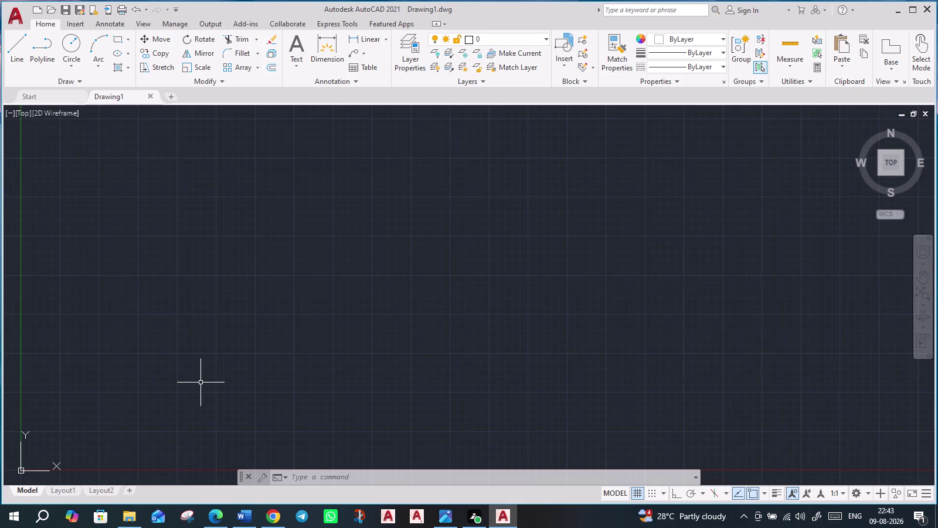
Start a line by mistake, then cancel the LINE command.
key(l)
key(Return)
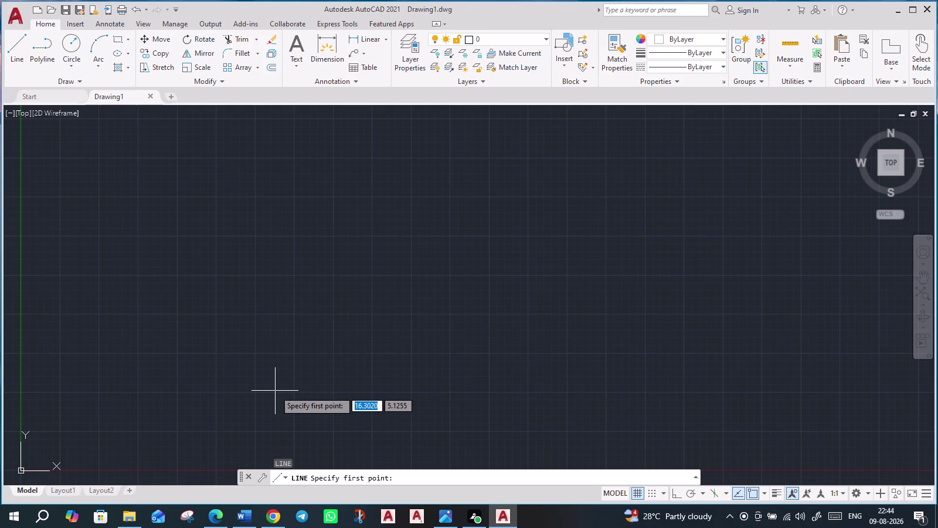
text(x)
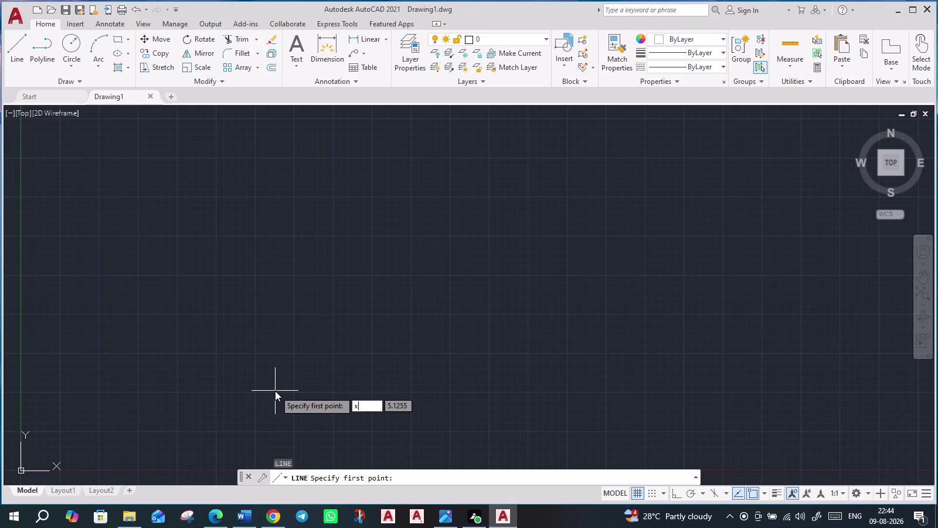
text(l)
key(Return)
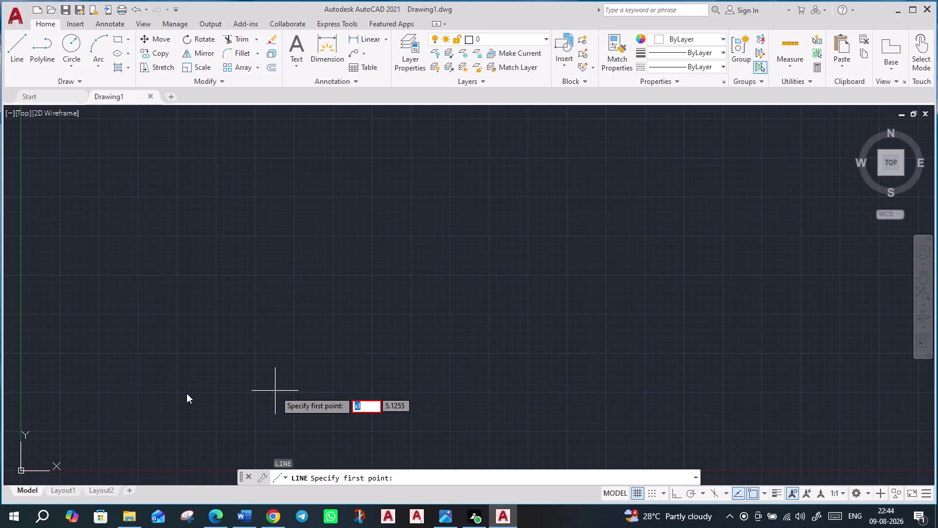
key(Escape)
key(Escape)
Draw a horizontal construction line (XL) near the drawing's bottom with Ortho on.
text(xl)
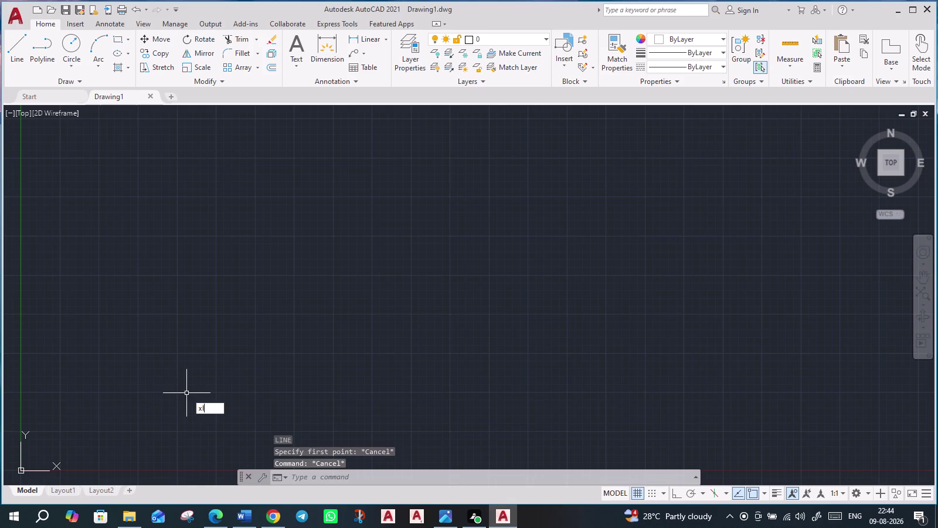
key(Return)
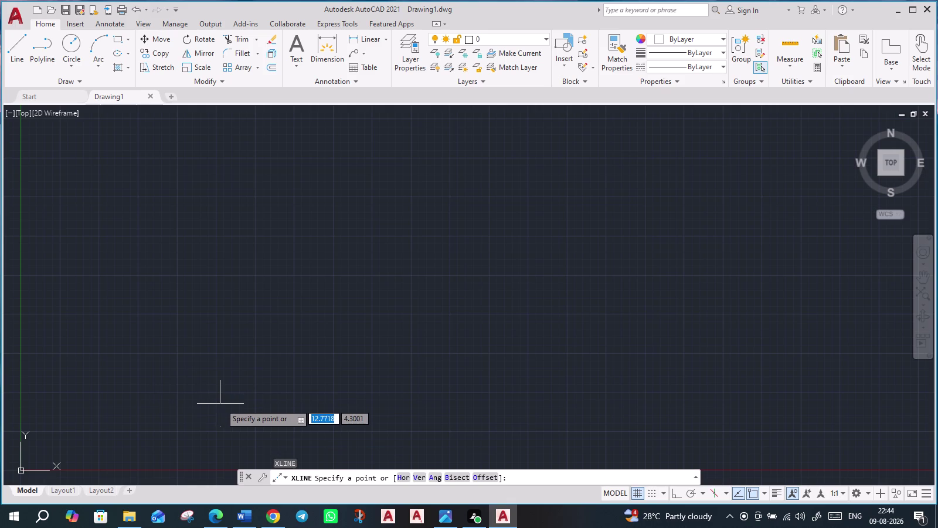
click(220, 404)
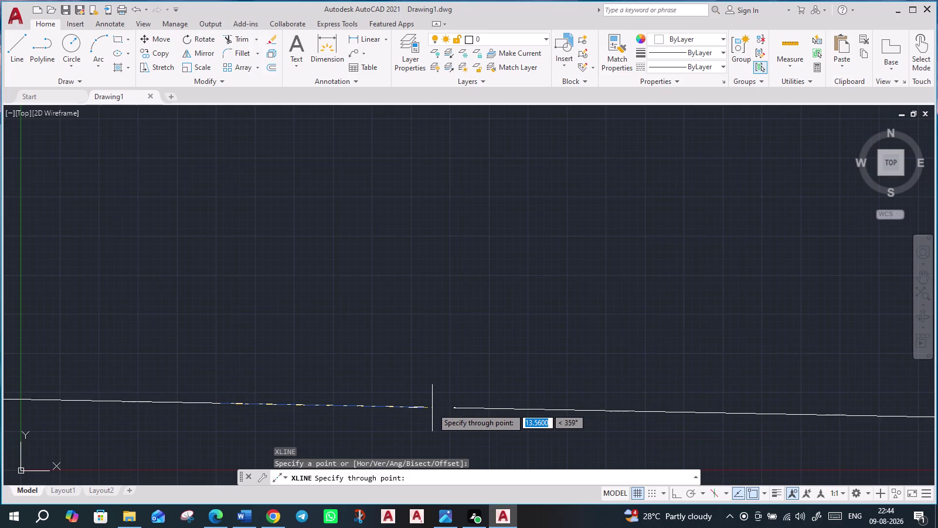
key(F8)
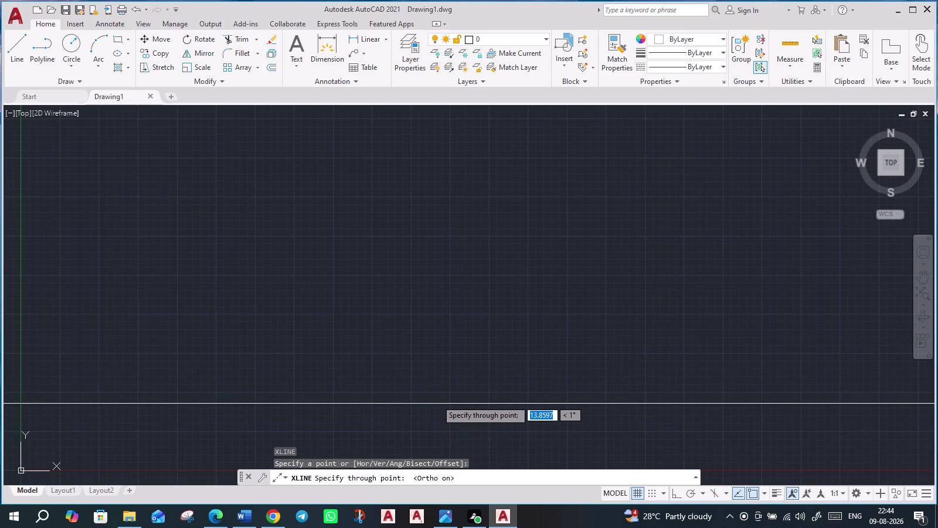
click(436, 399)
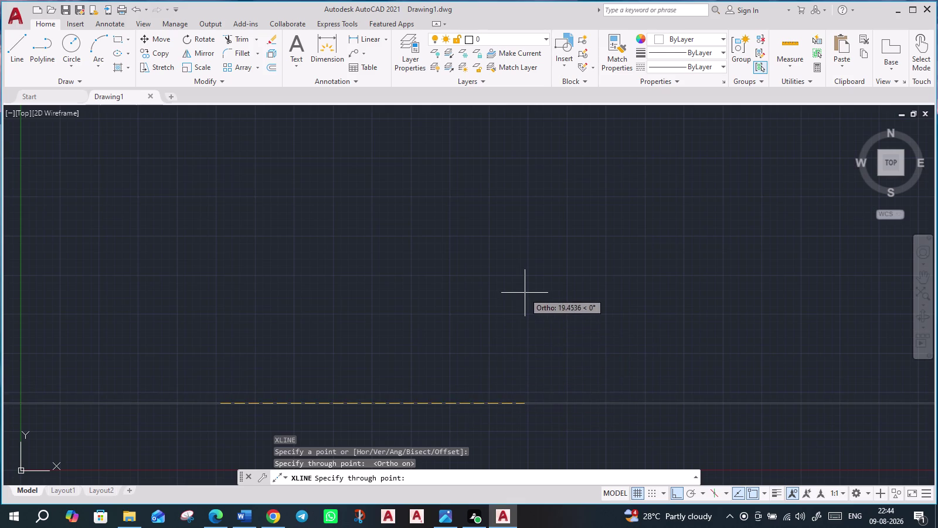
key(Return)
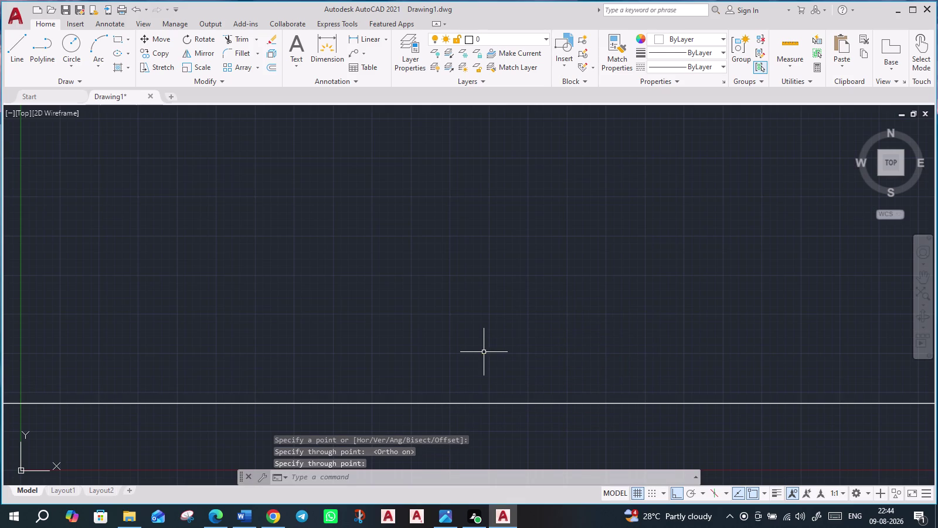
Select the UCS icon and drag its origin grip toward the left edge.
scroll(down, 3)
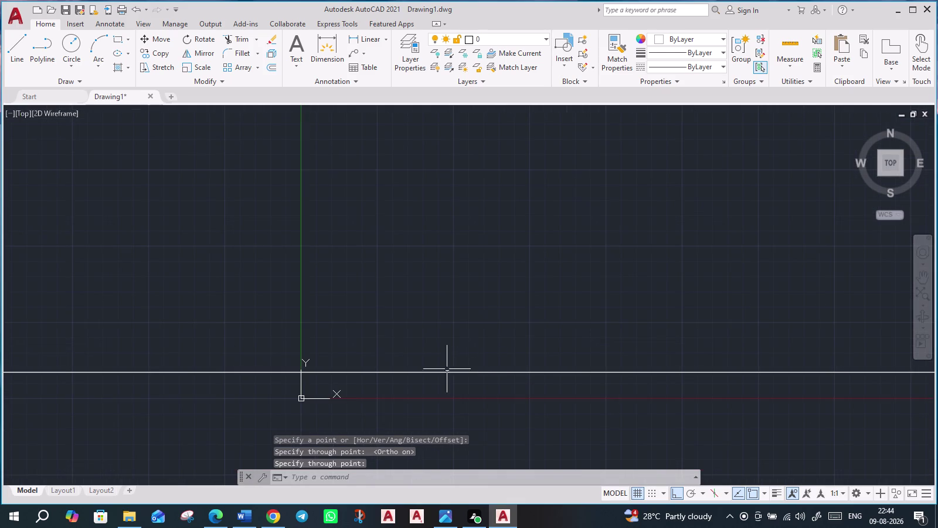
scroll(up, 3)
scroll(down, 3)
scroll(down, 3)
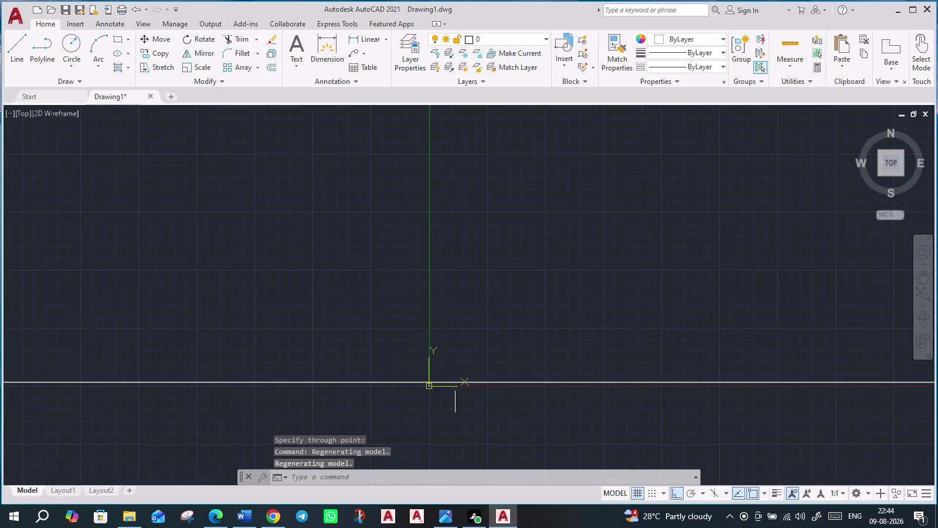
scroll(down, 3)
middle_drag(511, 439, 319, 204)
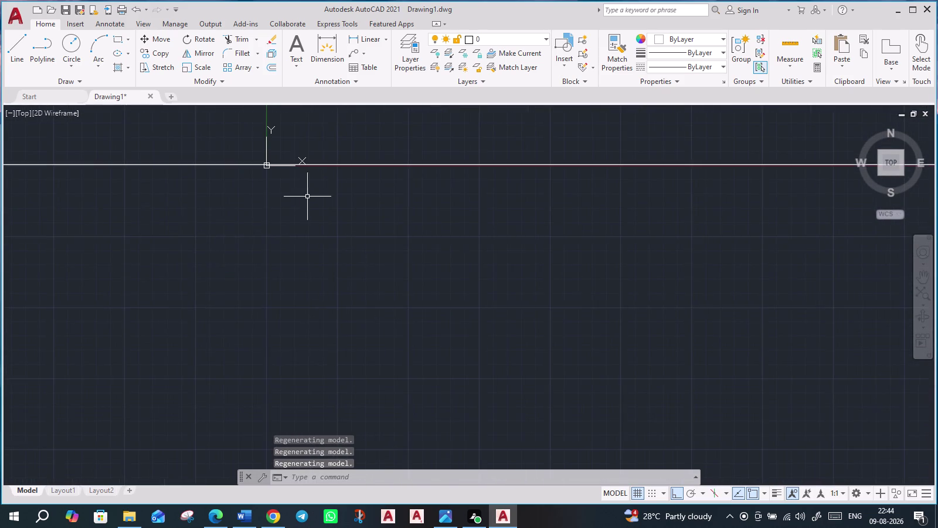
middle_drag(307, 200, 302, 424)
scroll(up, 3)
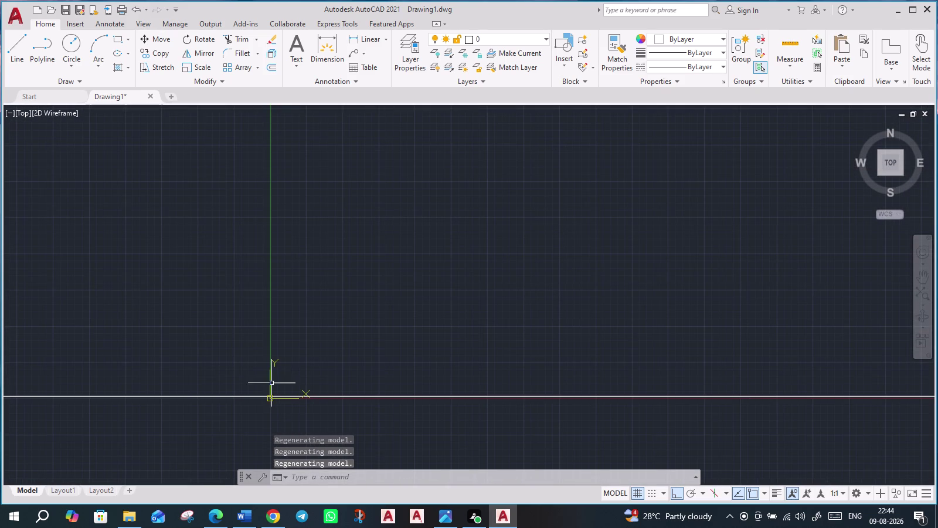
click(272, 383)
drag(273, 399, 153, 428)
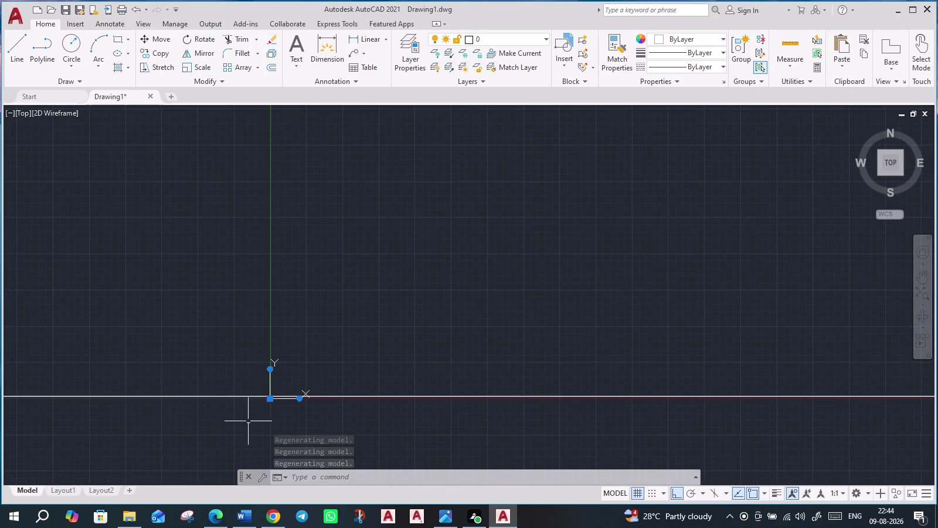
drag(268, 398, 0, 475)
click(8, 403)
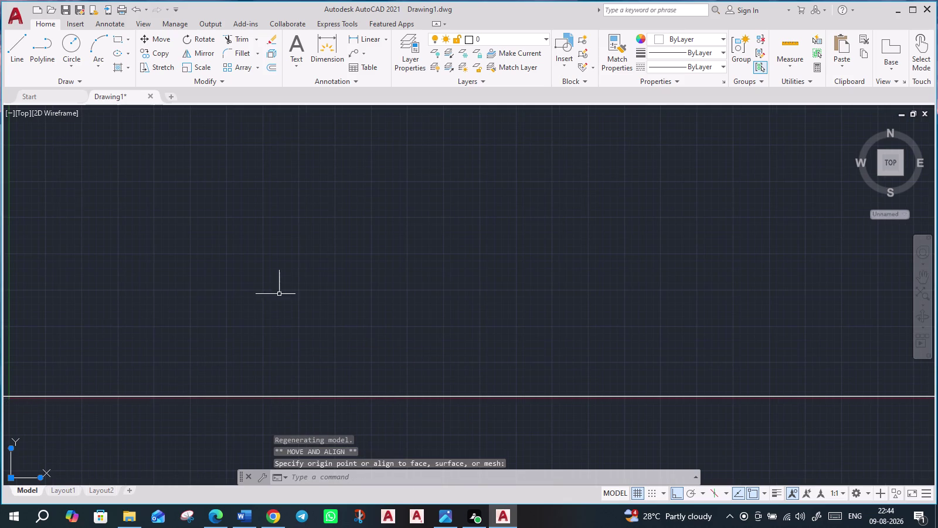
scroll(down, 3)
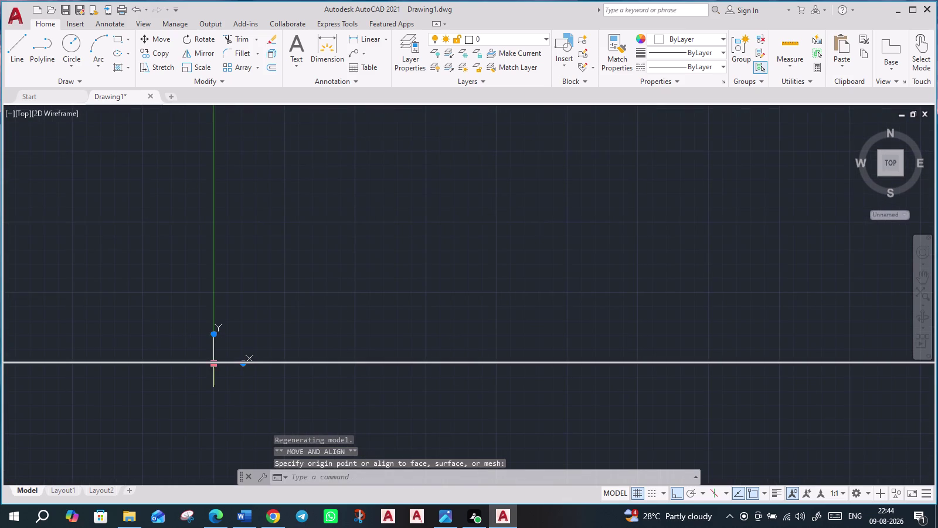
key(F8)
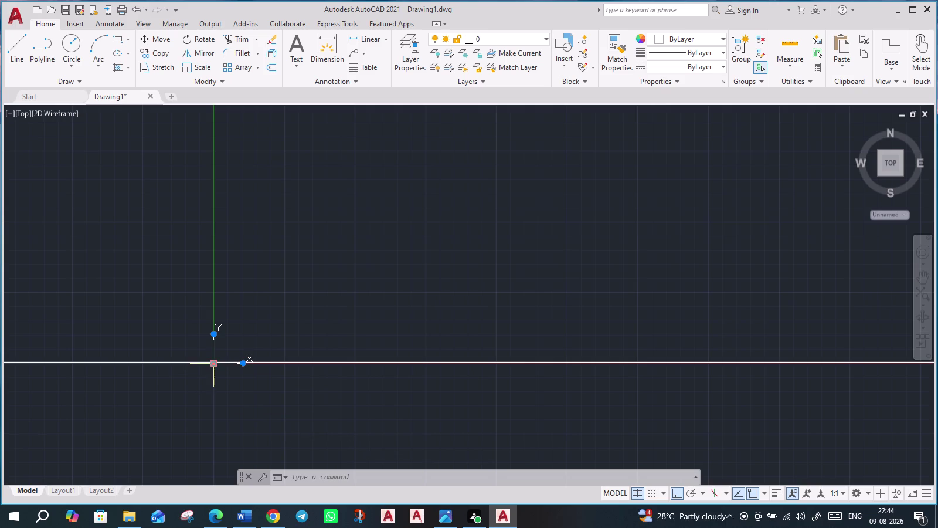
Drop the UCS origin along the horizontal line, turn Ortho off, and shift it lower left.
click(216, 362)
drag(213, 361, 7, 456)
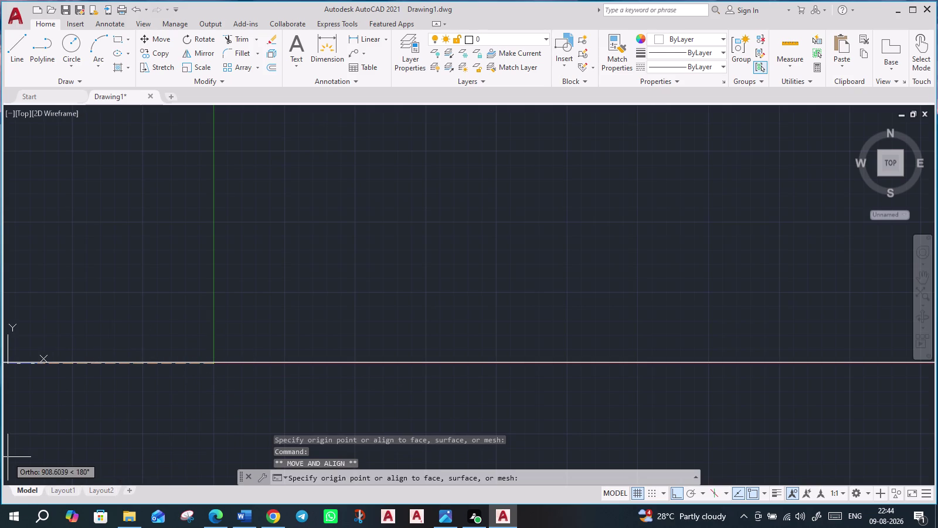
drag(8, 456, 7, 452)
click(7, 452)
key(F8)
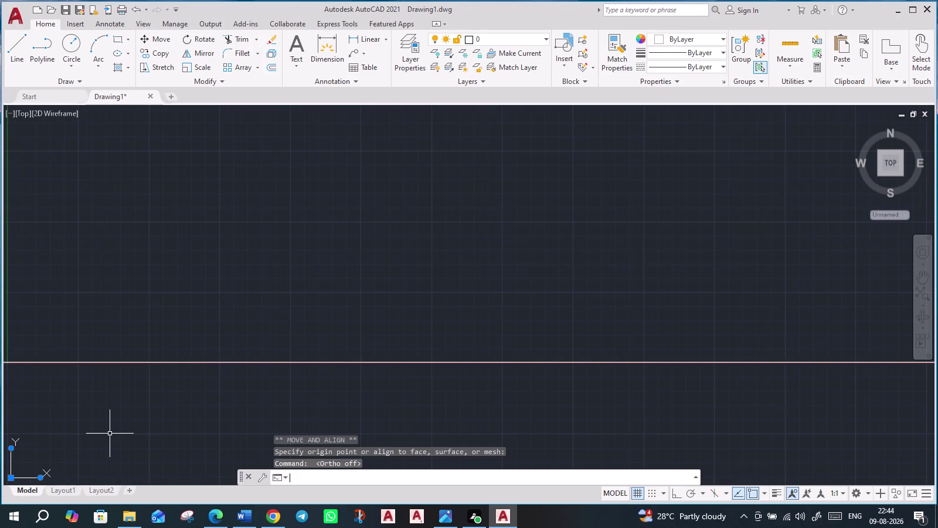
scroll(down, 3)
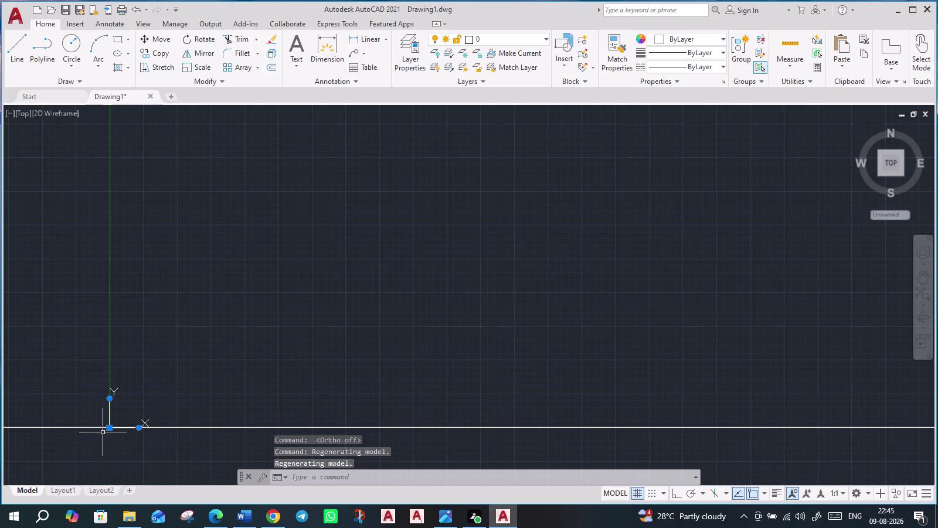
drag(111, 427, 0, 515)
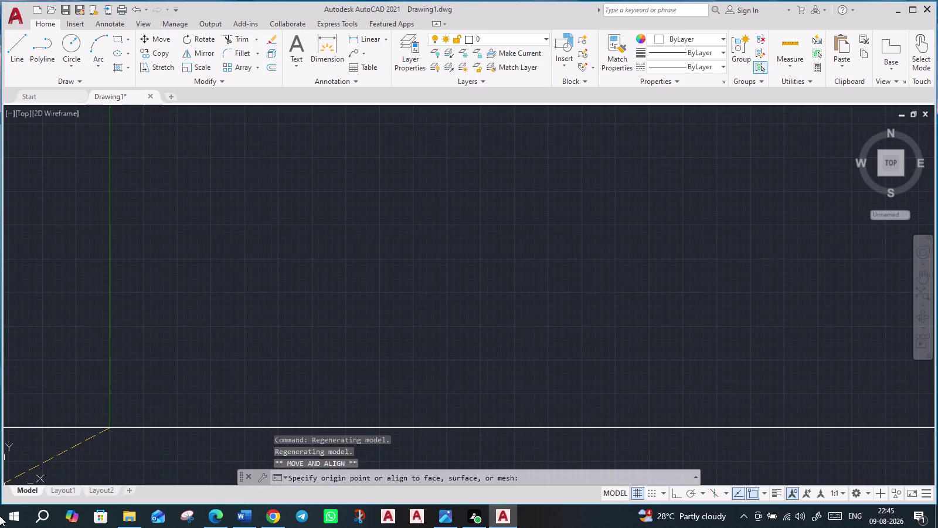
drag(0, 515, 0, 516)
click(16, 464)
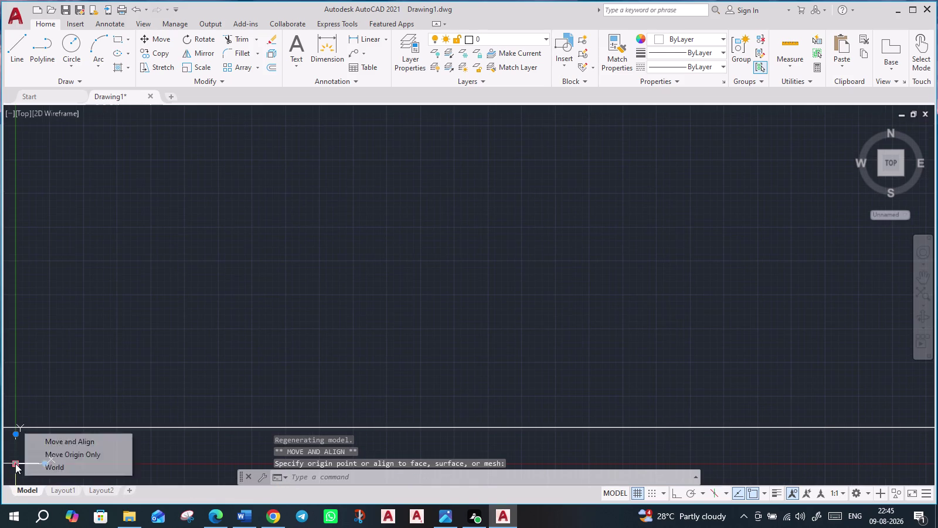
middle_drag(15, 464, 301, 49)
middle_drag(117, 350, 466, 114)
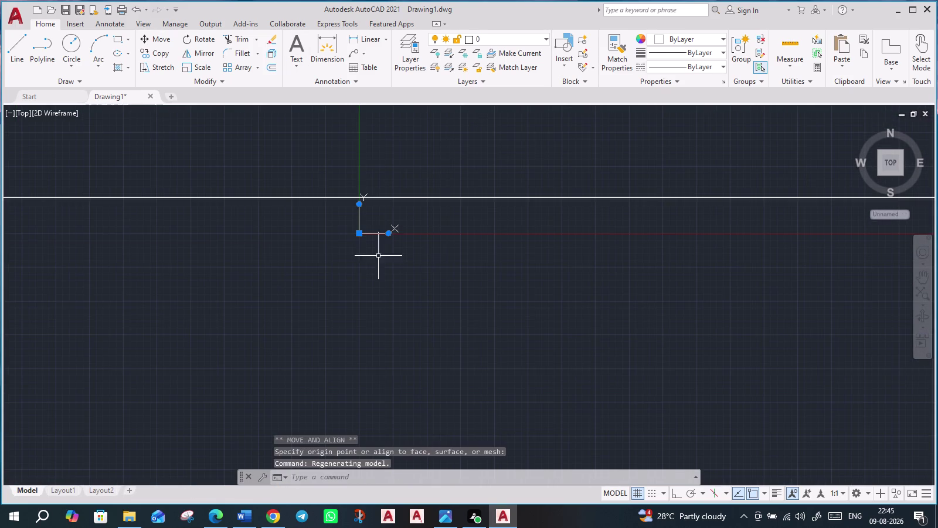
Move the UCS origin once more to a lower-left spot and re-center the view.
click(361, 230)
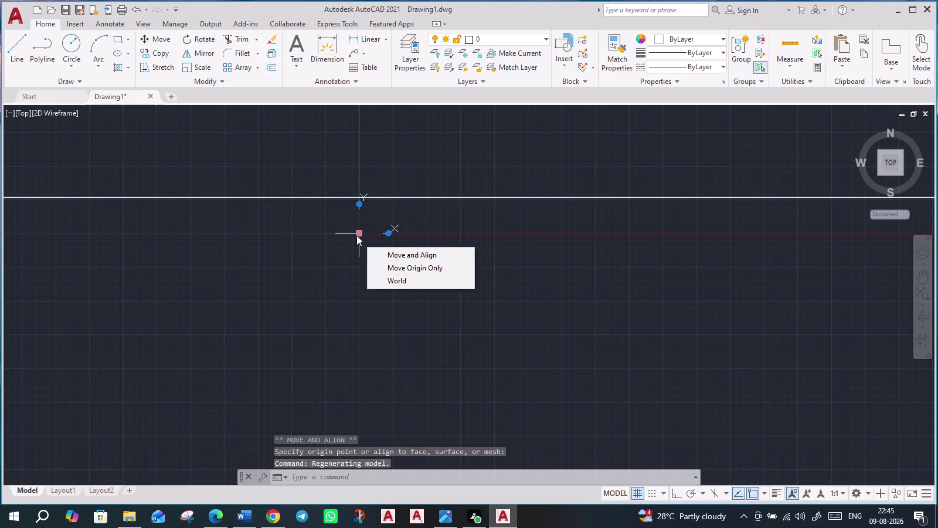
drag(357, 235, 65, 461)
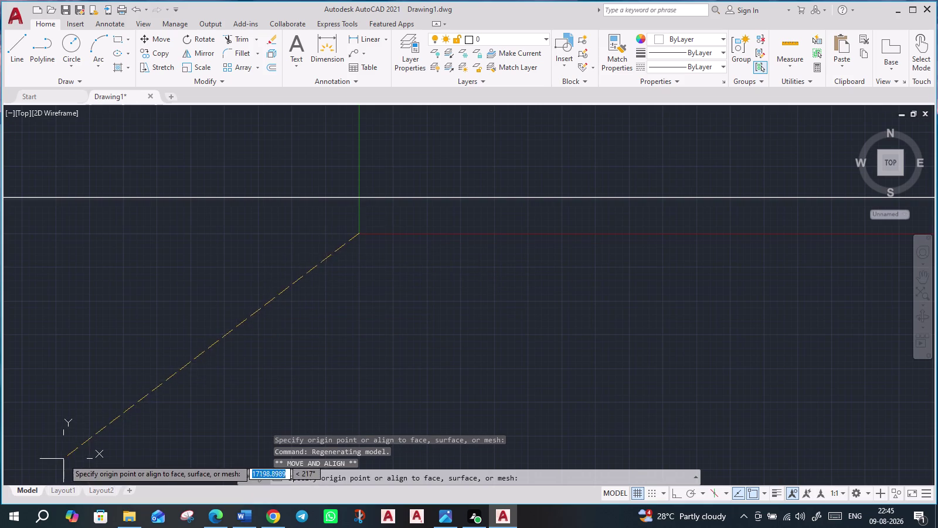
click(63, 458)
scroll(down, 3)
scroll(down, 3)
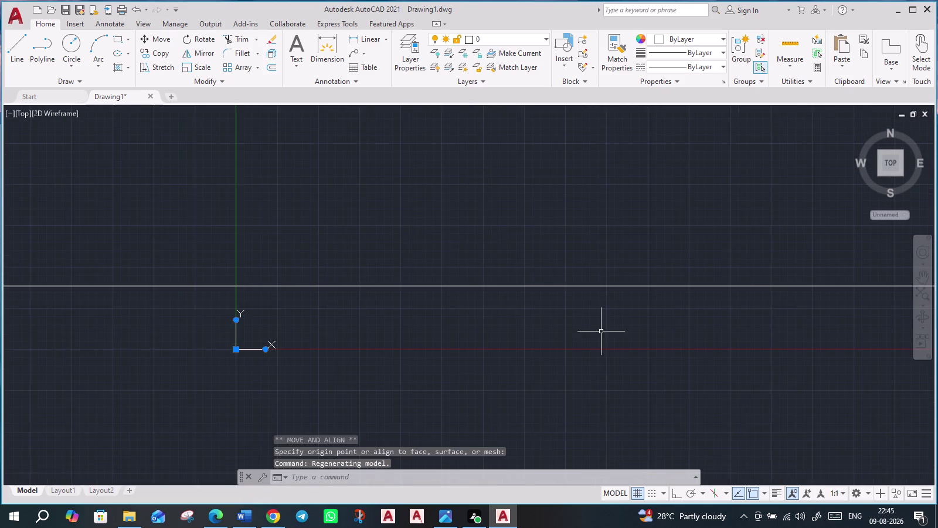
middle_drag(601, 331, 220, 458)
scroll(up, 3)
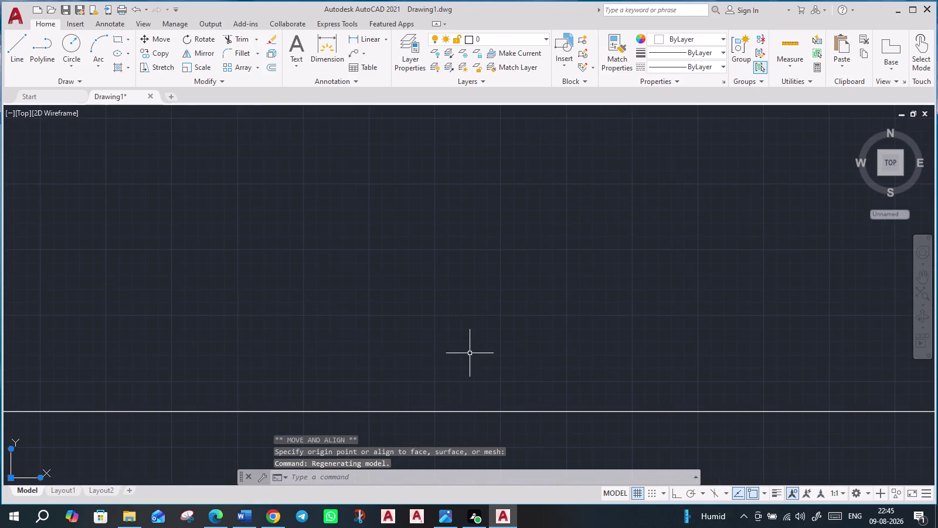
middle_drag(470, 343, 457, 315)
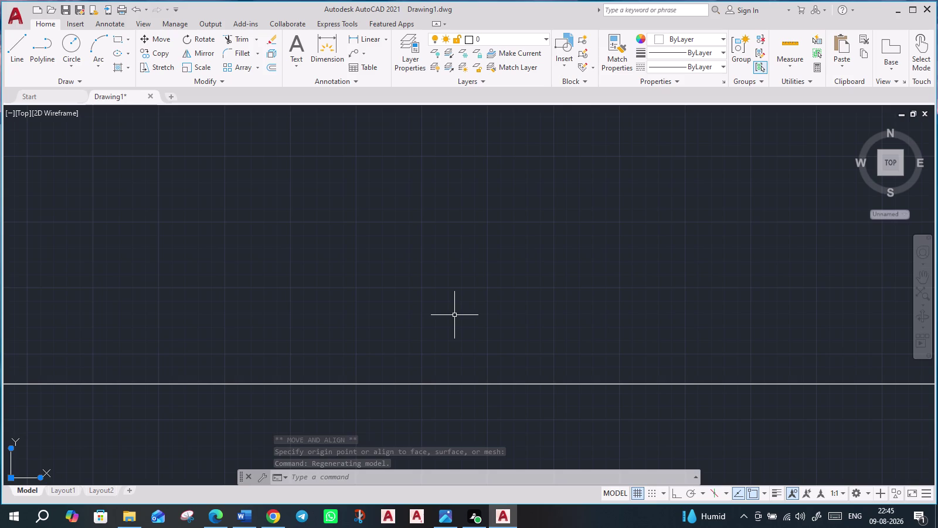
scroll(down, 3)
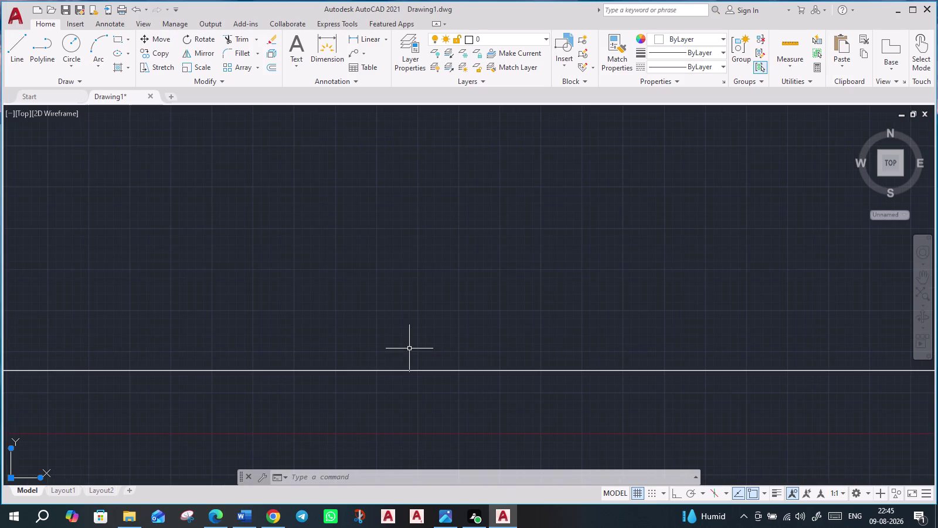
Draw a construction line, then cancel and undo the slanted results.
text(xl)
key(Return)
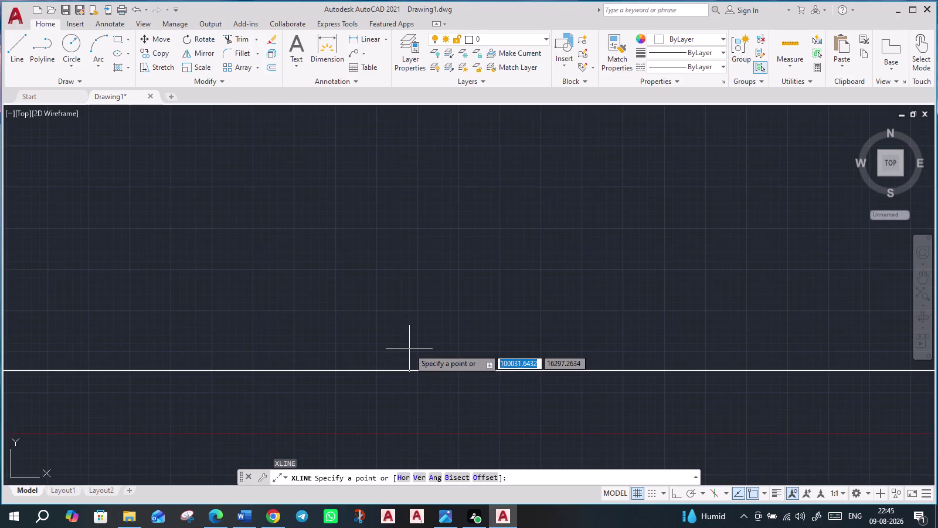
click(185, 371)
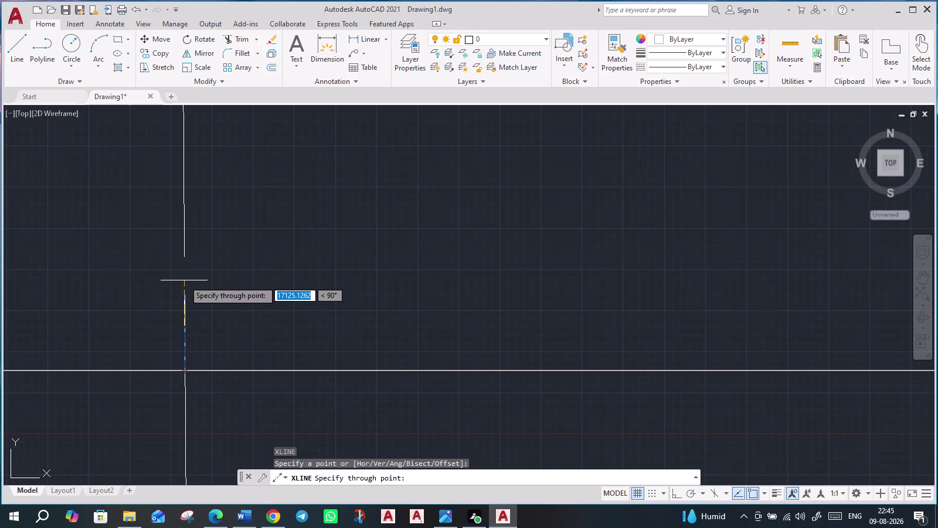
key(F8)
key(F8)
click(186, 280)
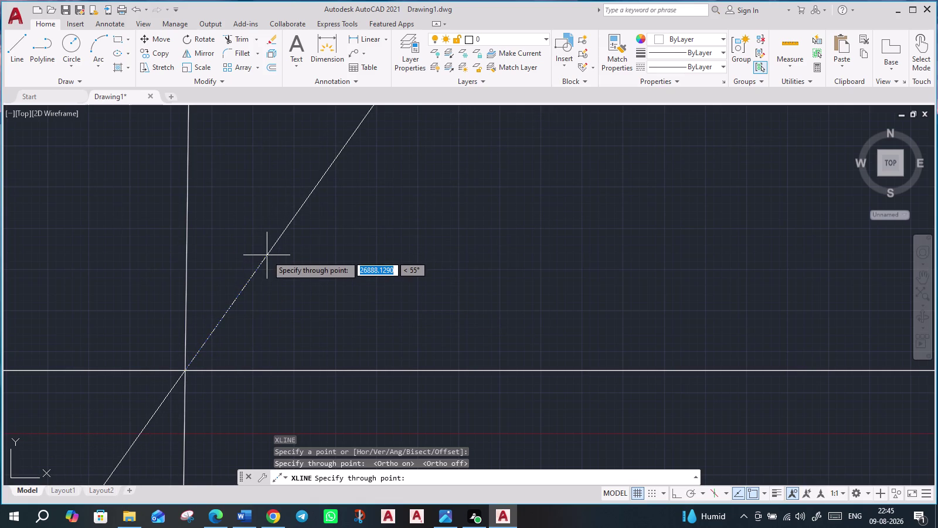
key(ctrl+z)
key(ctrl+z)
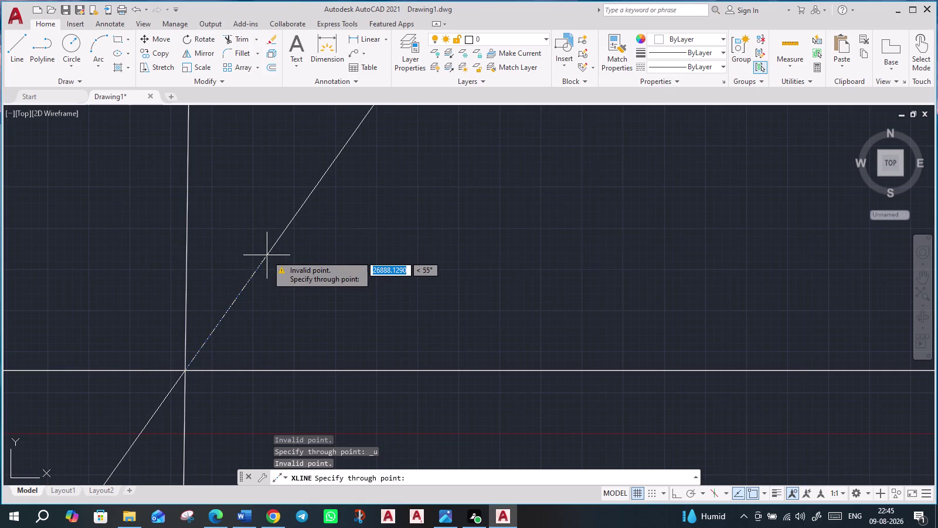
key(Escape)
key(Escape)
key(ctrl+z)
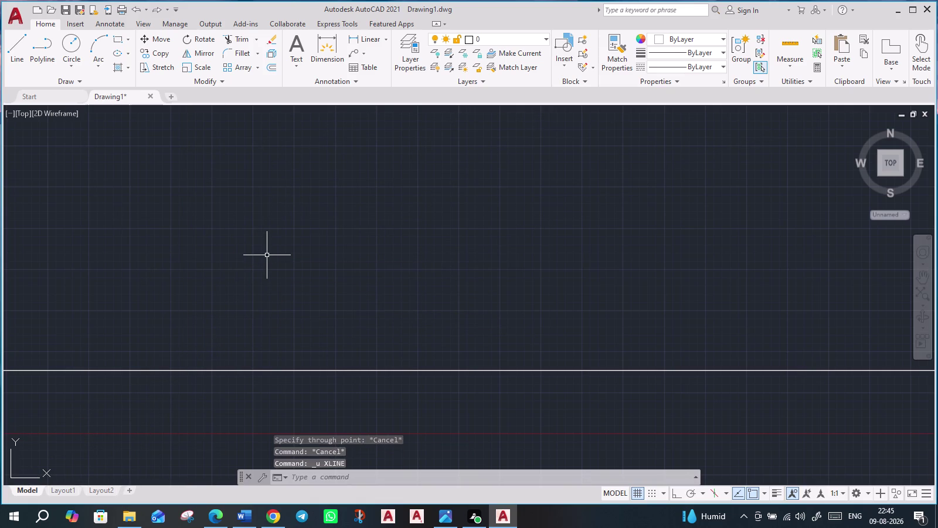
Draw a vertical construction line crossing the horizontal one, with Ortho on.
text(xl)
key(Return)
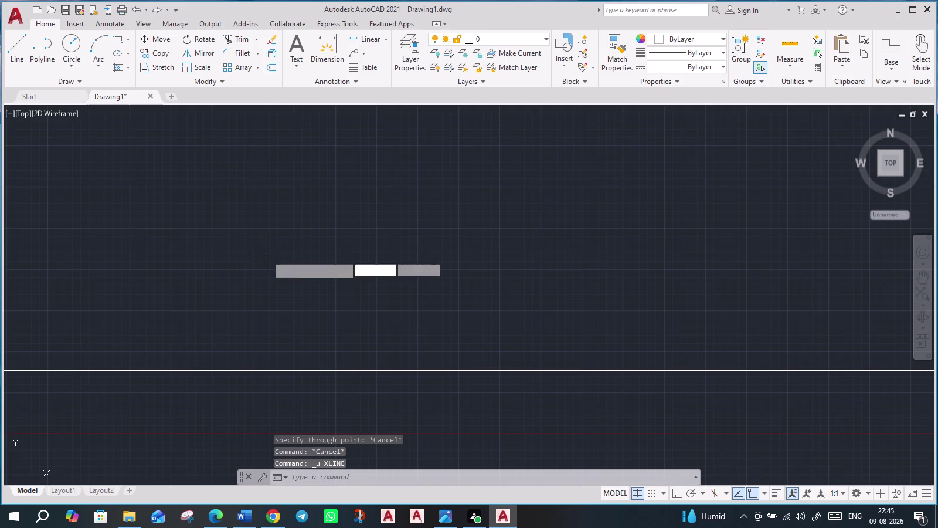
click(222, 372)
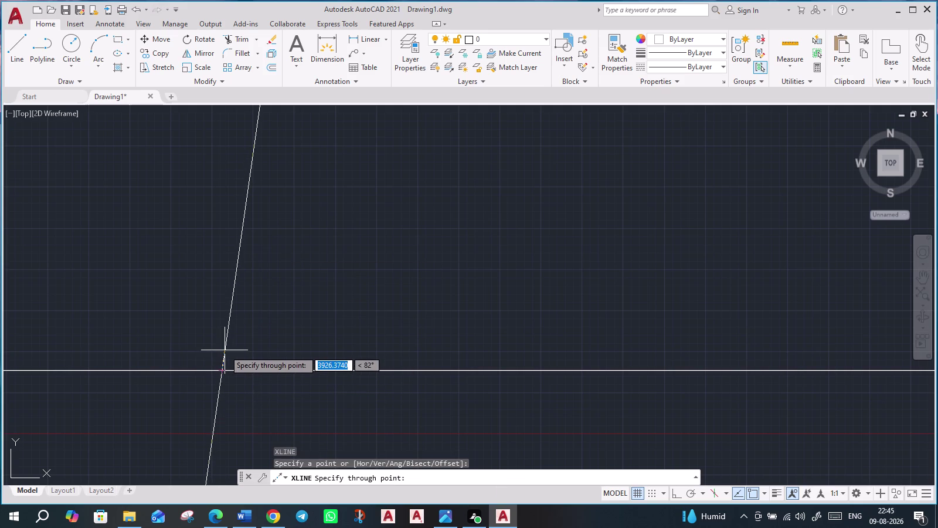
key(F8)
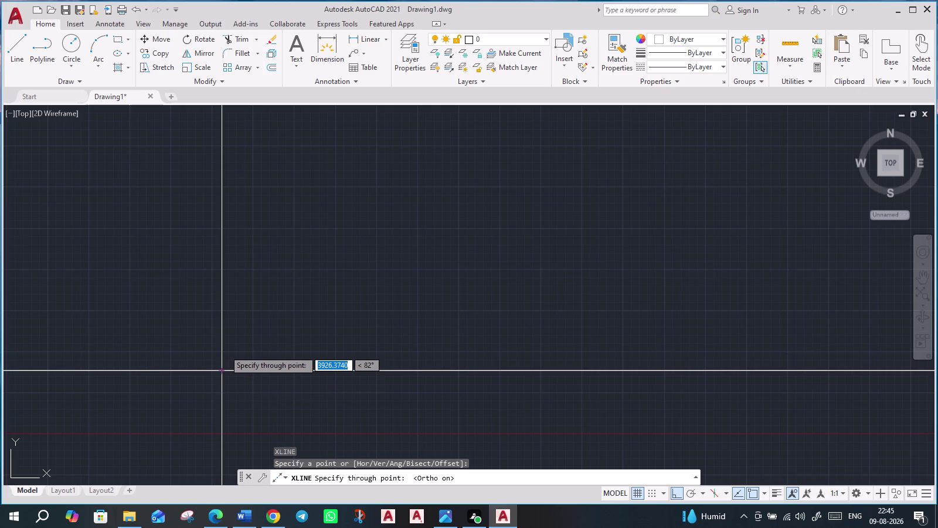
click(221, 339)
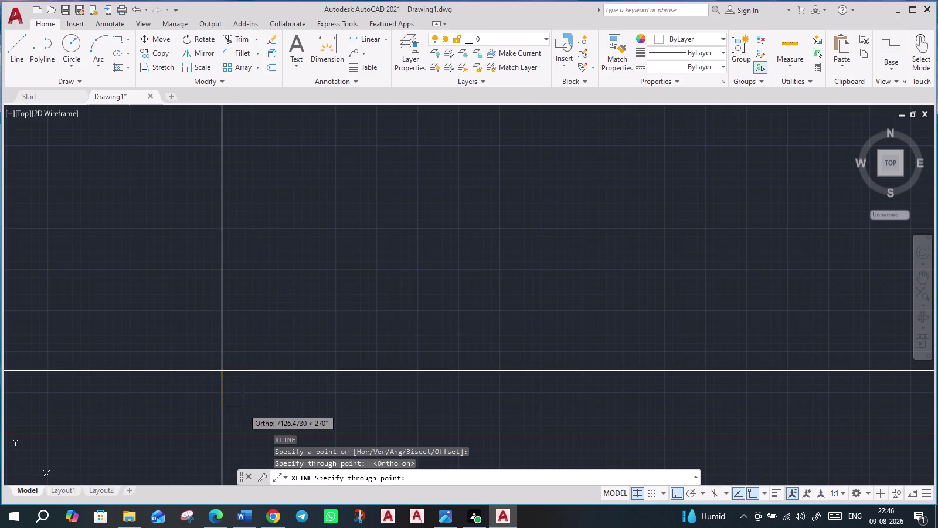
click(272, 416)
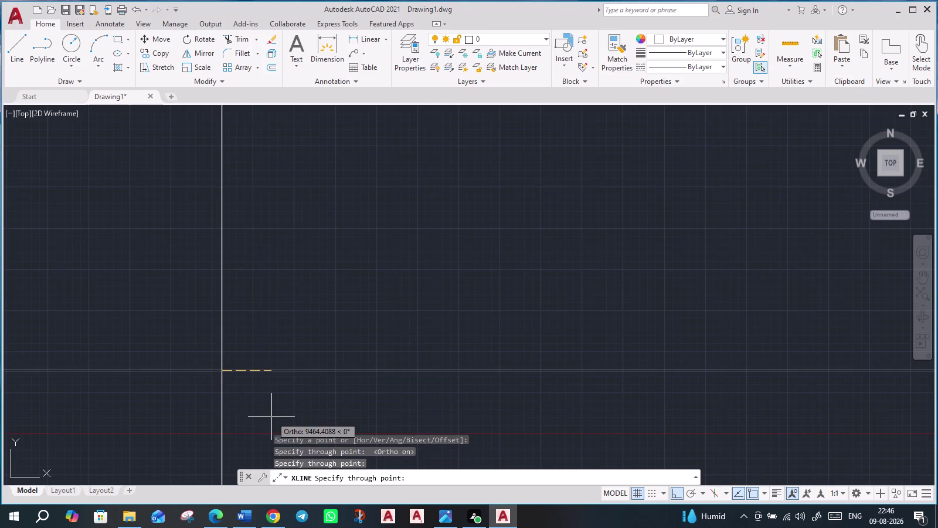
scroll(down, 3)
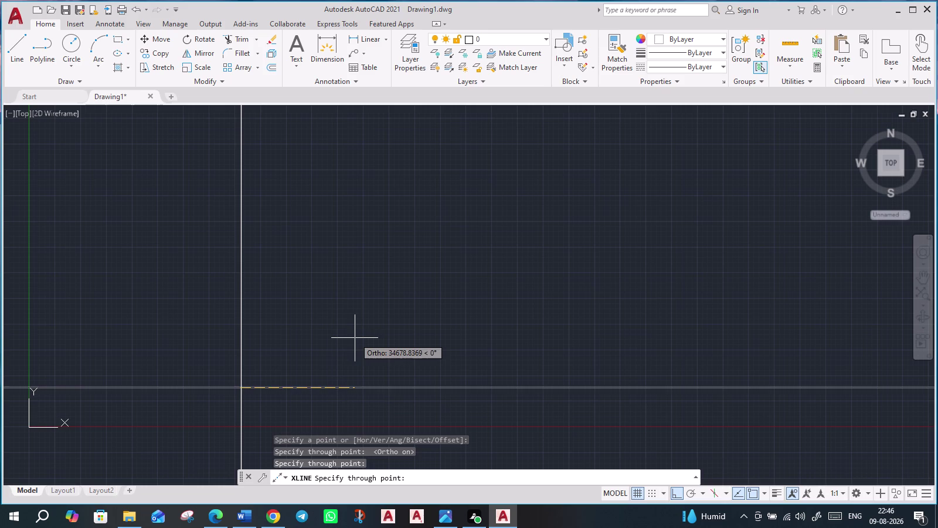
key(Escape)
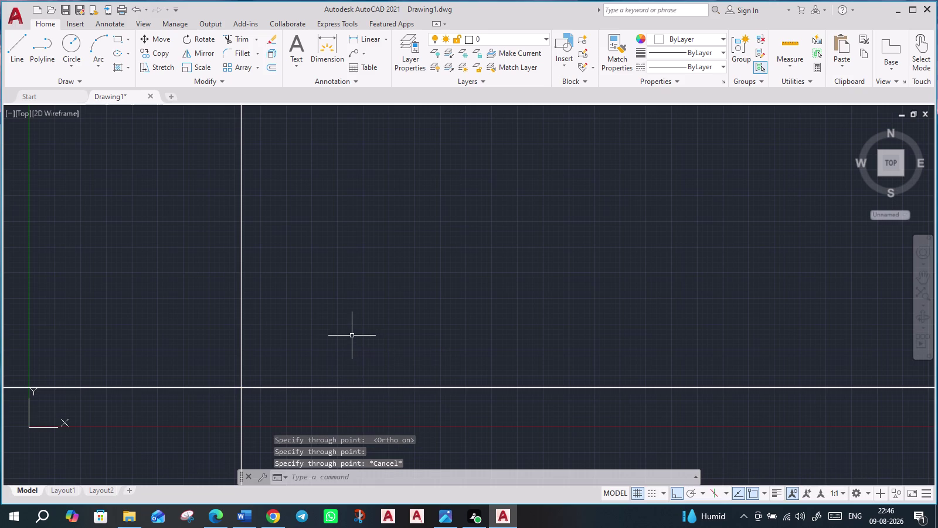
scroll(down, 3)
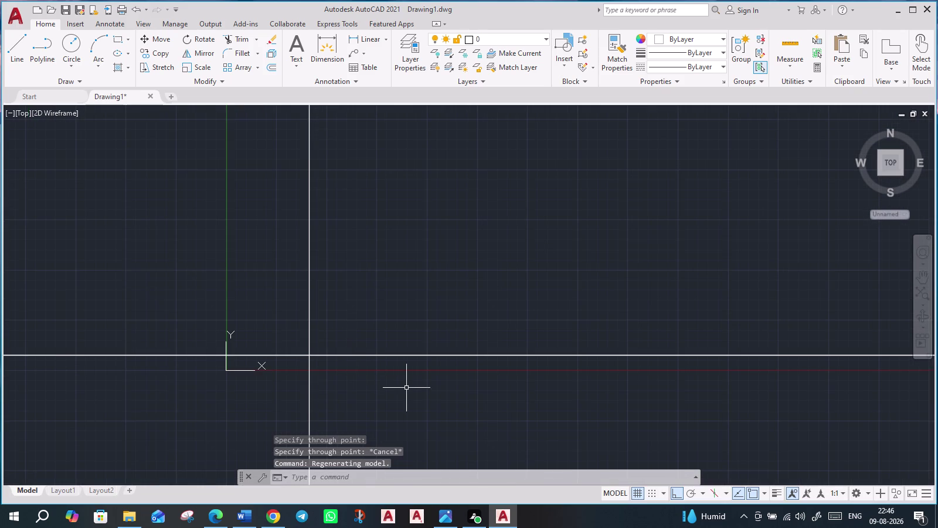
Select the vertical construction line and start the OFFSET command.
middle_drag(396, 384, 282, 387)
scroll(up, 3)
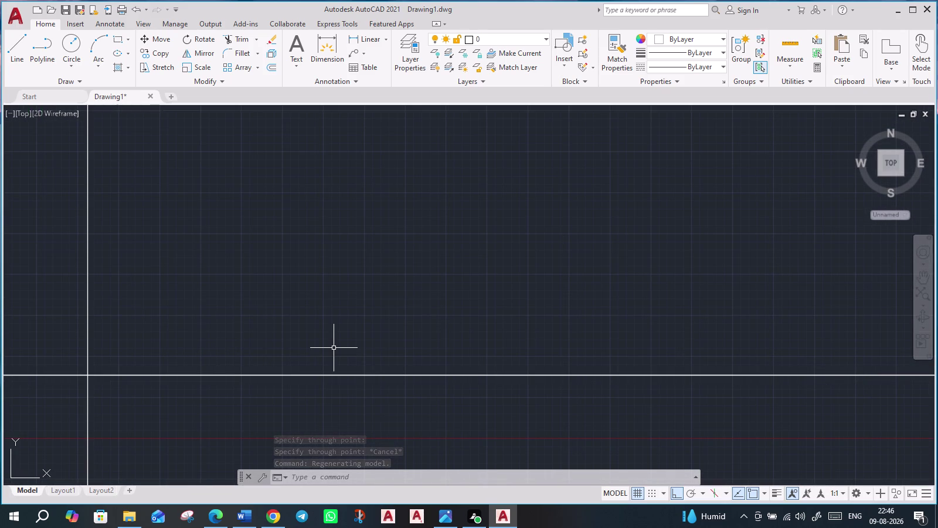
click(88, 332)
scroll(down, 3)
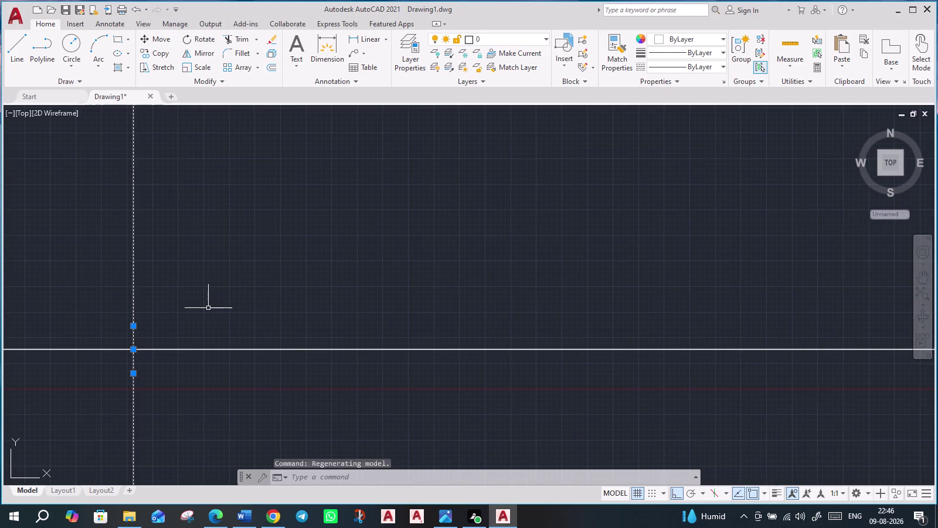
text(o)
text(f)
key(Return)
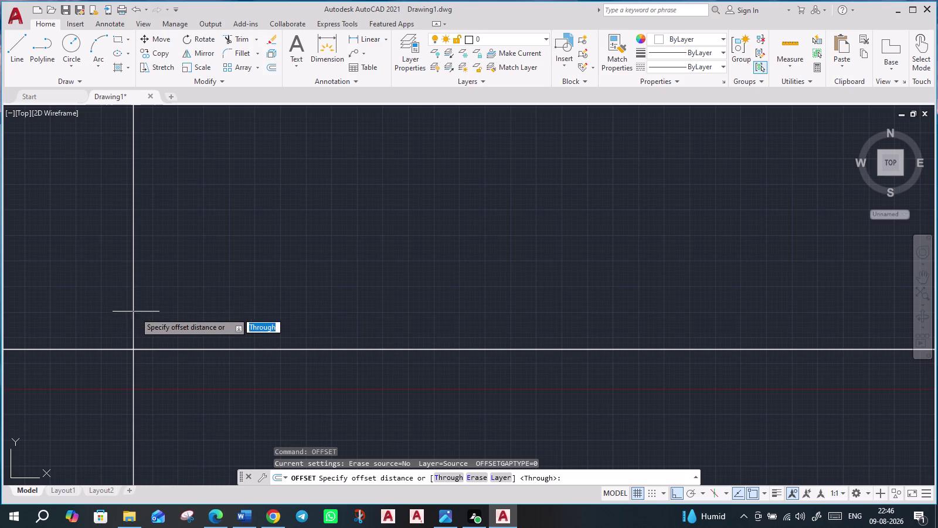
scroll(up, 3)
scroll(down, 3)
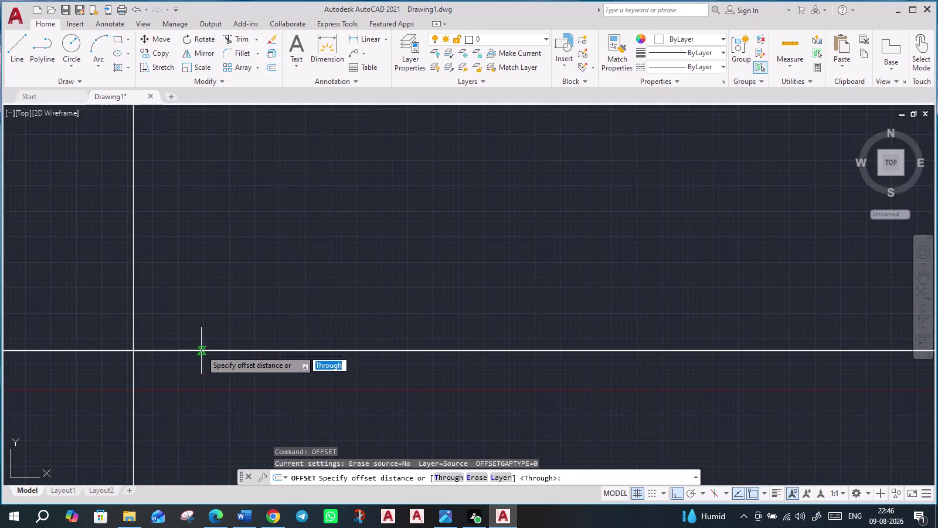
scroll(up, 3)
scroll(down, 3)
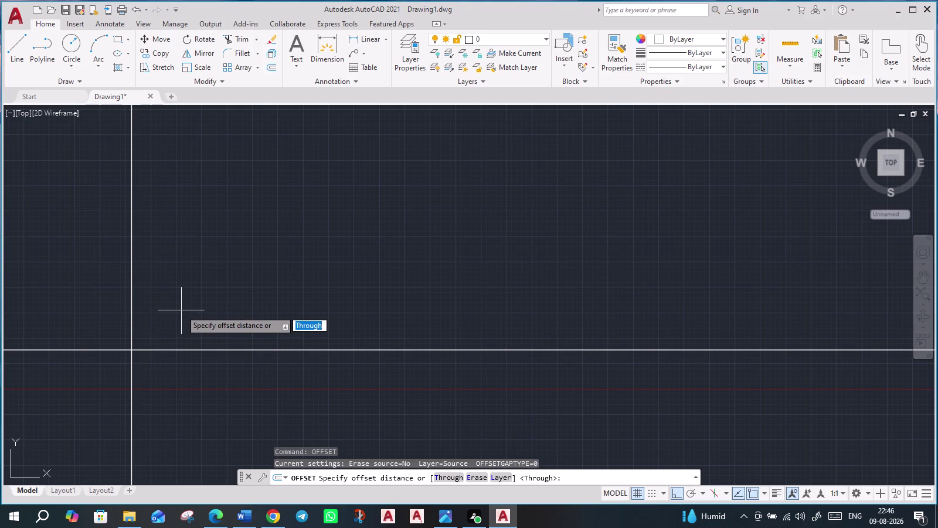
Enter a 9" offset distance twice, then cancel after it is rejected.
text(9")
key(Return)
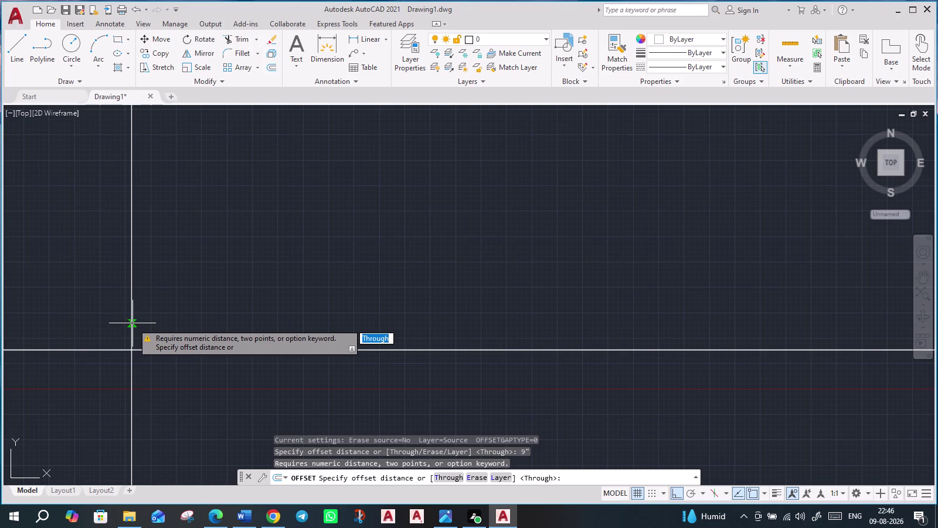
text(9")
key(Return)
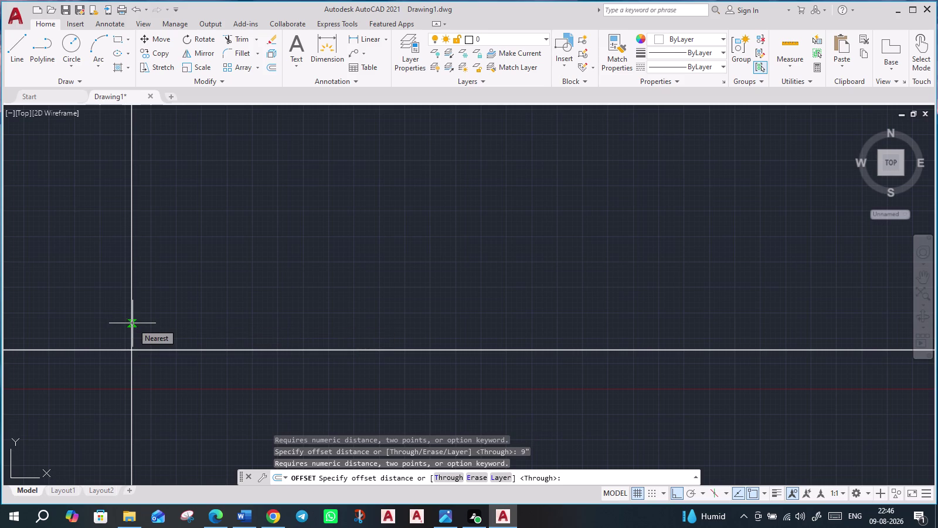
key(Escape)
key(Escape)
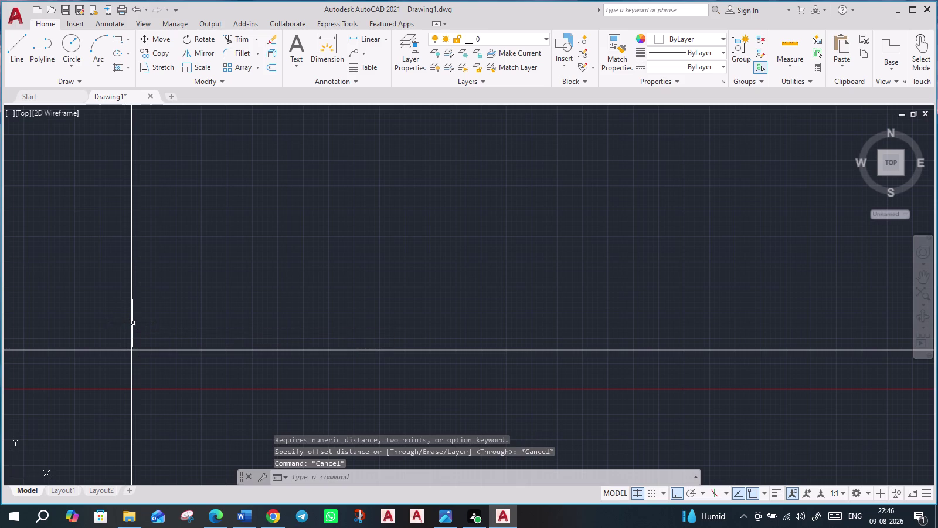
Open the Drawing Units dialog with the UN alias.
text(u)
text(n)
key(Return)
key(backslash)
key(BackSpace)
key(backslash)
key(BackSpace)
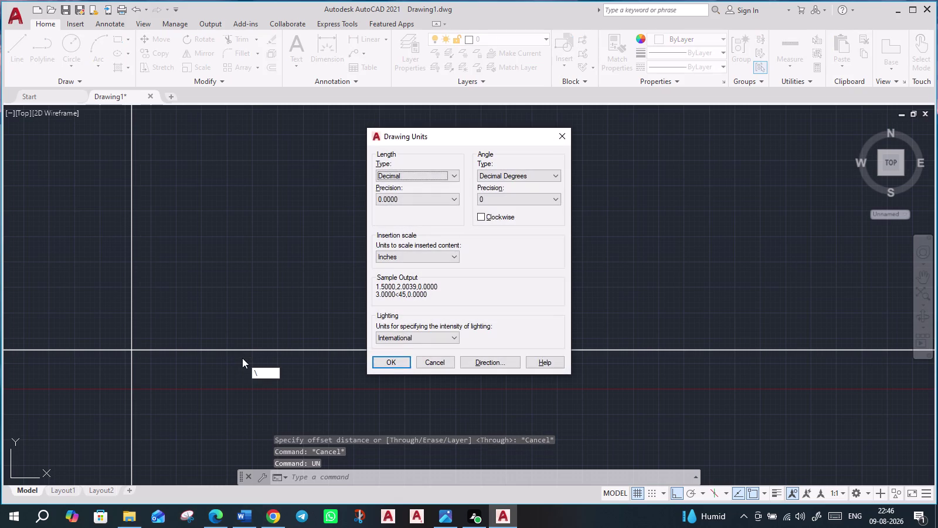
In Drawing Units, choose Engineering length with 0'-0" precision and confirm with OK.
click(454, 180)
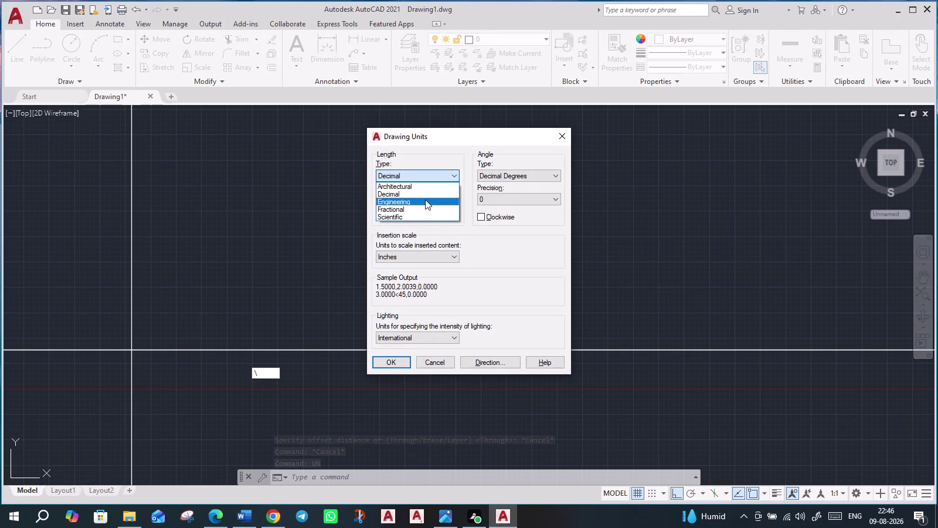
click(426, 199)
click(441, 198)
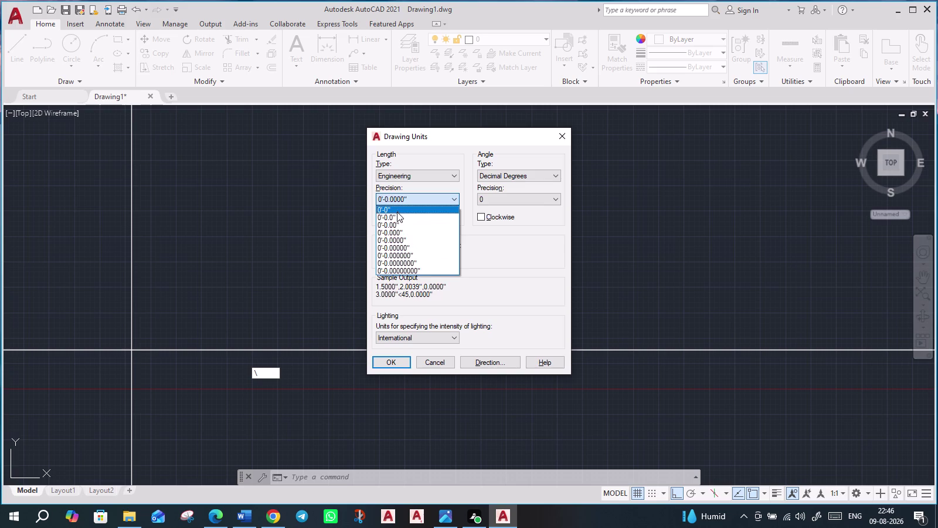
click(397, 211)
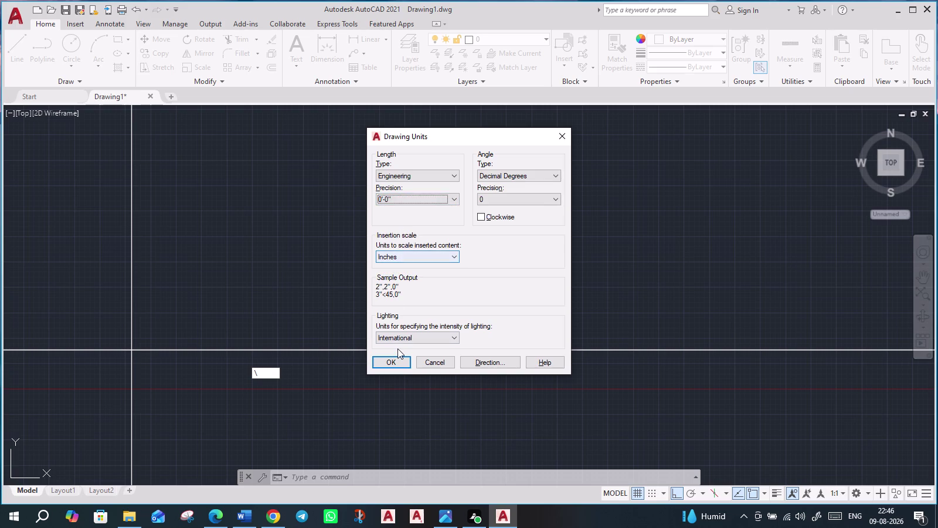
click(394, 365)
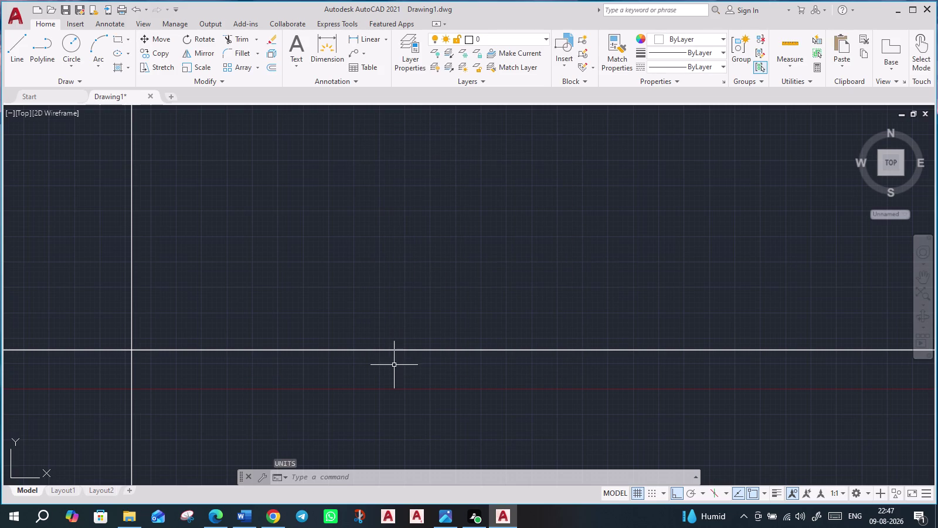
click(131, 334)
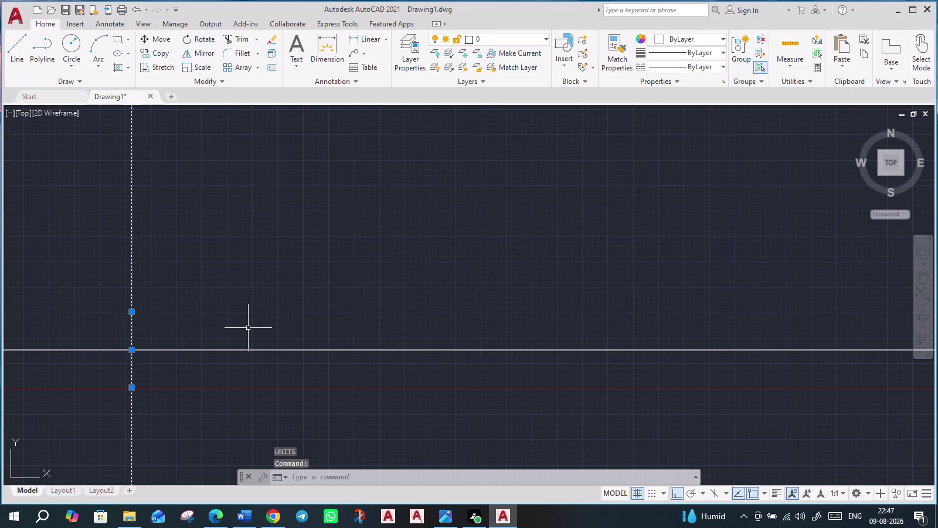
key(o)
key(Return)
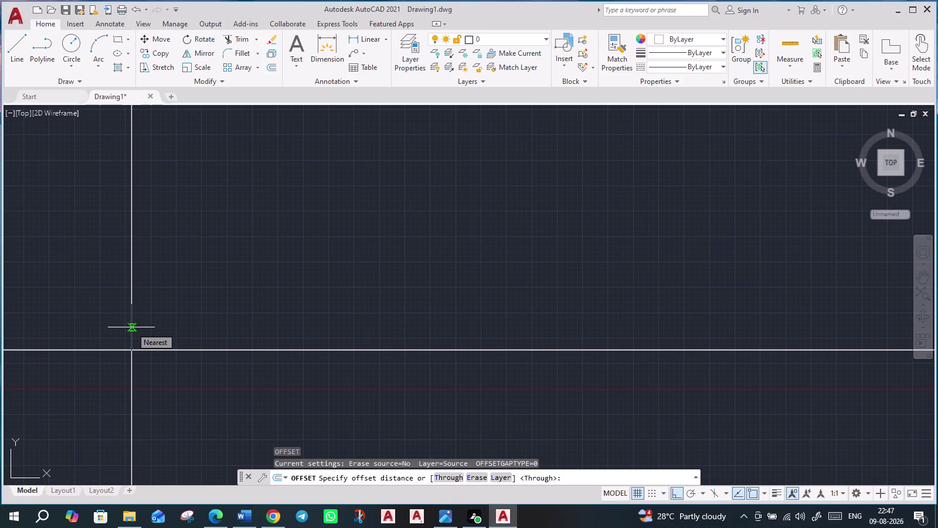
text(9)
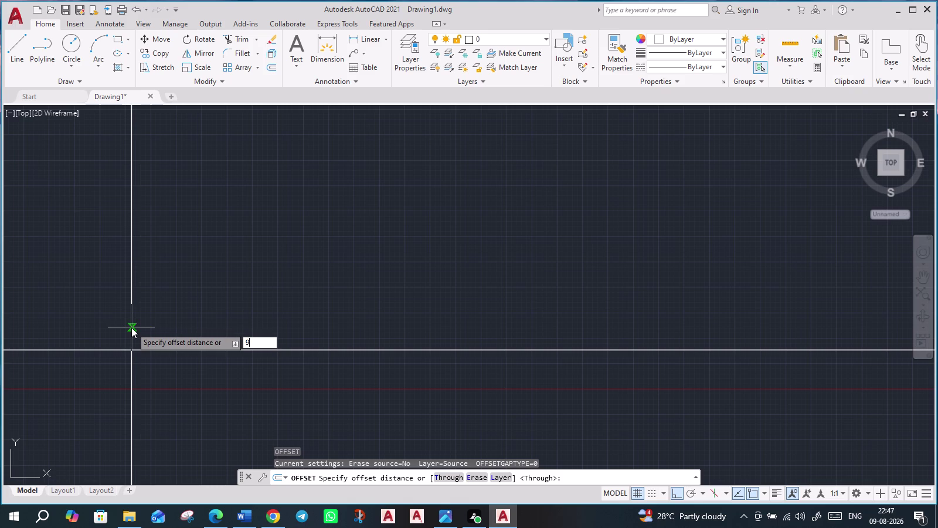
text(")
key(Return)
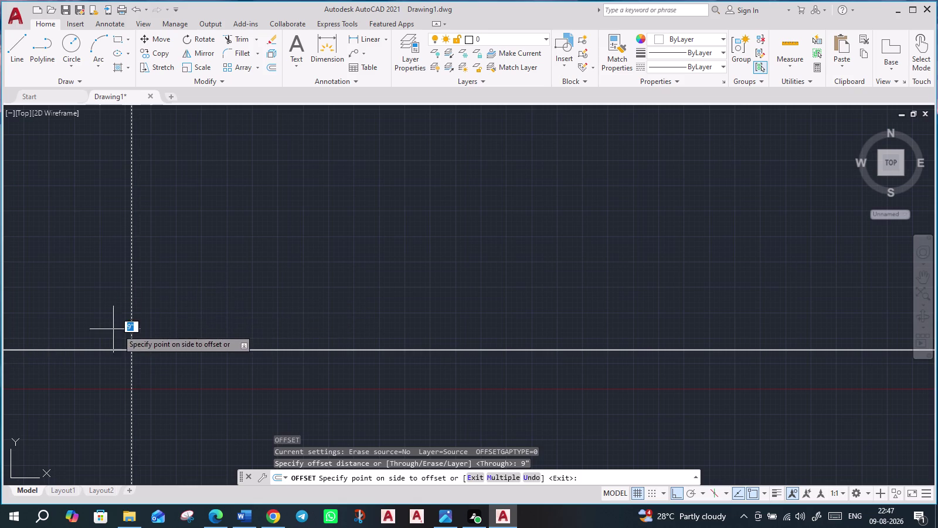
key(Escape)
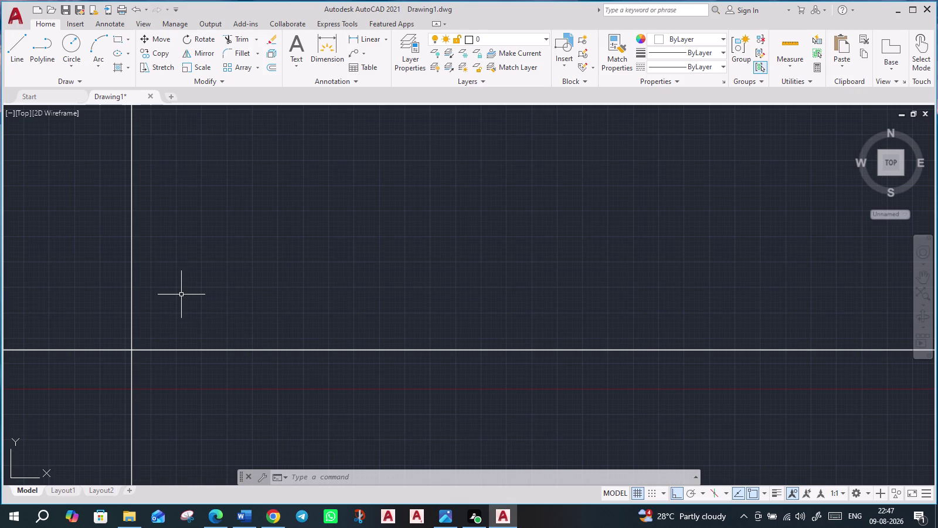
key(o)
key(Return)
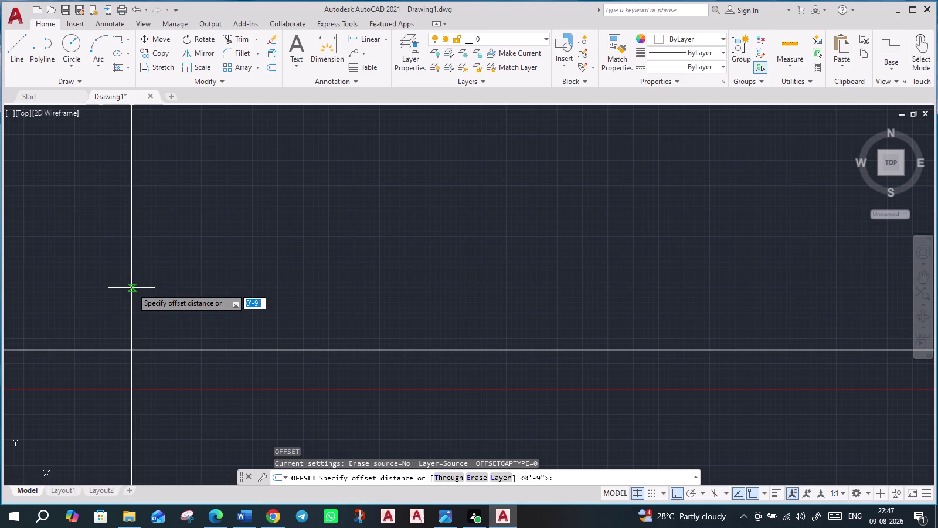
scroll(down, 3)
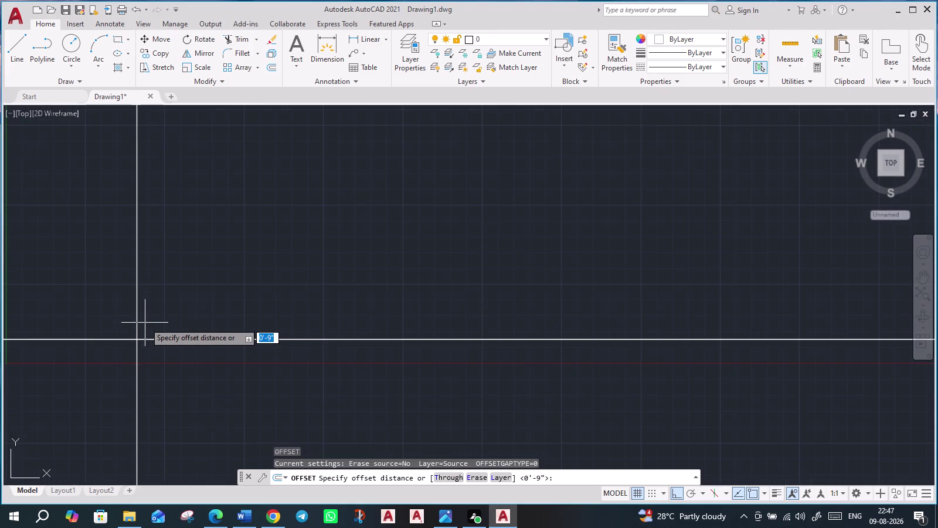
scroll(up, 3)
key(Return)
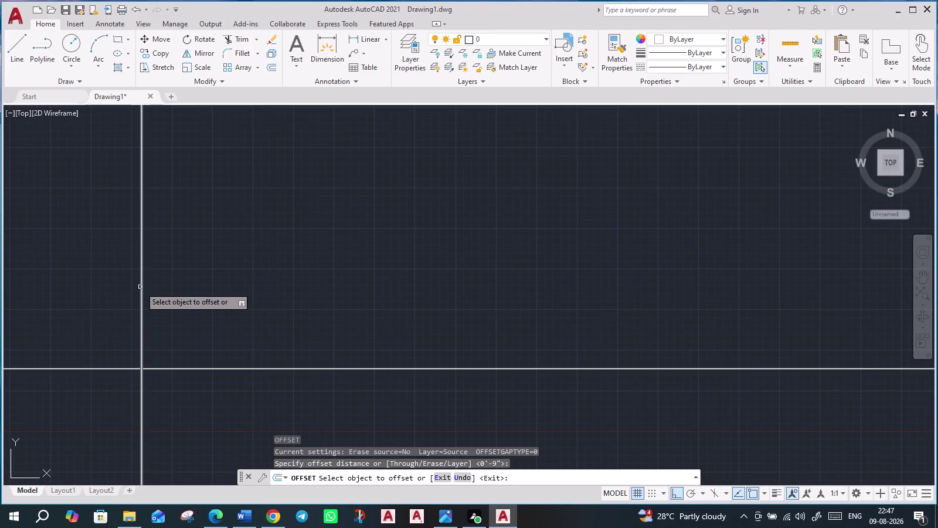
click(141, 287)
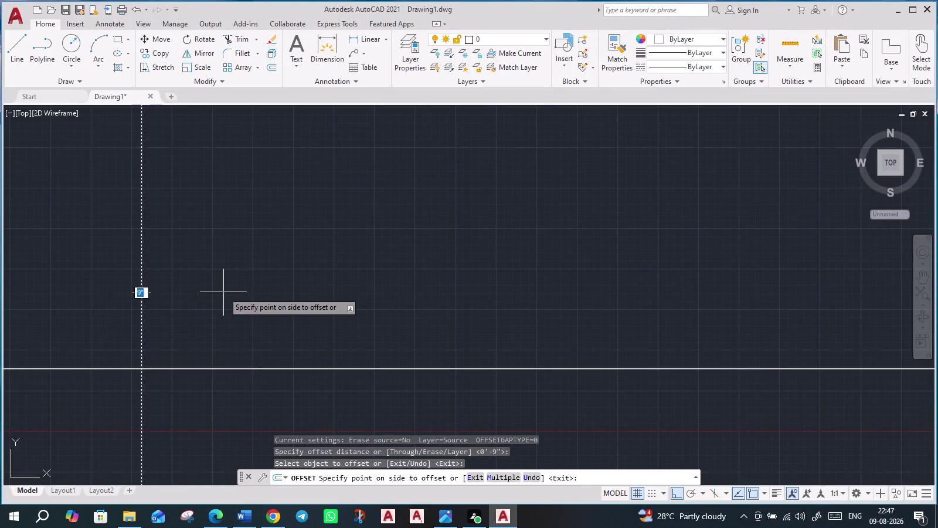
key(Escape)
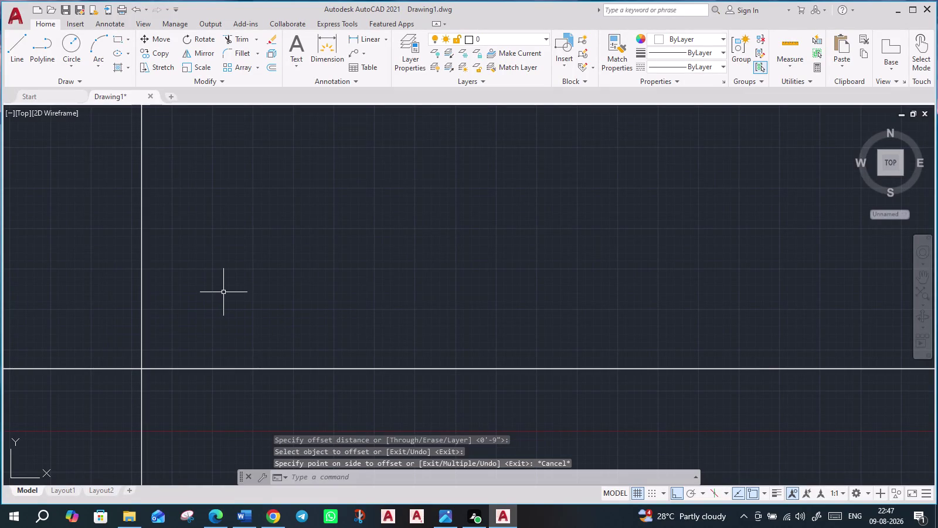
key(o)
key(Return)
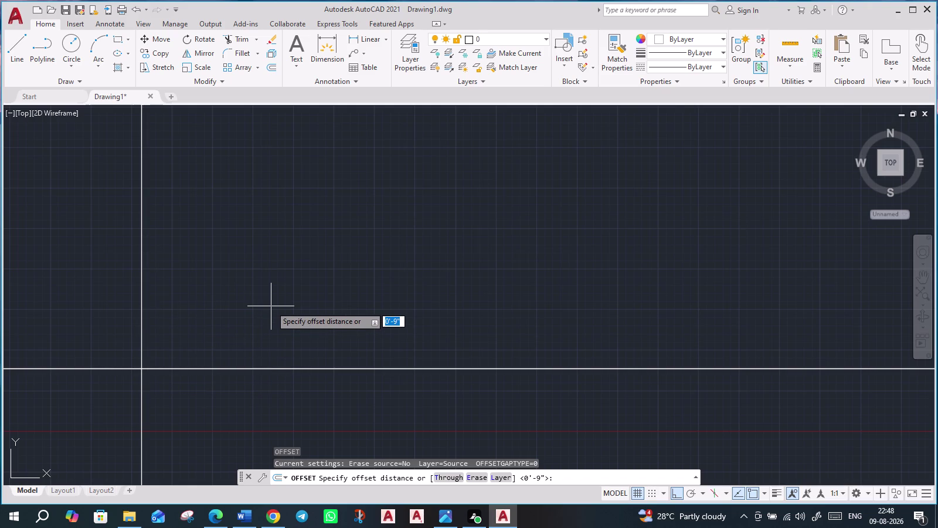
Offset the vertical line 0'-9" to the right, restarting the command once.
key(Return)
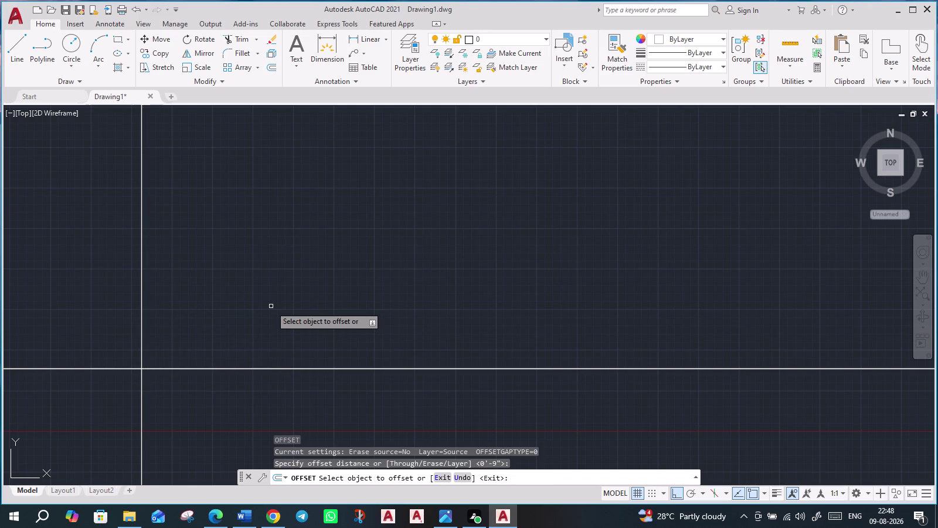
click(141, 313)
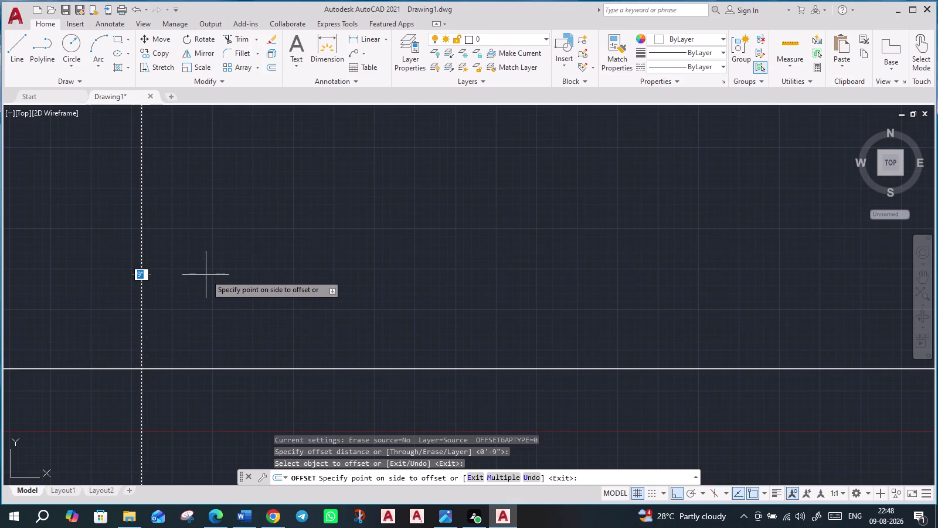
key(Escape)
key(o)
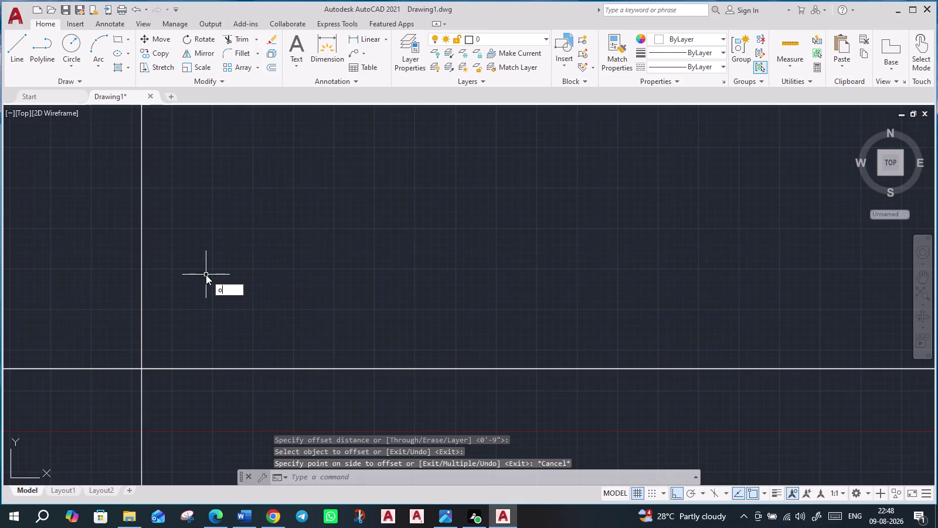
key(Return)
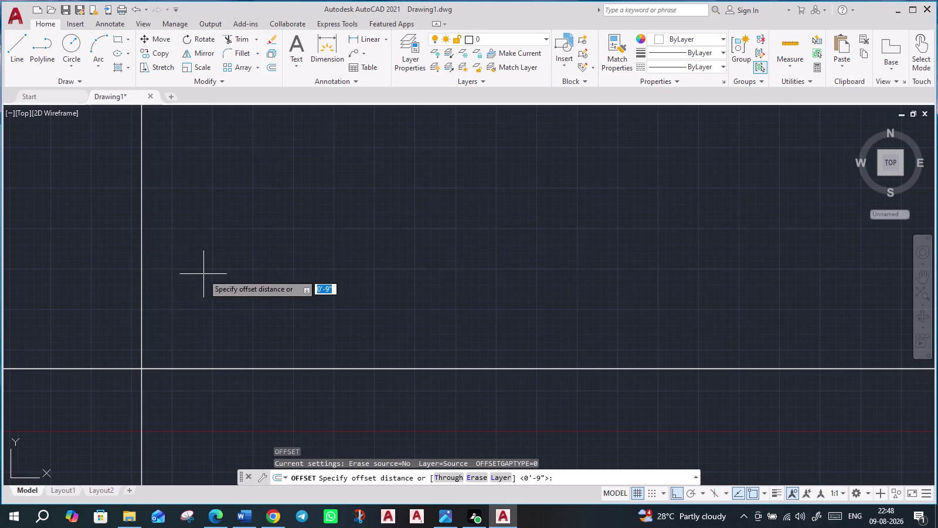
key(Return)
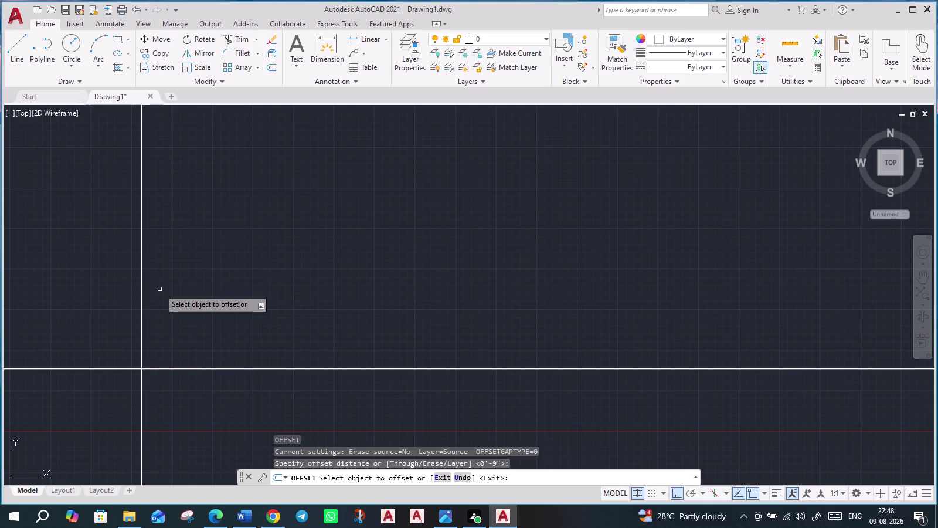
click(140, 294)
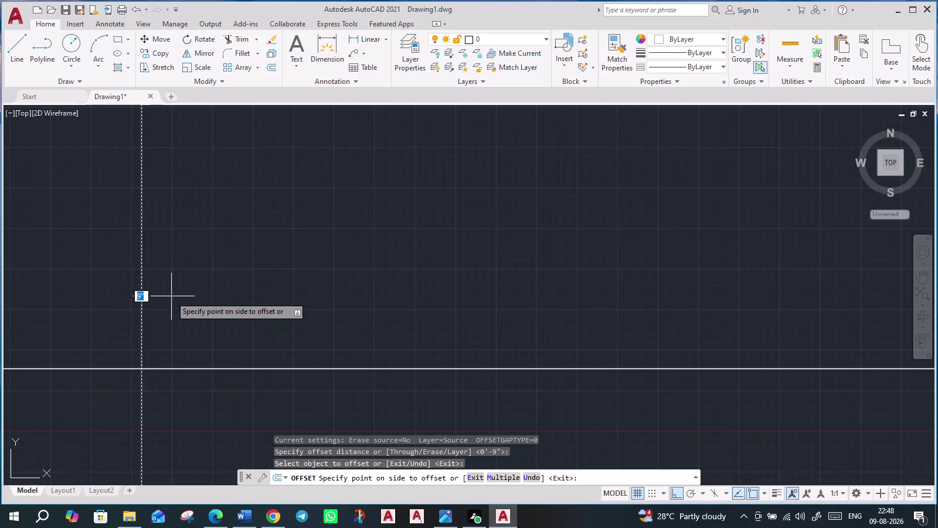
click(171, 296)
Inspect the doubled wall lines, end the offset, and select the right-hand line.
scroll(up, 3)
scroll(up, 3)
scroll(up, 3)
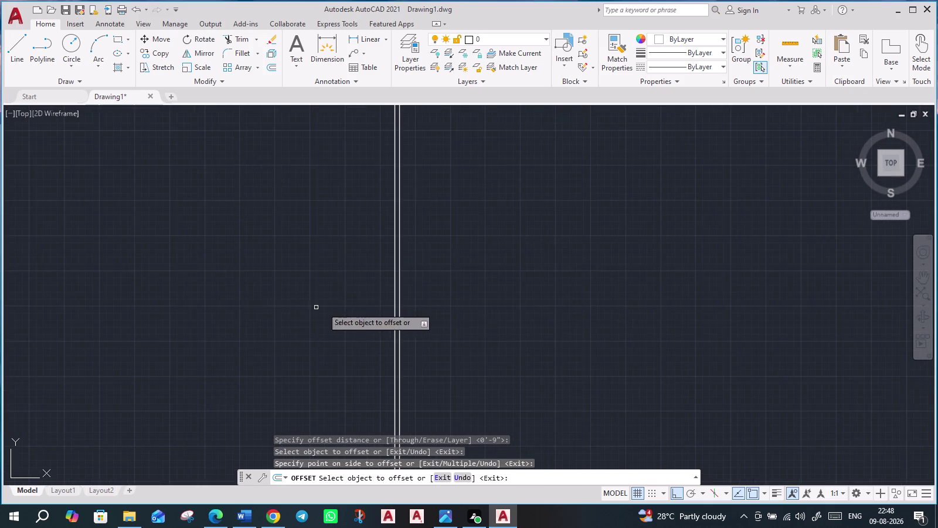
scroll(up, 3)
scroll(up, 3)
scroll(down, 3)
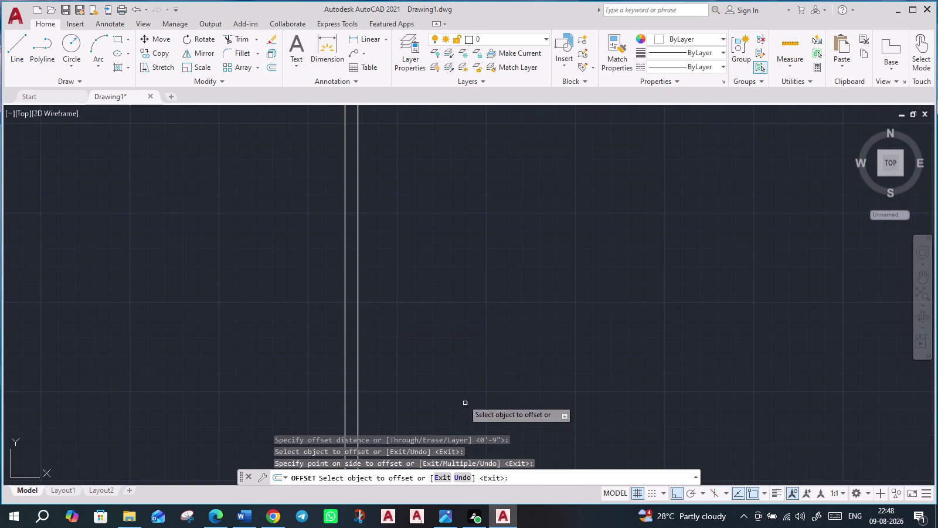
middle_drag(445, 366, 302, 138)
scroll(down, 3)
middle_drag(468, 408, 390, 294)
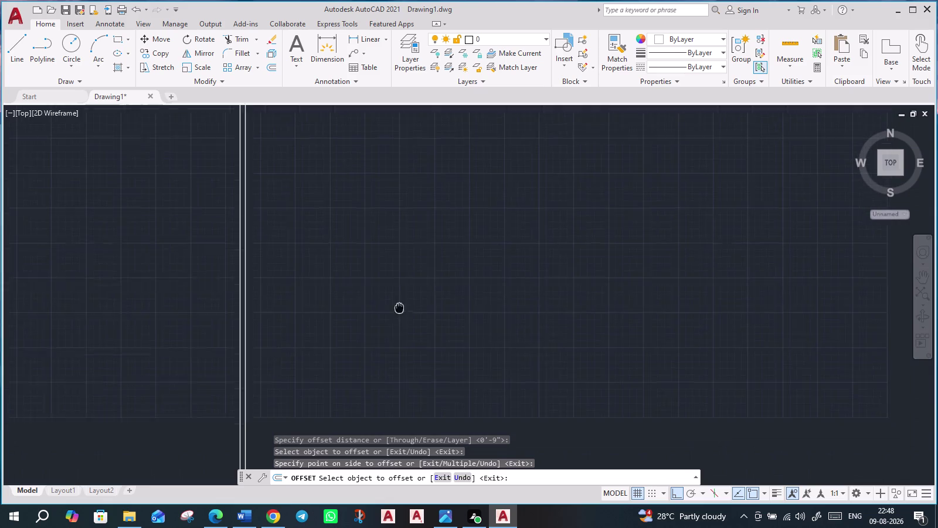
middle_drag(391, 294, 366, 265)
scroll(up, 3)
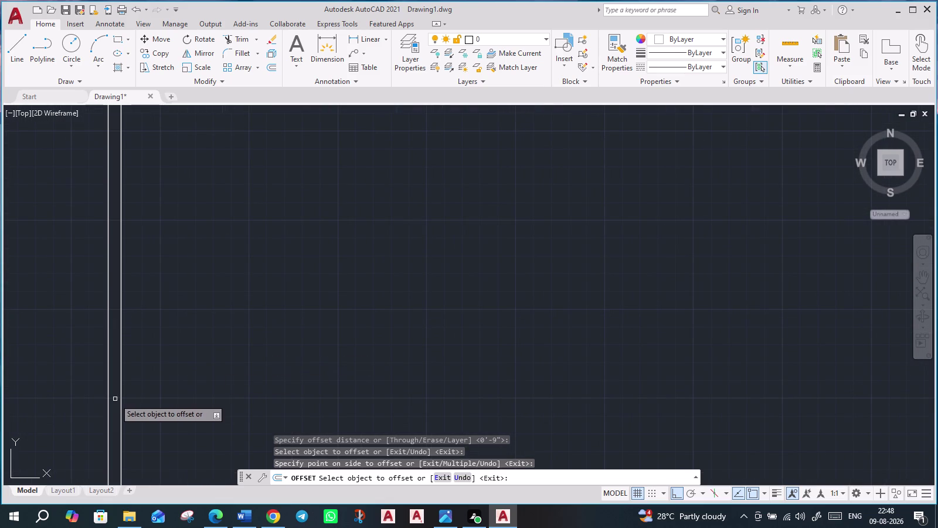
key(Escape)
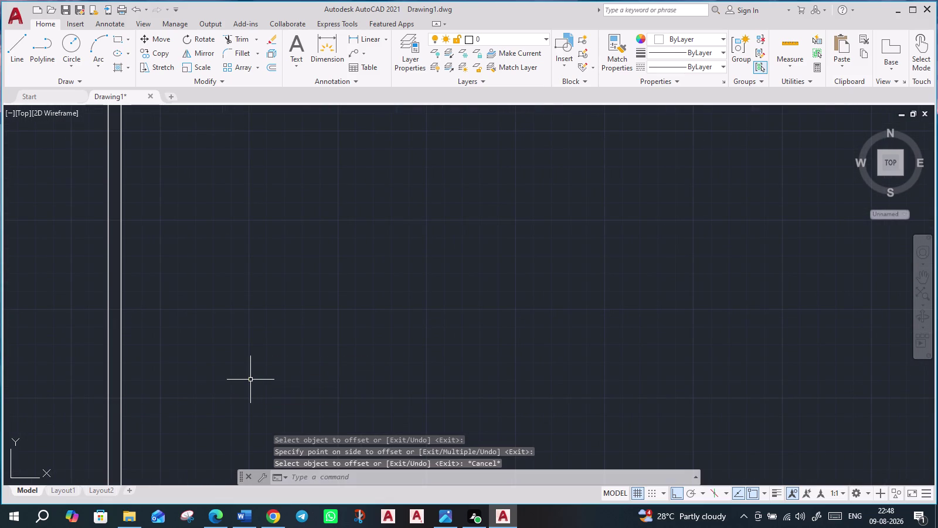
click(121, 370)
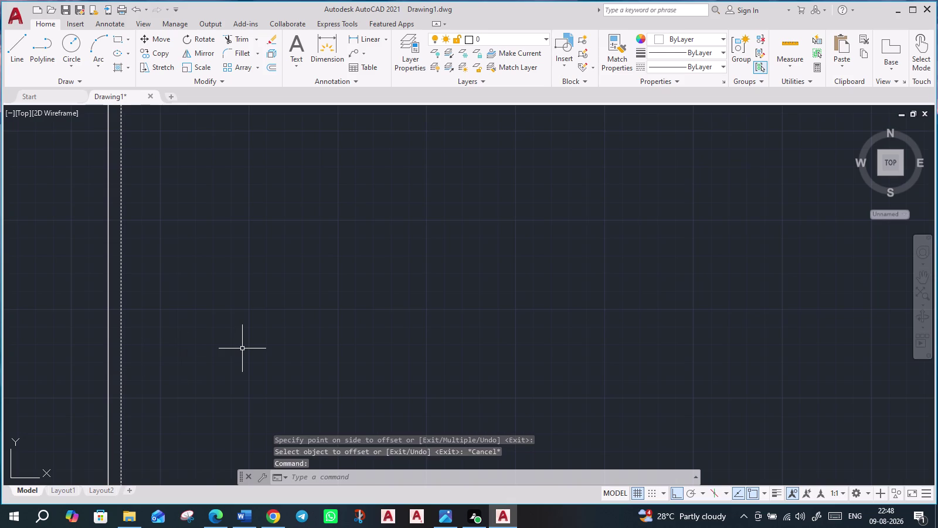
scroll(down, 3)
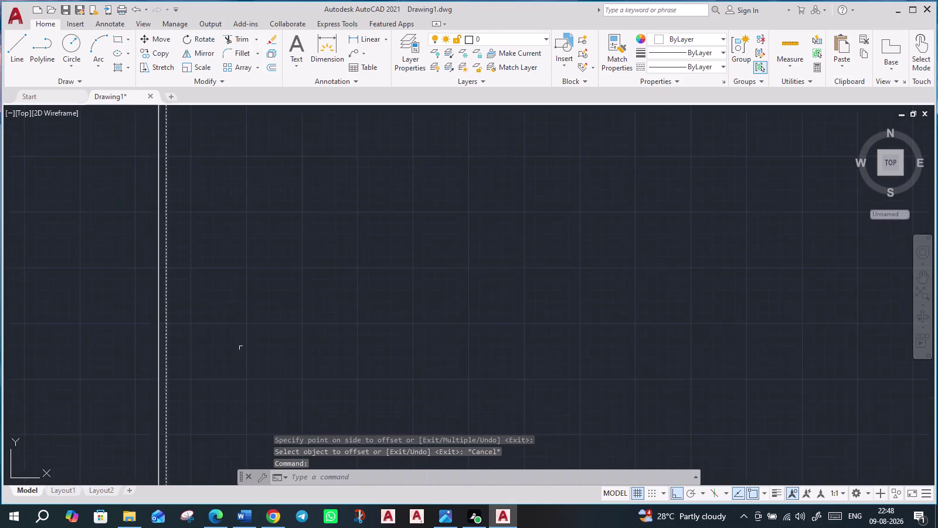
scroll(down, 3)
middle_drag(265, 385, 196, 165)
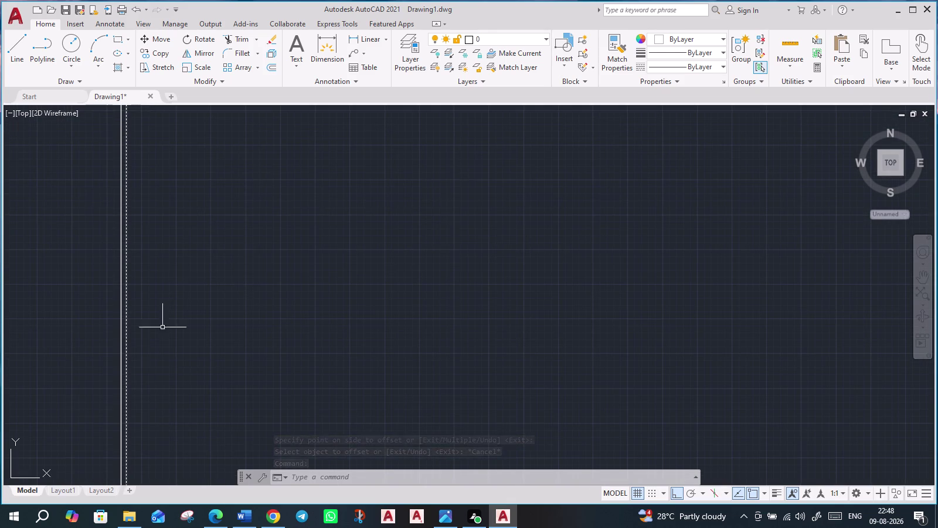
scroll(up, 3)
scroll(up, 3)
scroll(down, 3)
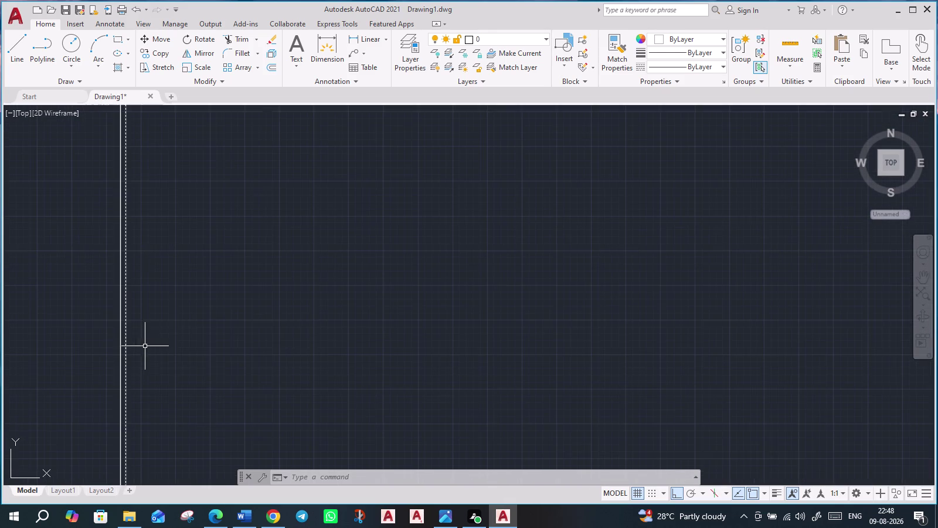
scroll(down, 3)
scroll(up, 3)
middle_drag(267, 397, 212, 307)
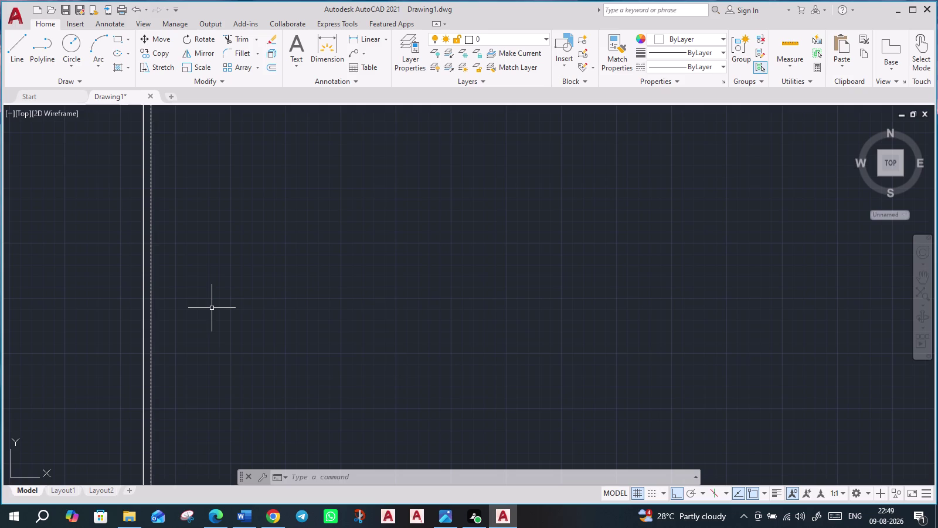
key(Escape)
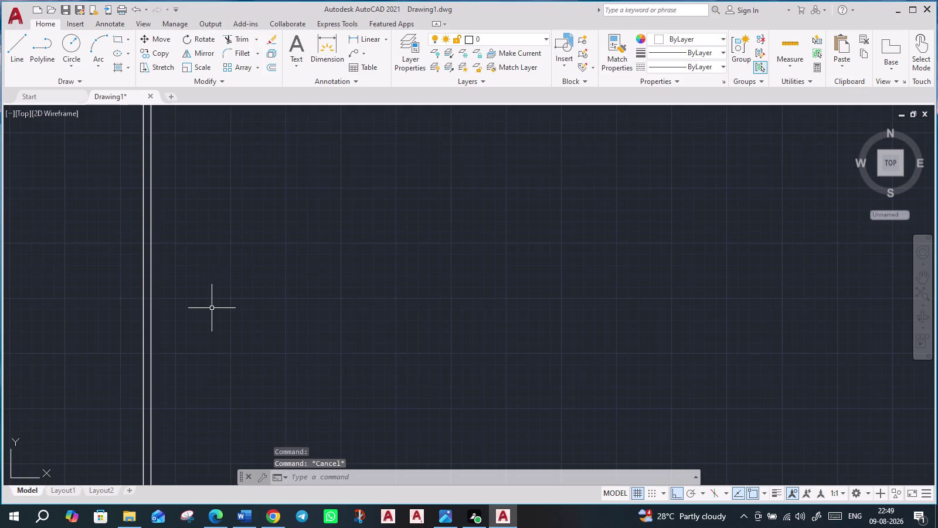
click(151, 316)
key(Escape)
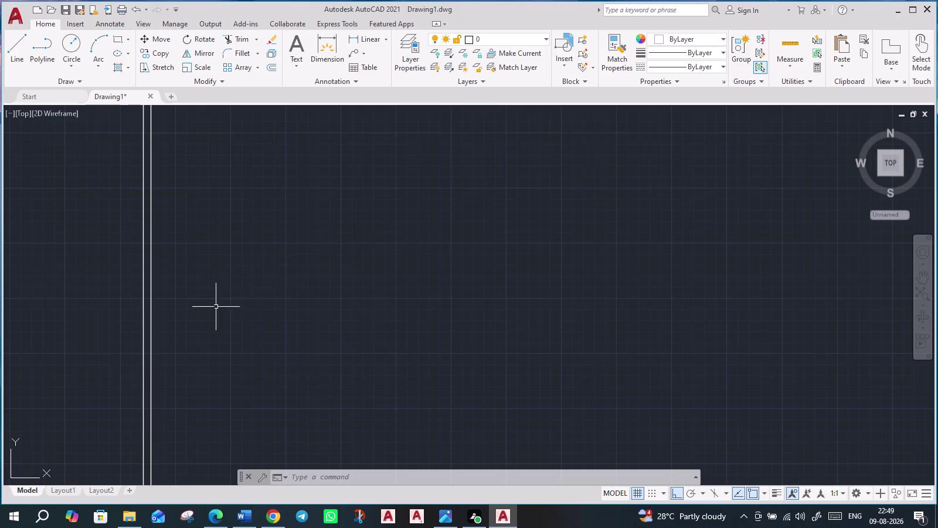
scroll(up, 3)
scroll(down, 3)
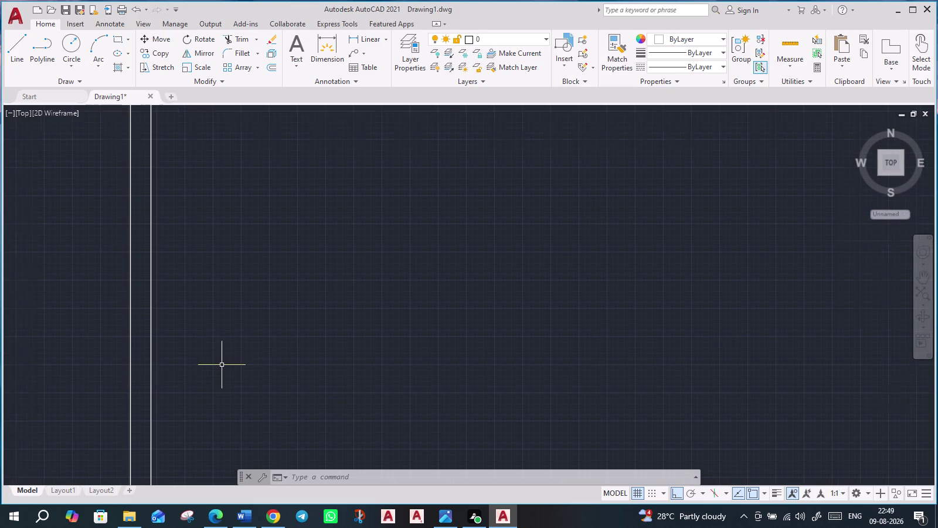
scroll(down, 3)
middle_drag(252, 333, 238, 291)
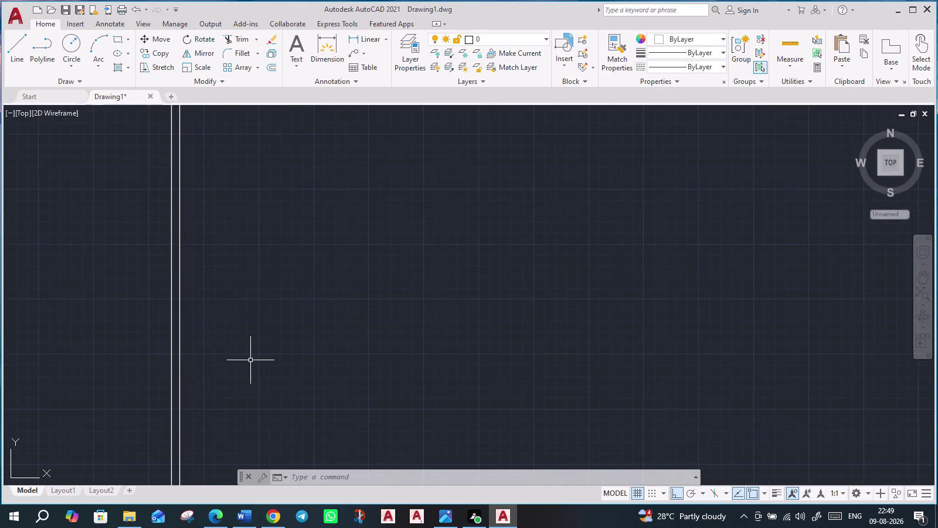
scroll(up, 3)
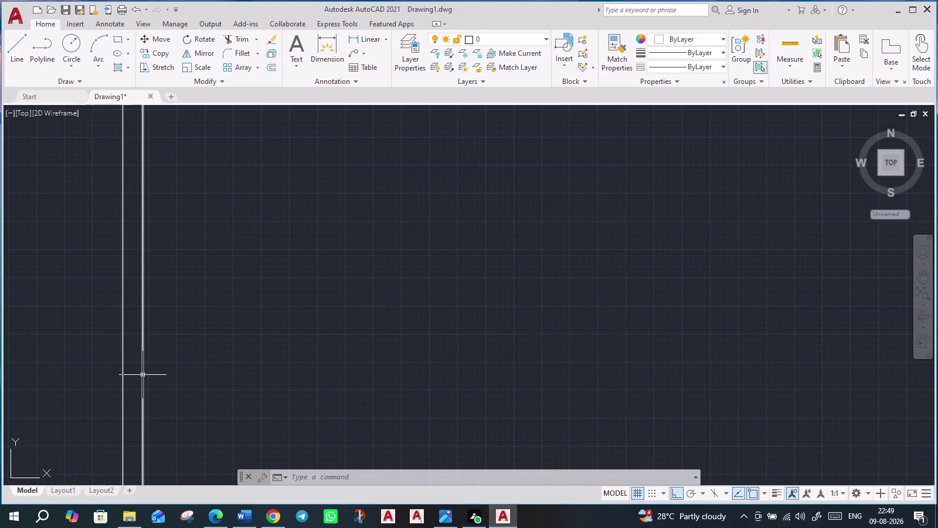
scroll(down, 3)
middle_drag(240, 378, 297, 285)
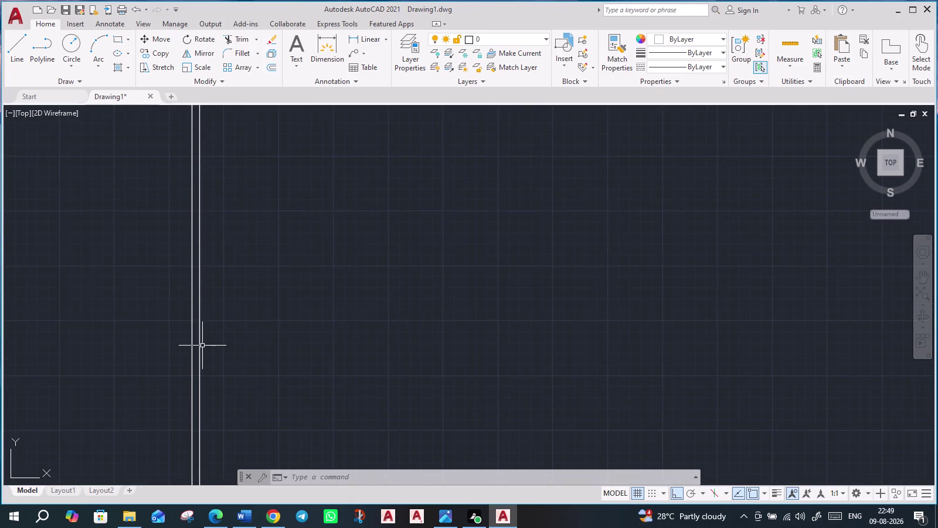
scroll(up, 3)
scroll(down, 3)
scroll(down, 3)
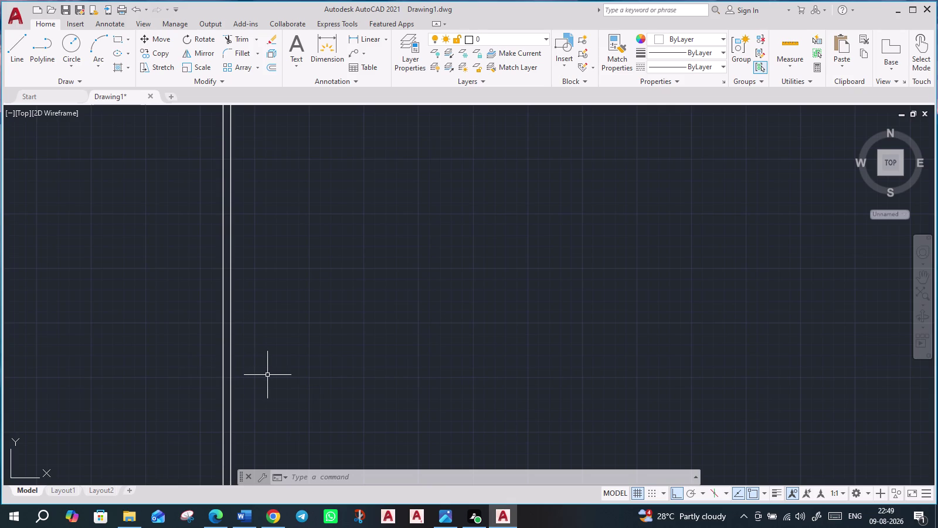
scroll(down, 3)
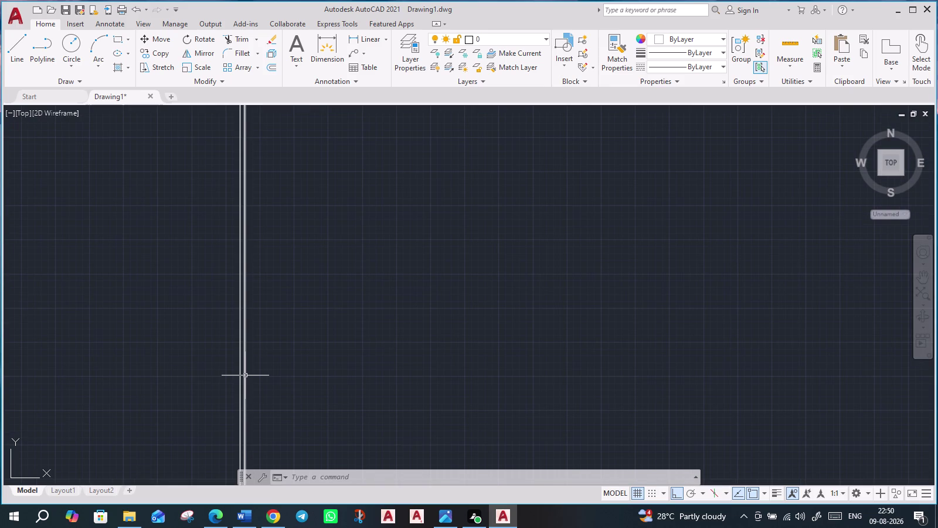
click(245, 375)
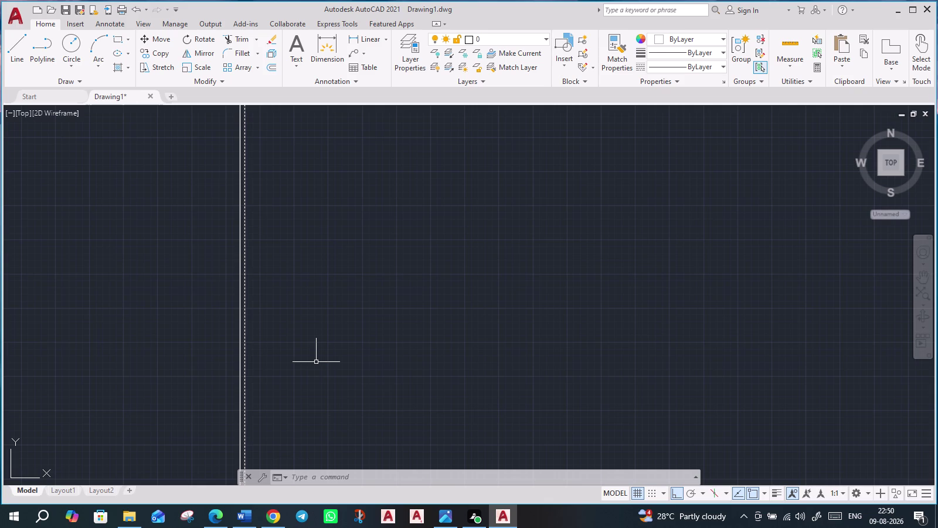
key(o)
key(Return)
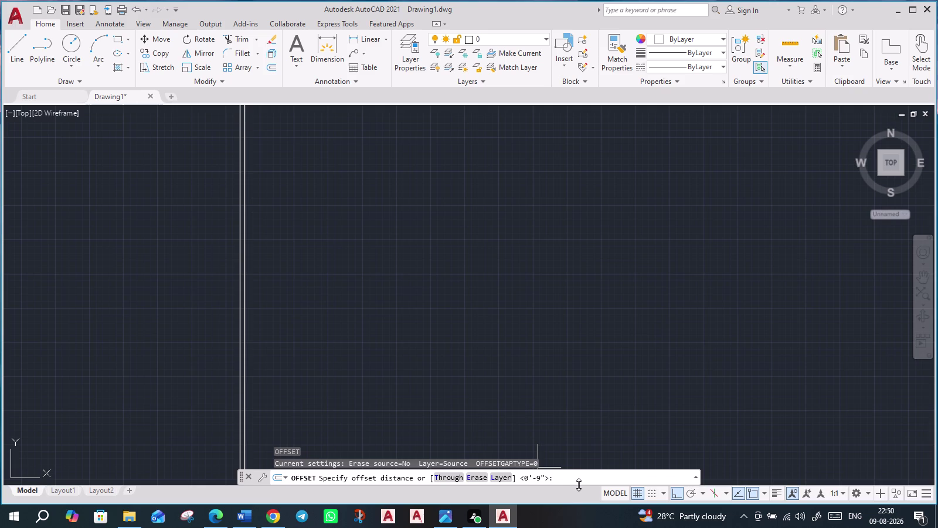
key(1)
key(2)
key(apostrophe)
key(Return)
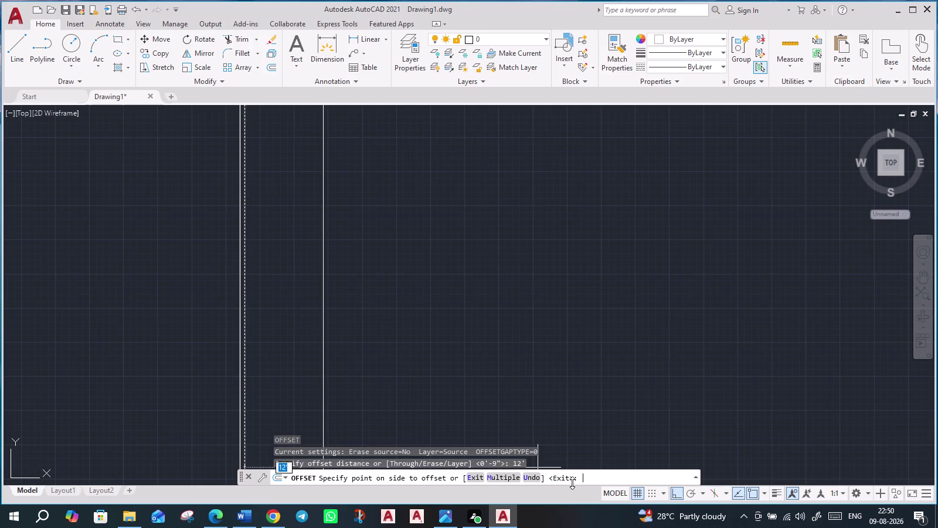
click(470, 370)
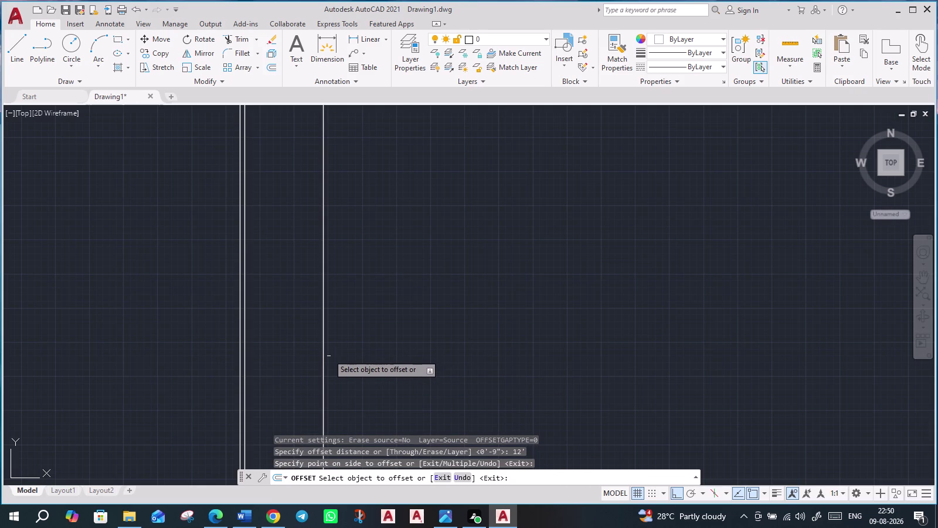
scroll(up, 3)
scroll(down, 3)
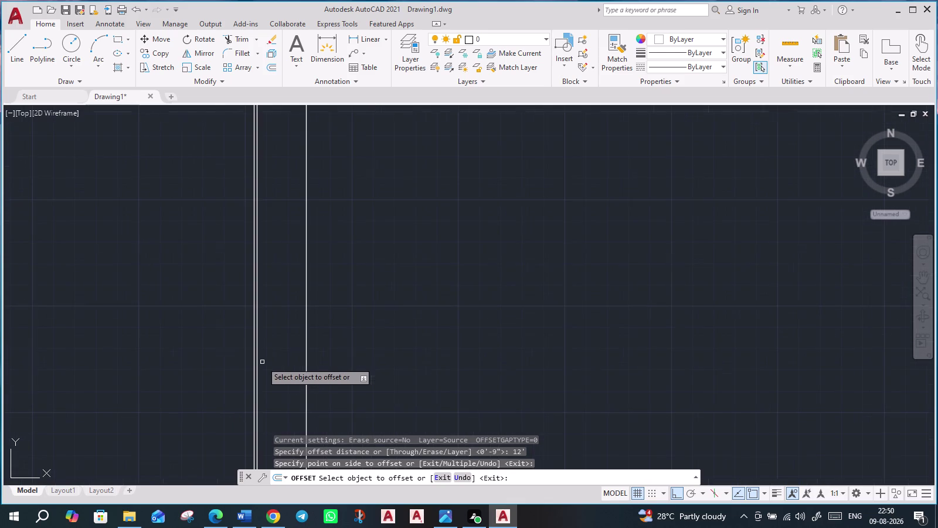
middle_drag(369, 370, 319, 310)
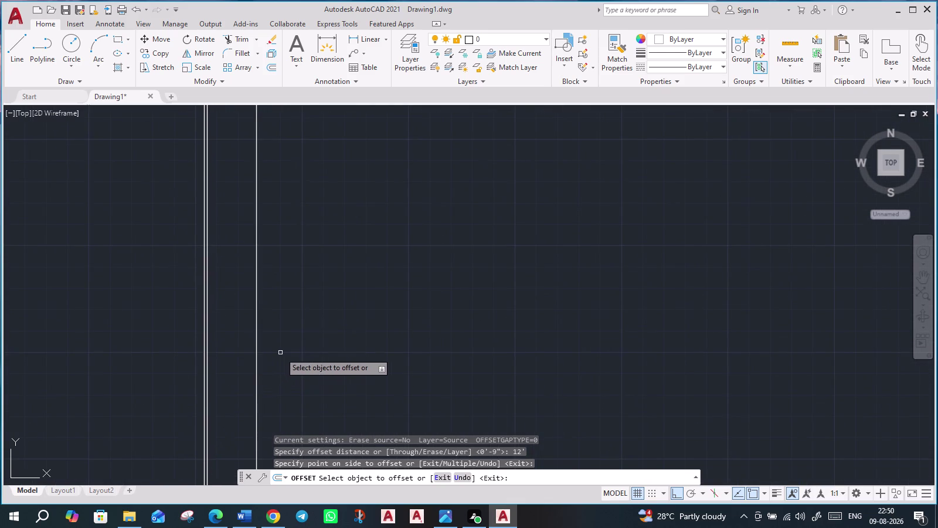
scroll(up, 3)
middle_drag(215, 348, 364, 309)
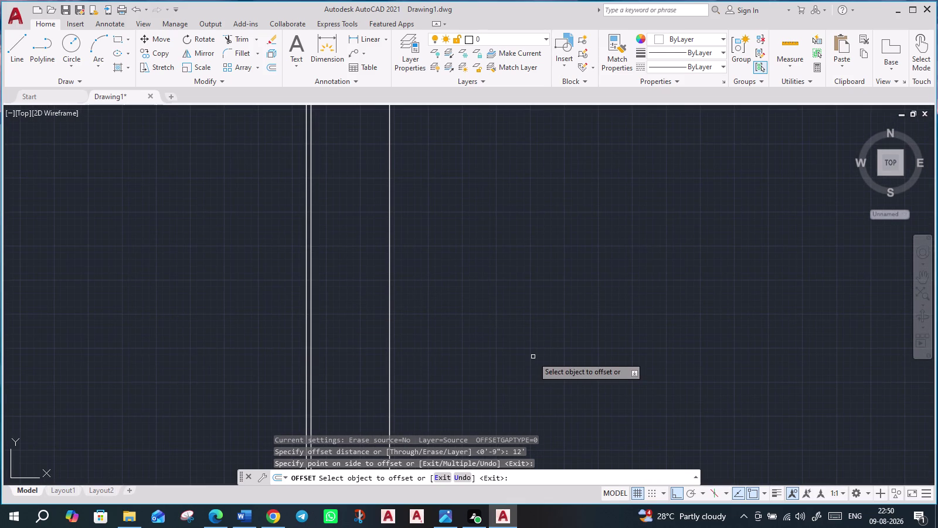
key(Escape)
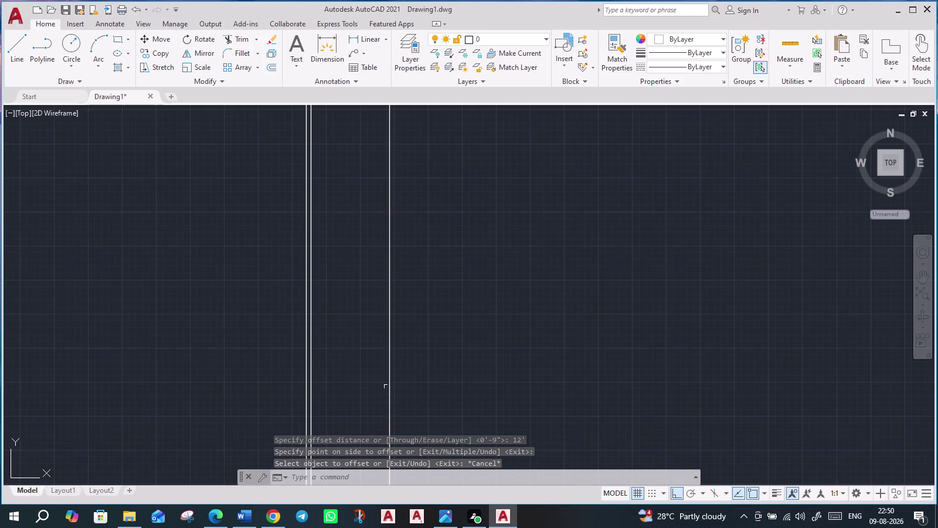
click(389, 375)
key(o)
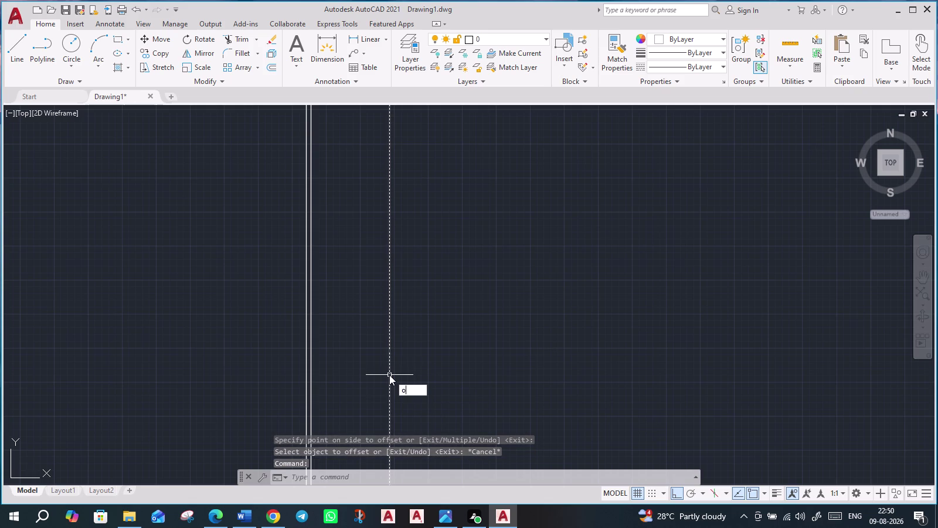
key(Return)
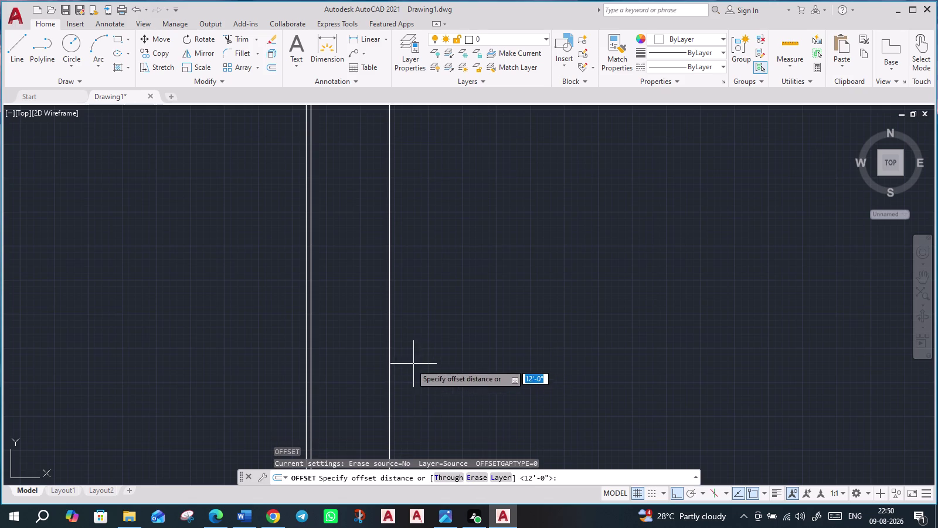
click(389, 352)
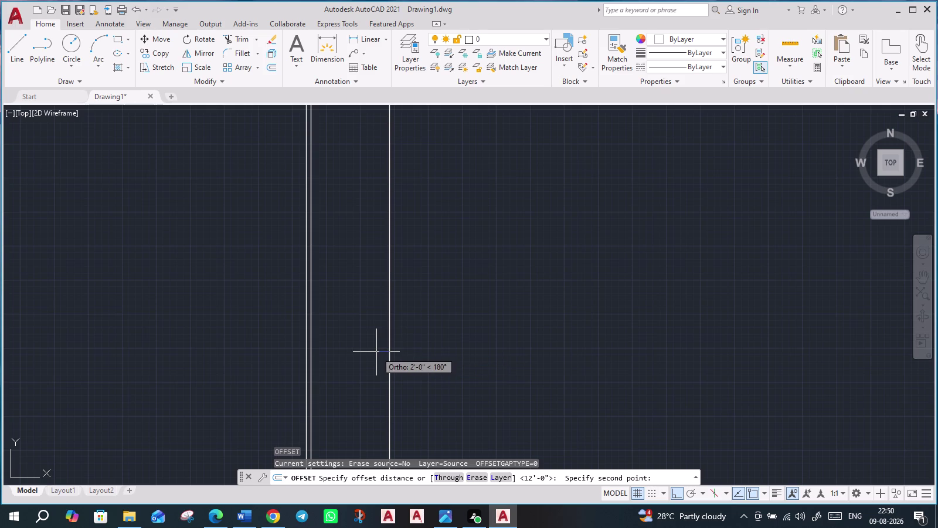
key(Escape)
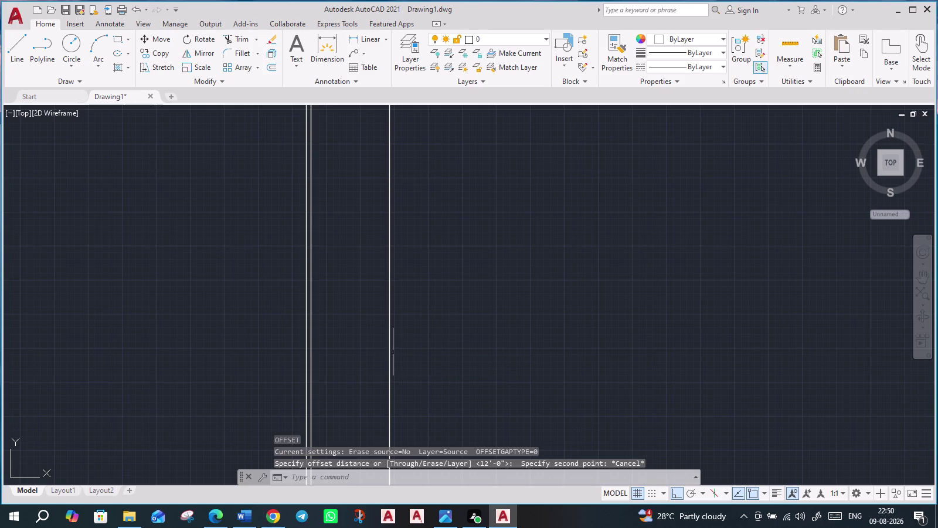
click(388, 355)
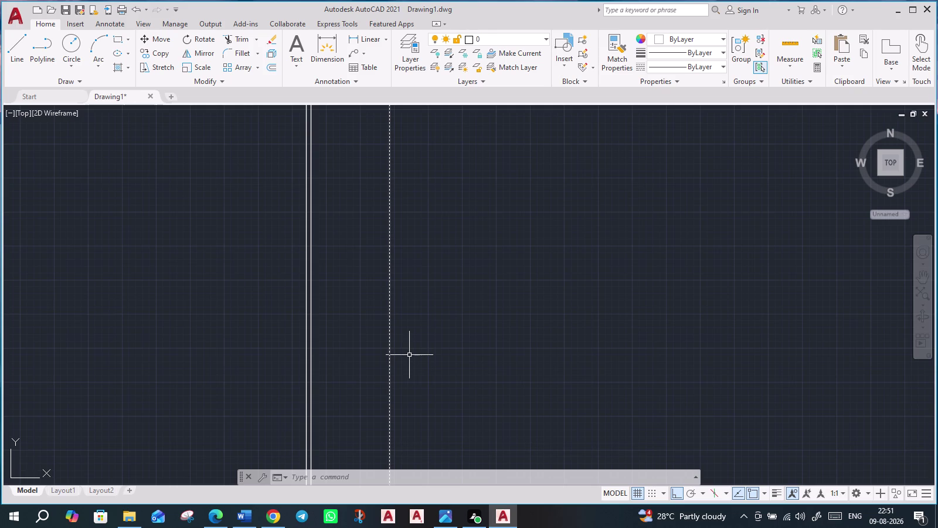
Offset the selected 12-foot line 6" to the right using the O alias.
scroll(up, 3)
scroll(down, 3)
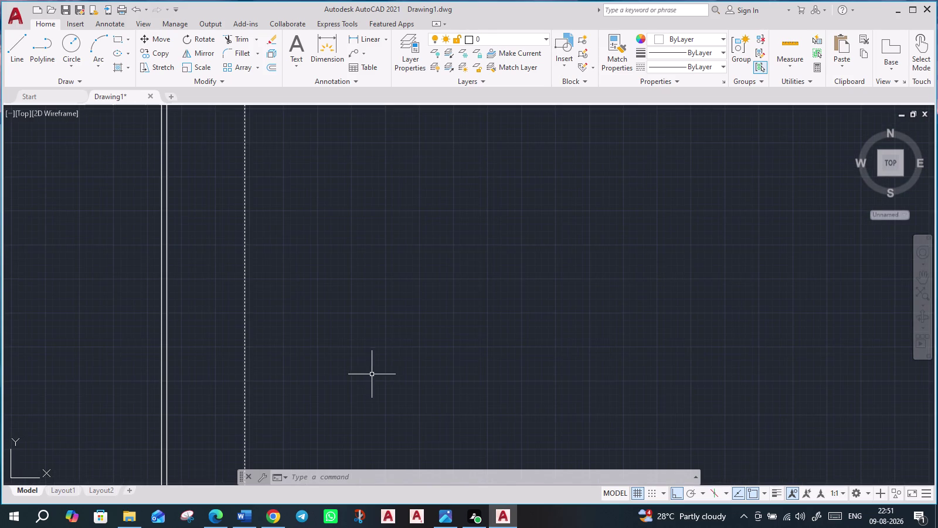
scroll(down, 3)
middle_drag(389, 370, 416, 327)
scroll(up, 3)
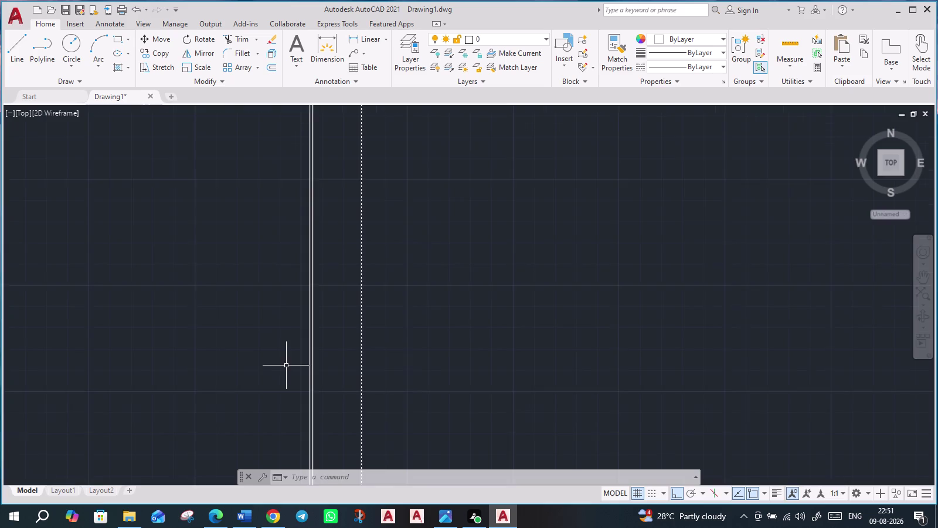
key(o)
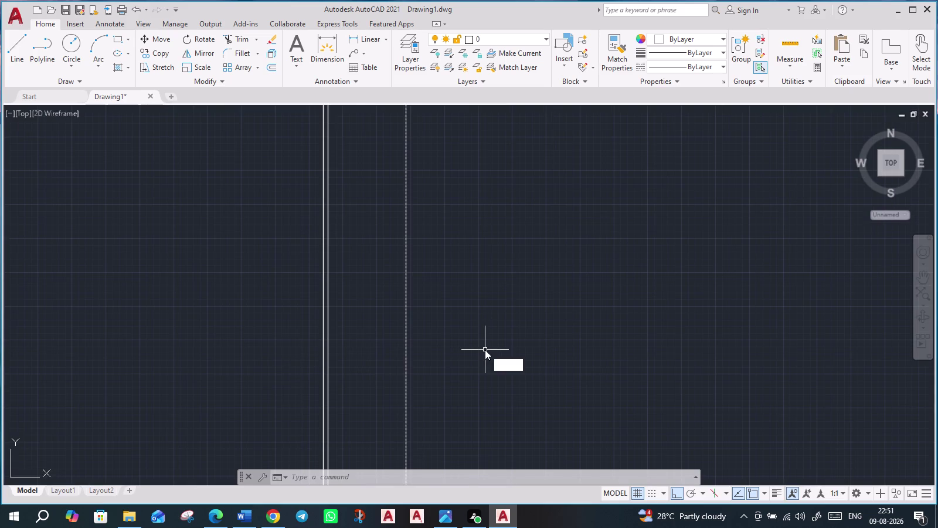
key(Return)
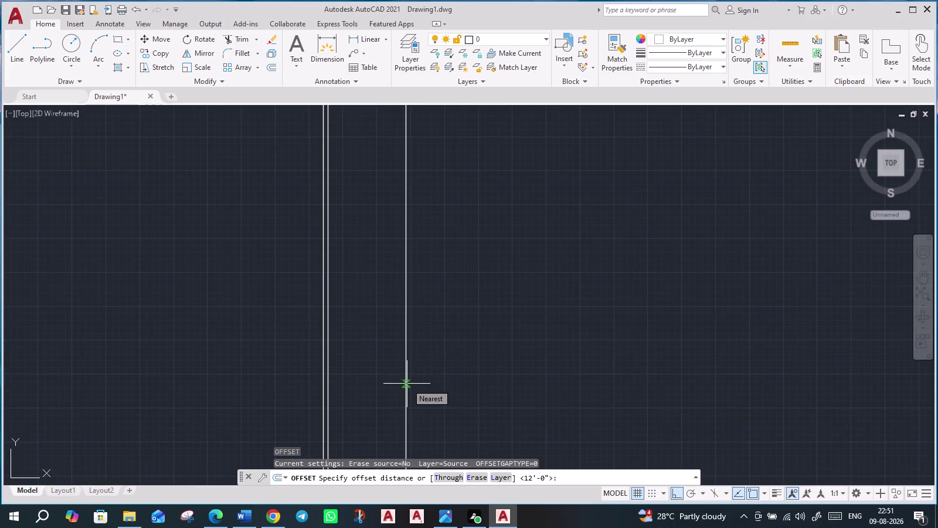
key(6)
key(shift+quotedbl)
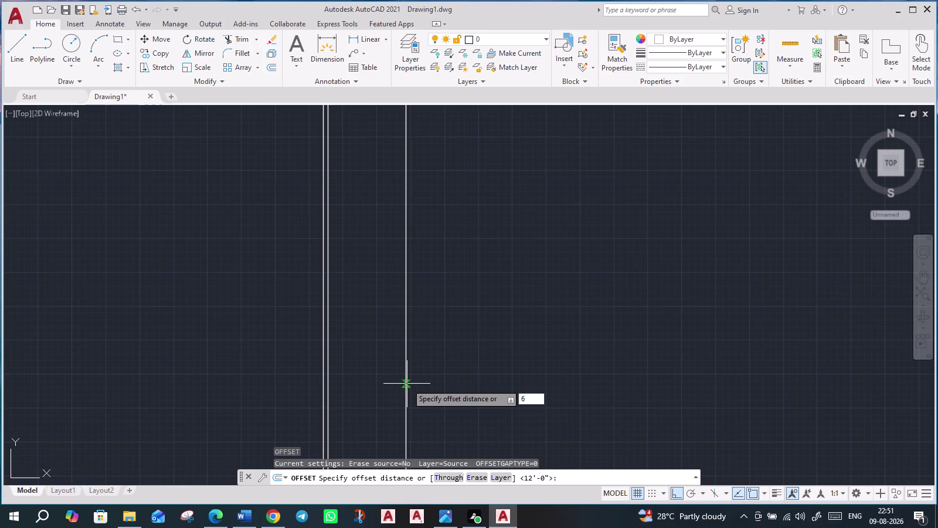
key(Return)
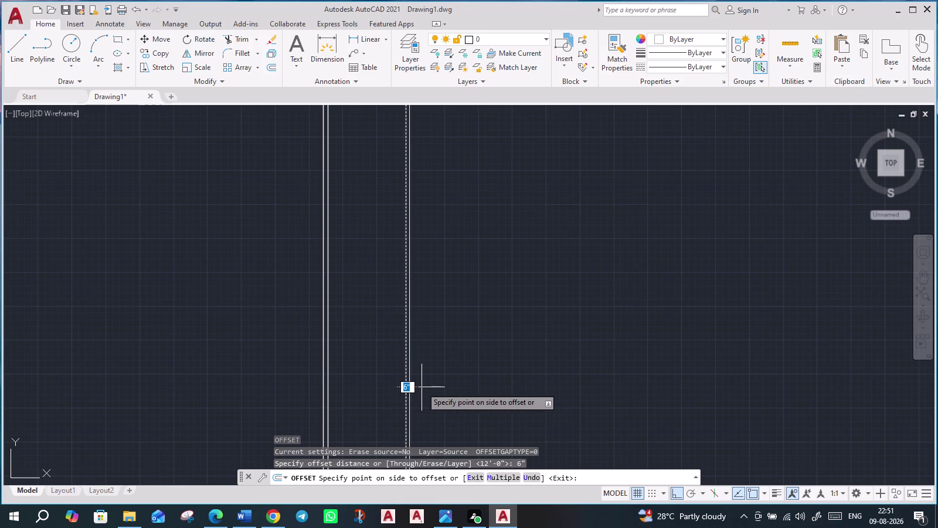
click(422, 387)
scroll(down, 3)
scroll(up, 3)
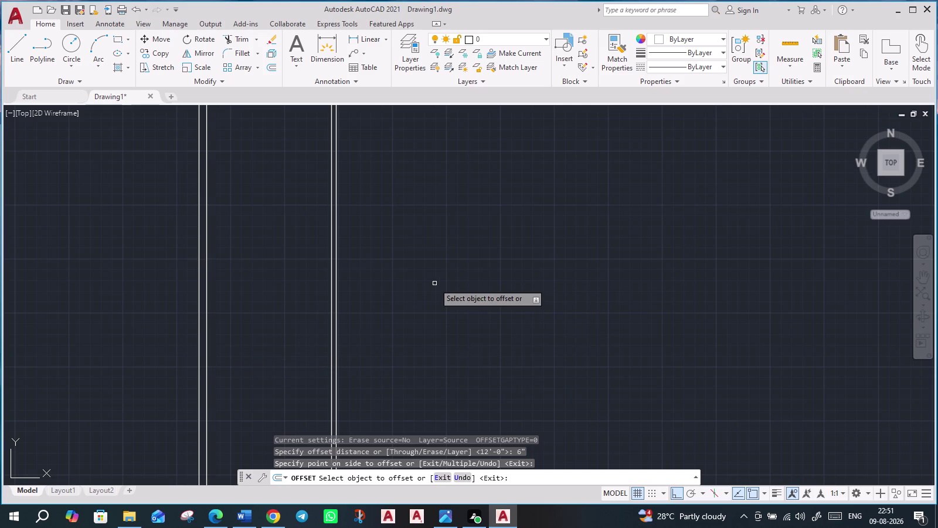
key(Escape)
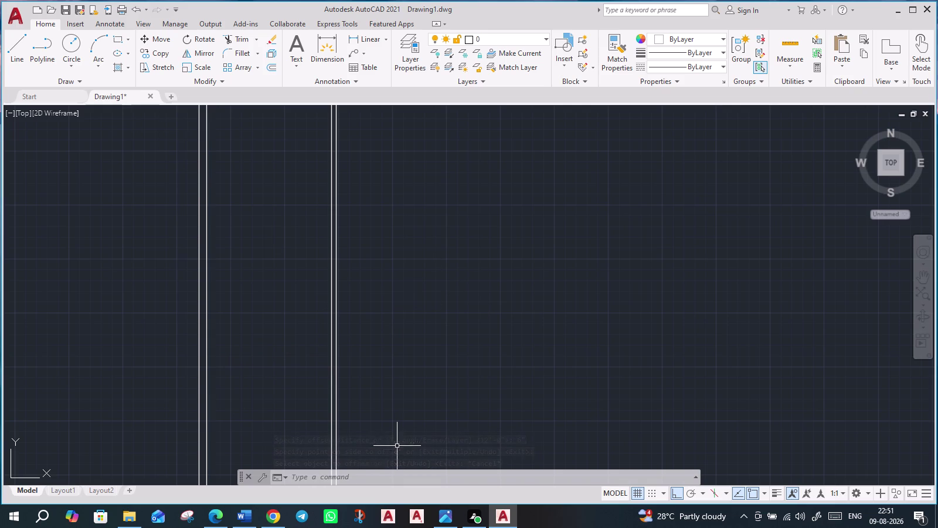
Pan and zoom along the walls to check the new 6" wall pair.
scroll(down, 3)
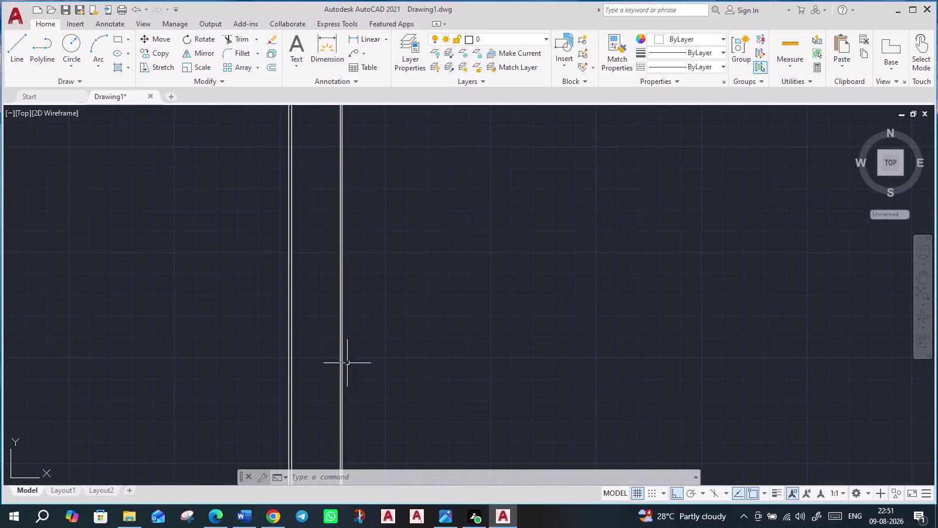
scroll(up, 3)
middle_drag(392, 398, 369, 390)
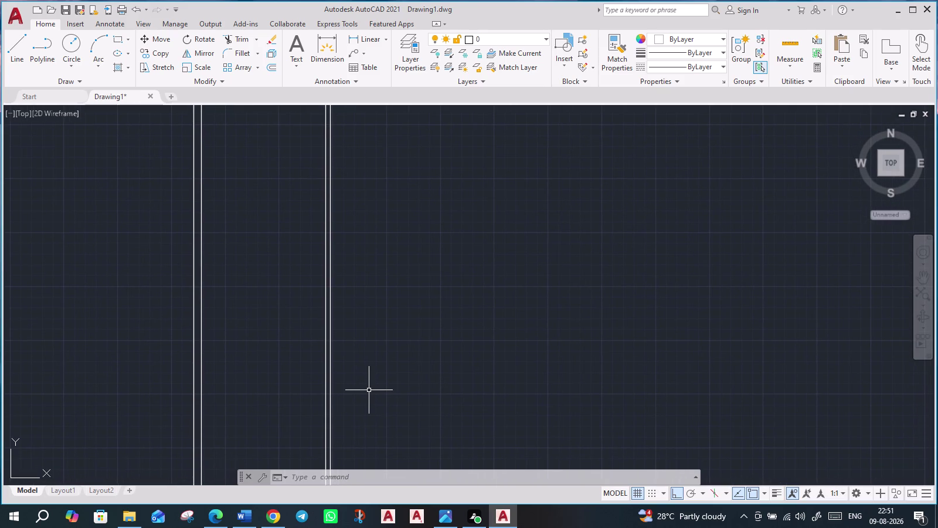
scroll(down, 3)
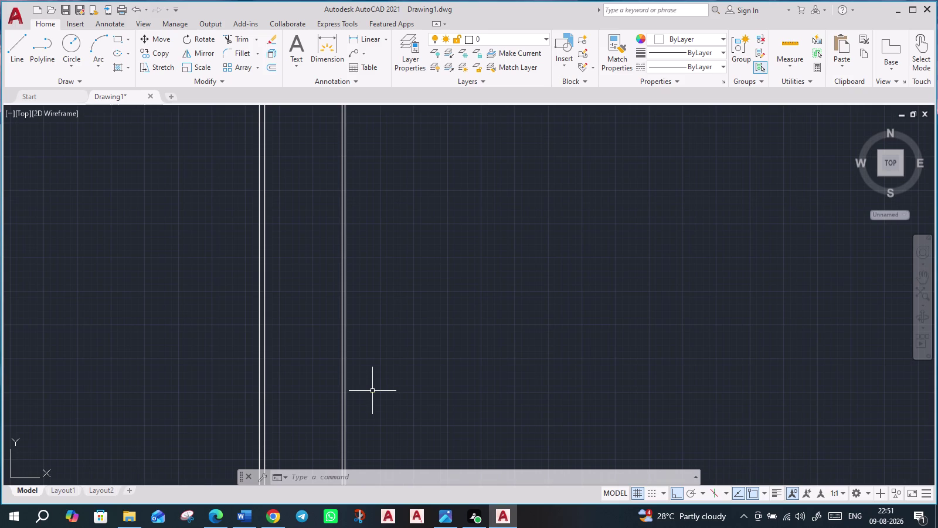
scroll(down, 3)
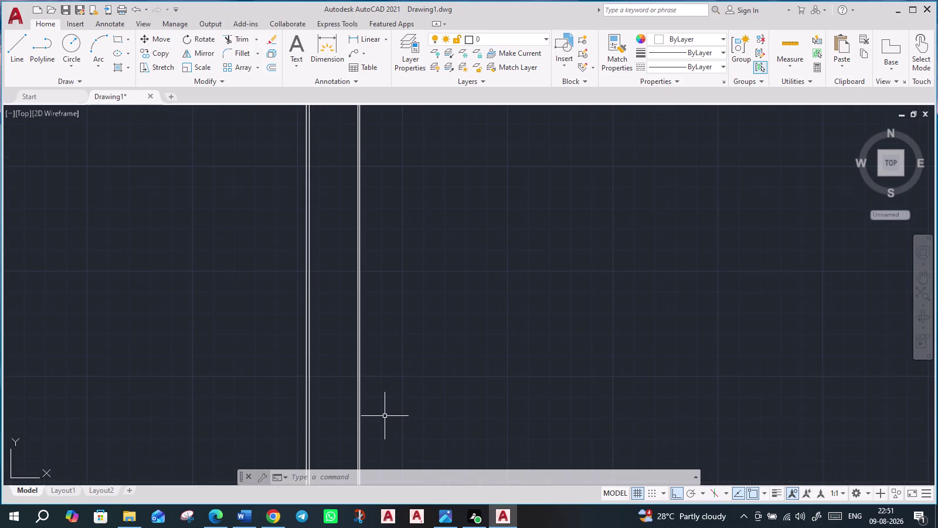
middle_drag(407, 427, 374, 315)
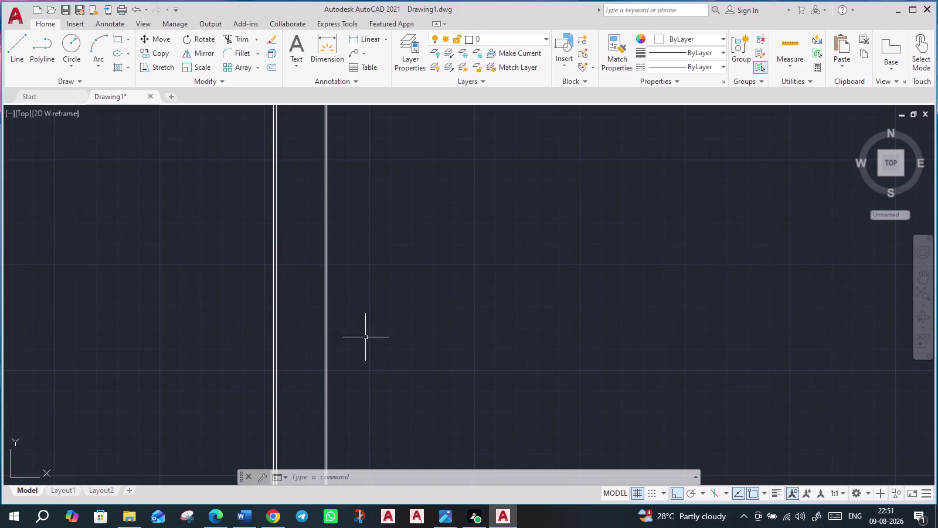
scroll(up, 3)
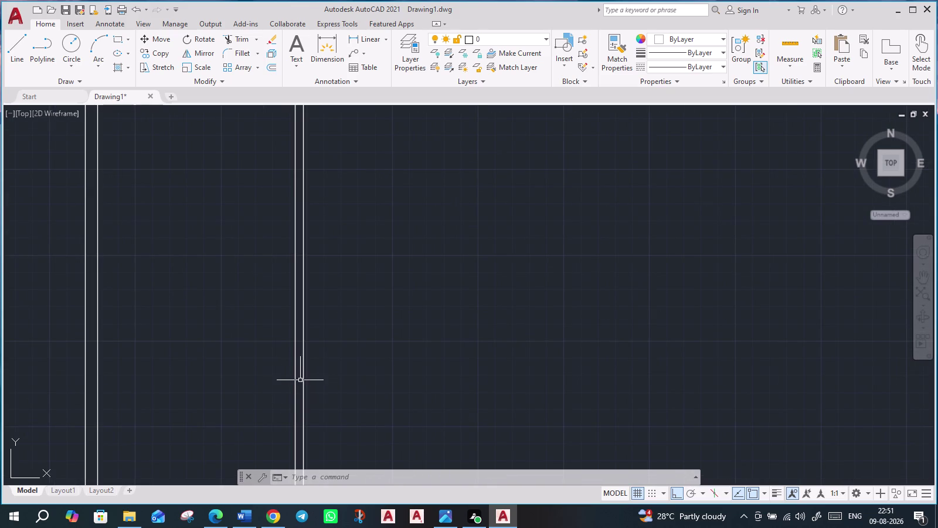
Offset the doubled wall's right line 52'-6" to the right as a new vertical wall line.
click(304, 378)
key(o)
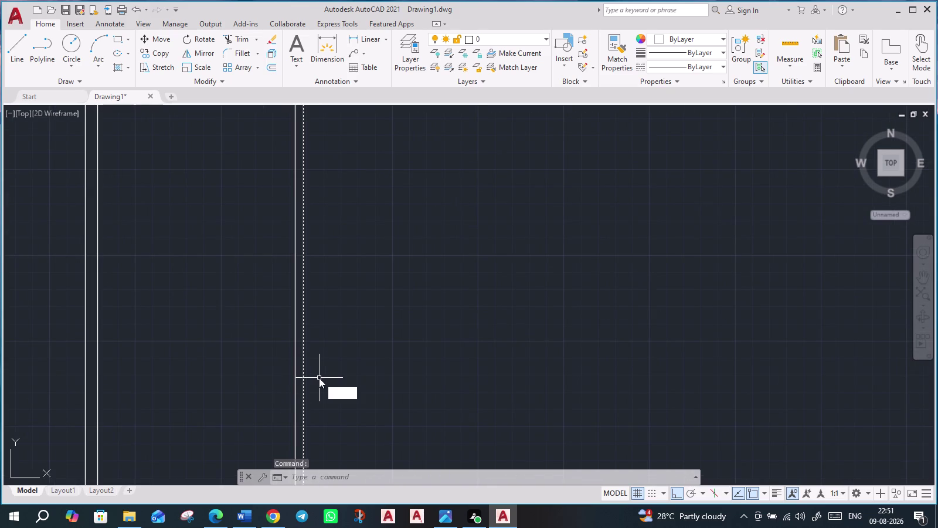
key(Return)
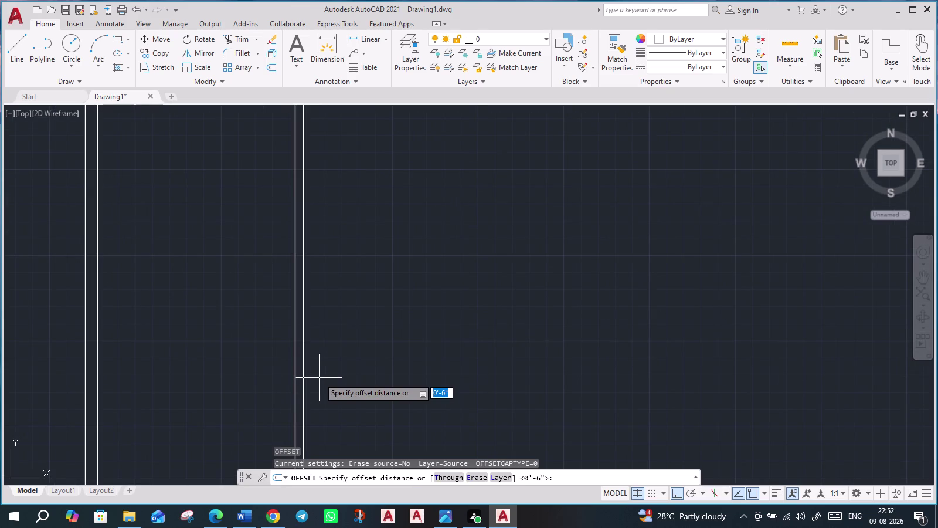
text(5)
text(2)
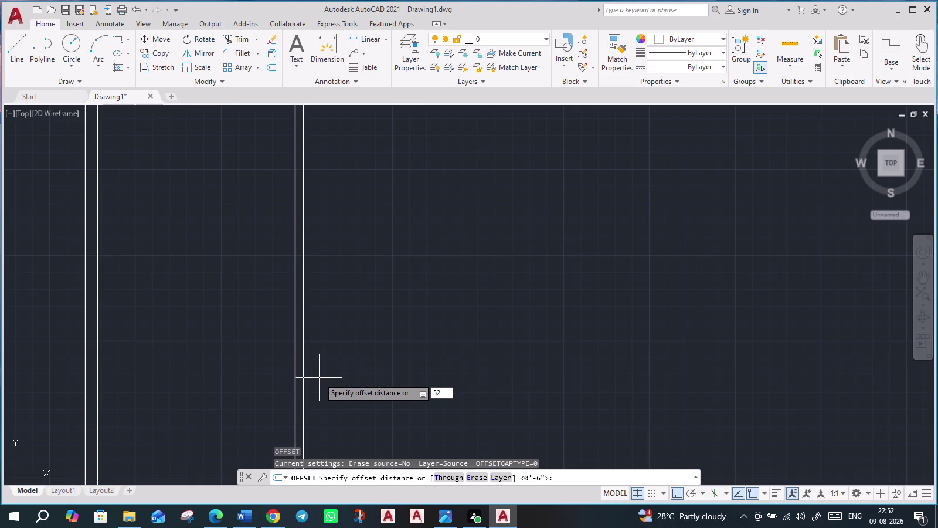
key(apostrophe)
key(6)
key(shift+quotedbl)
key(Return)
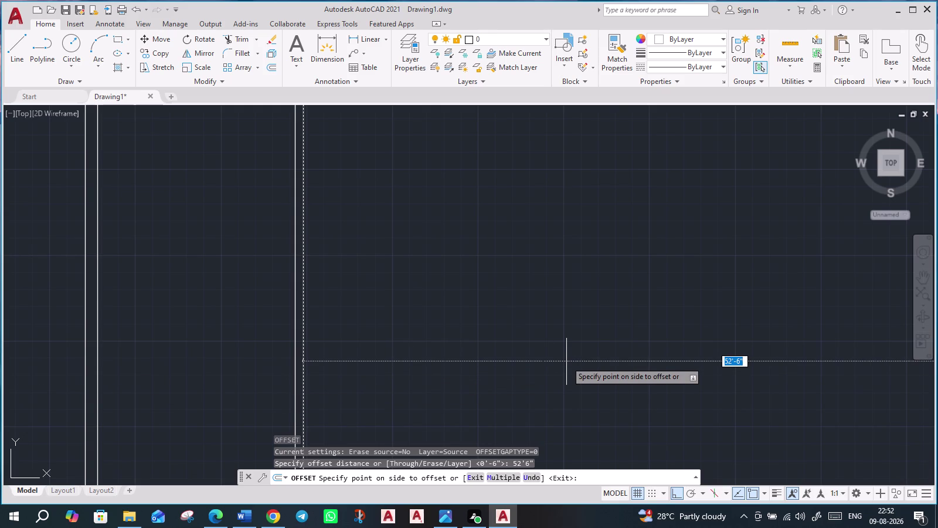
scroll(down, 3)
scroll(down, 3)
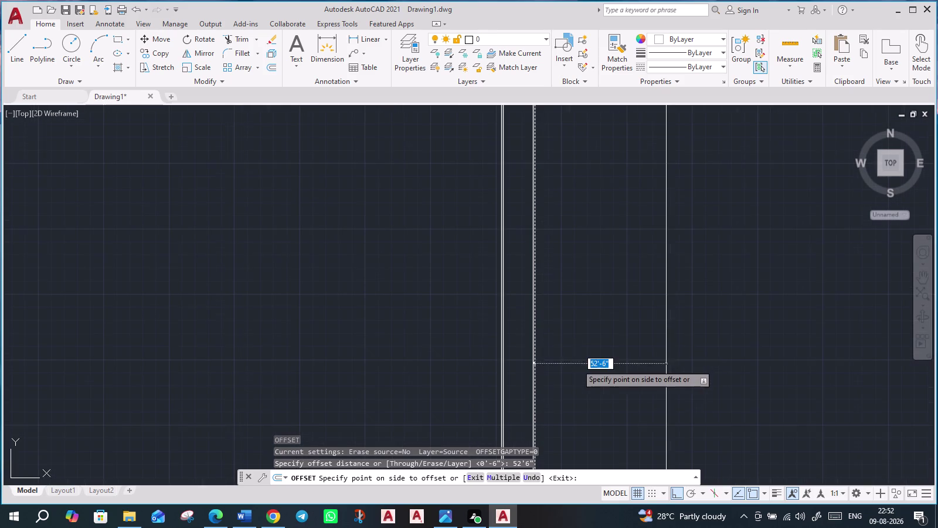
click(682, 355)
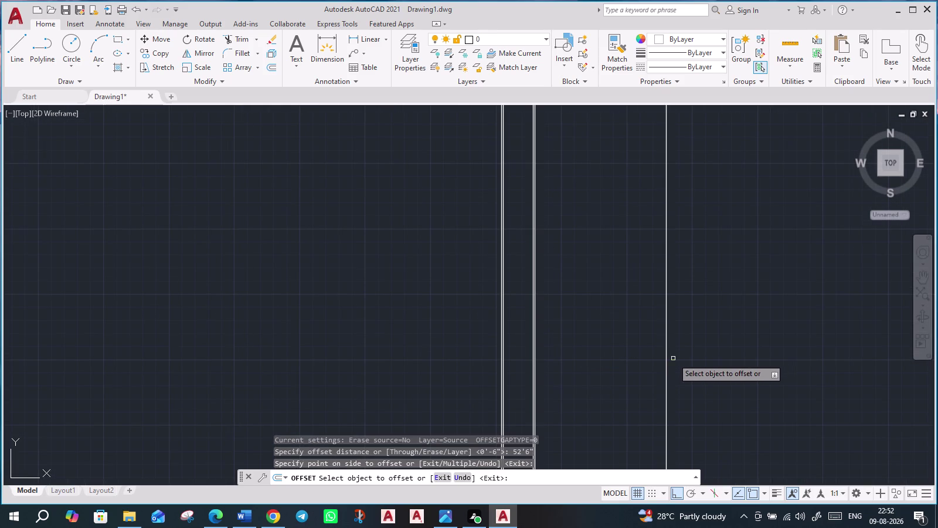
click(698, 356)
key(Escape)
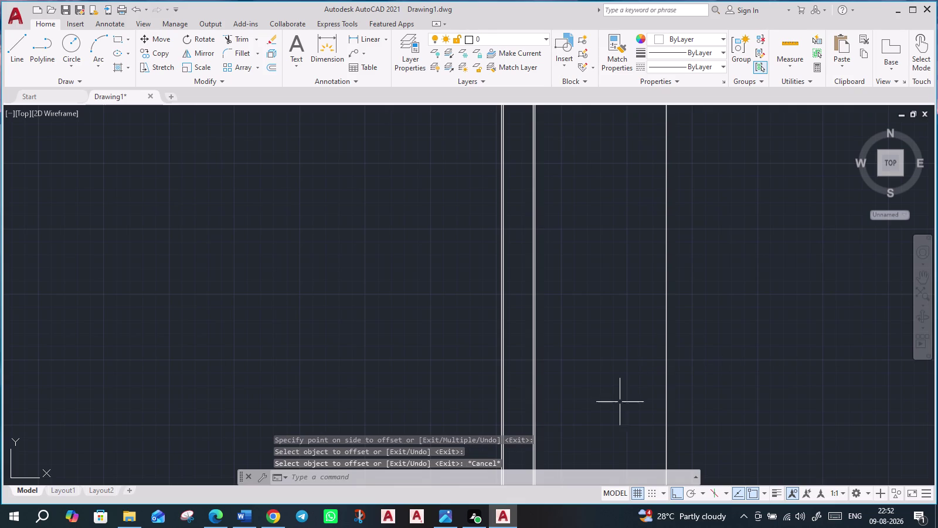
middle_drag(651, 420, 487, 308)
scroll(up, 3)
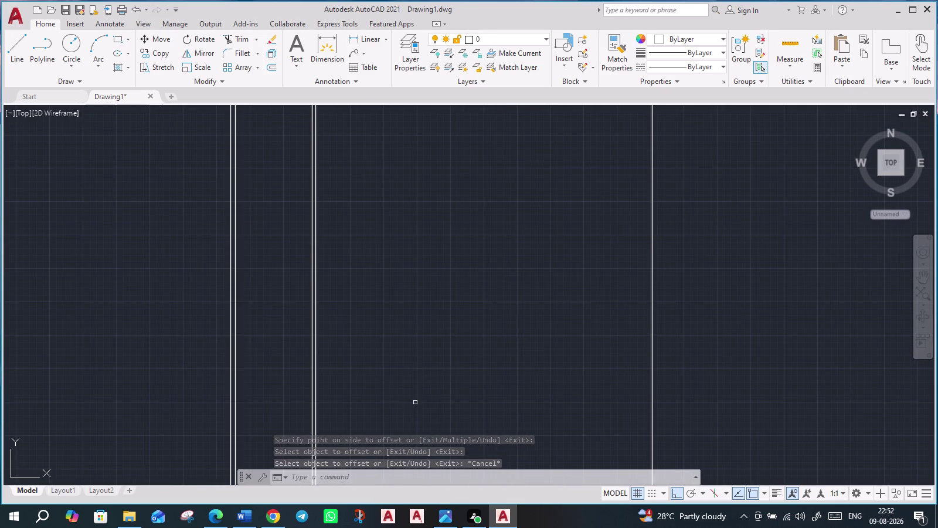
scroll(up, 3)
scroll(down, 3)
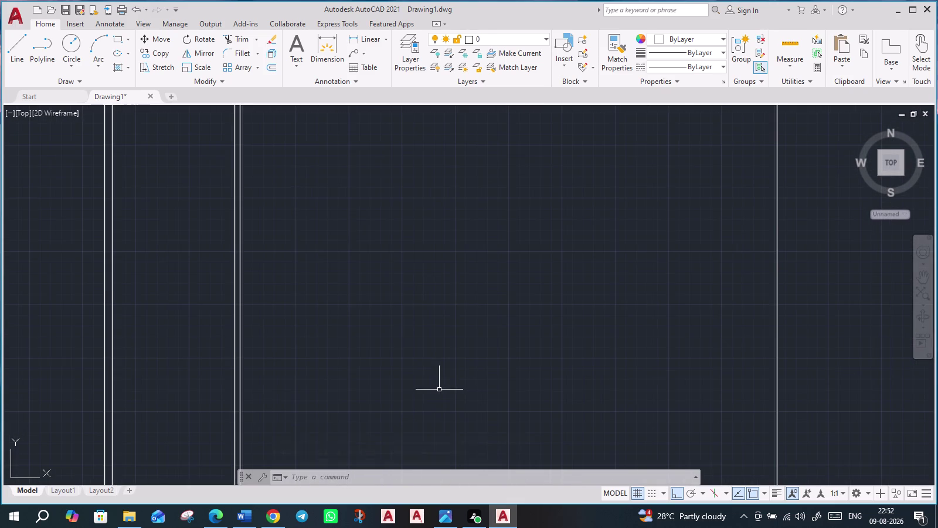
middle_drag(526, 365, 550, 146)
scroll(down, 3)
scroll(down, 3)
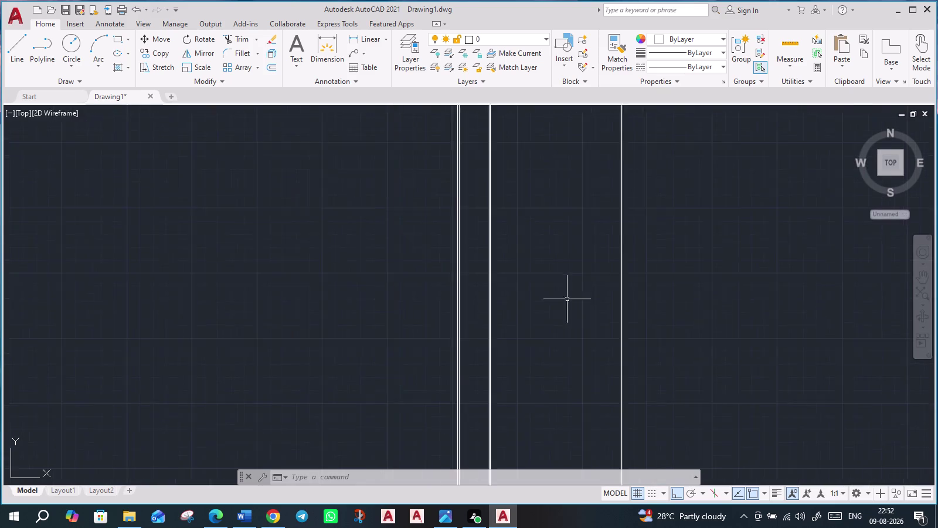
middle_drag(565, 400, 562, 393)
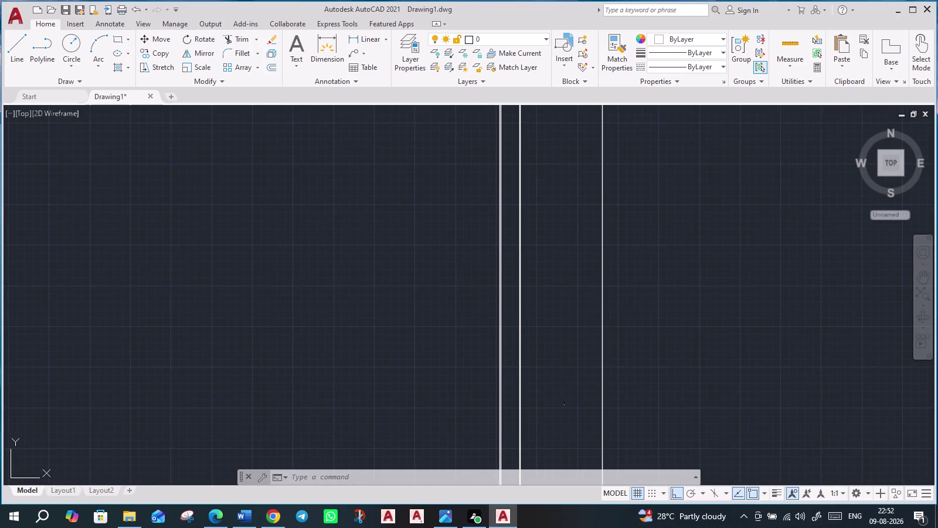
middle_drag(562, 392, 471, 0)
scroll(down, 3)
scroll(down, 3)
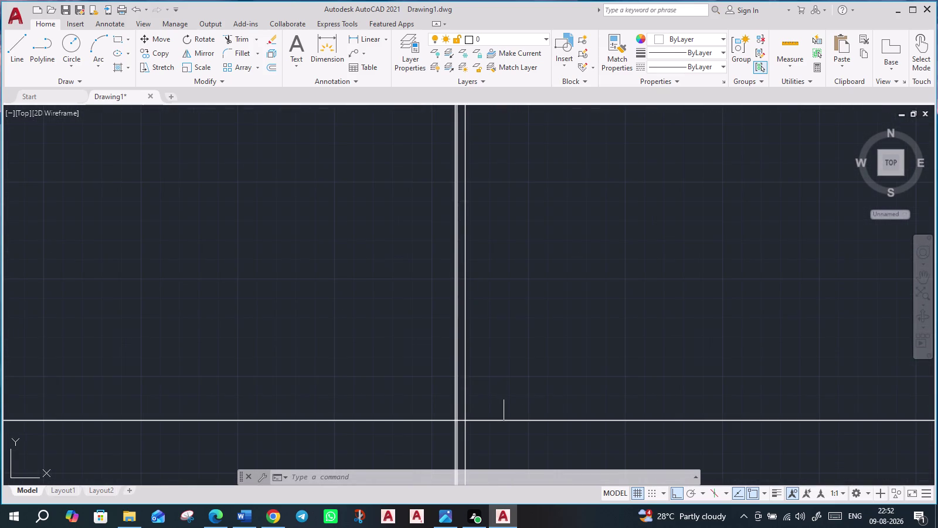
middle_drag(501, 400, 474, 263)
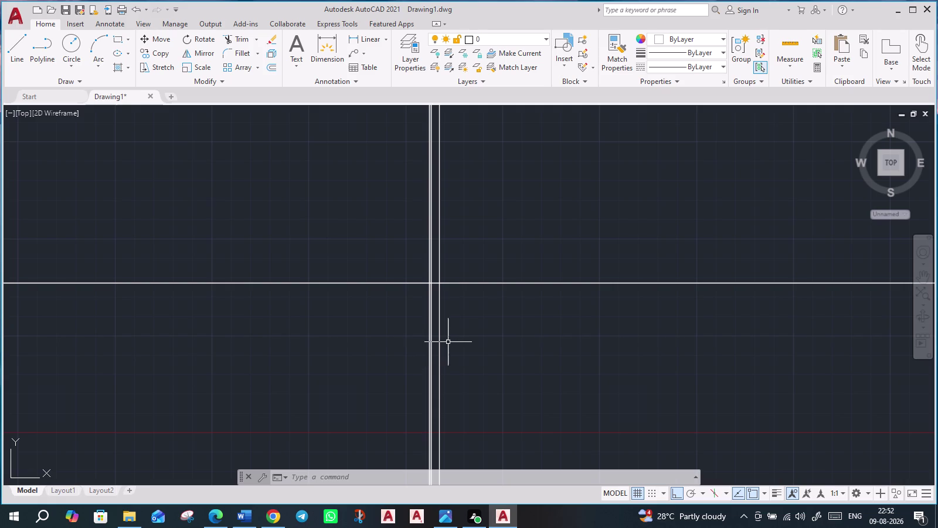
scroll(up, 3)
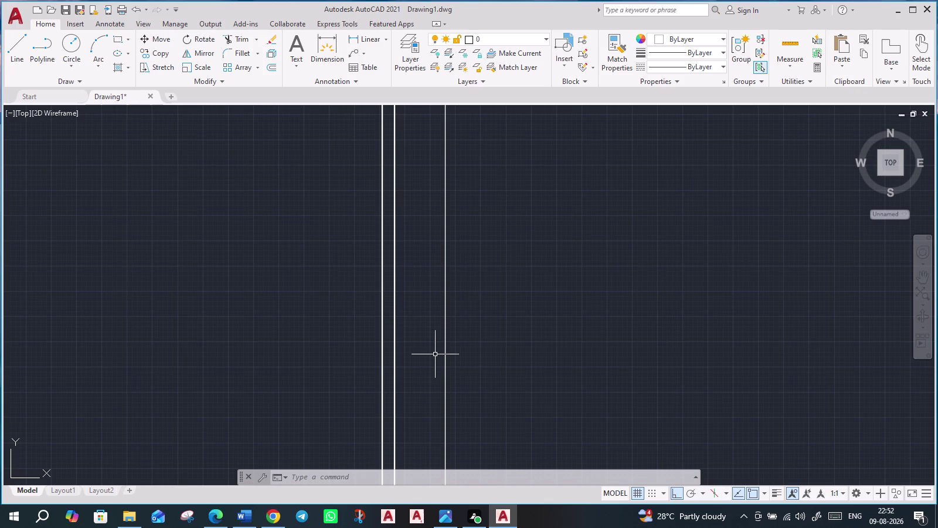
scroll(up, 3)
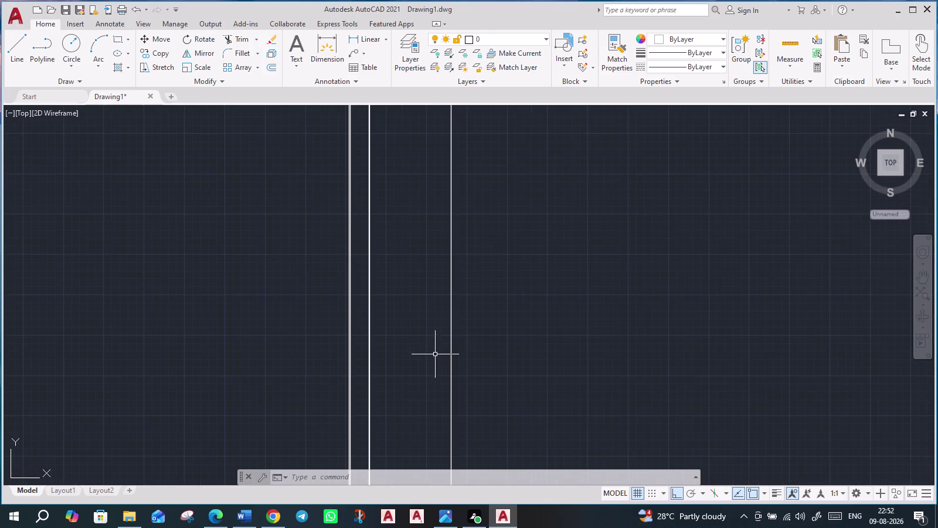
scroll(up, 3)
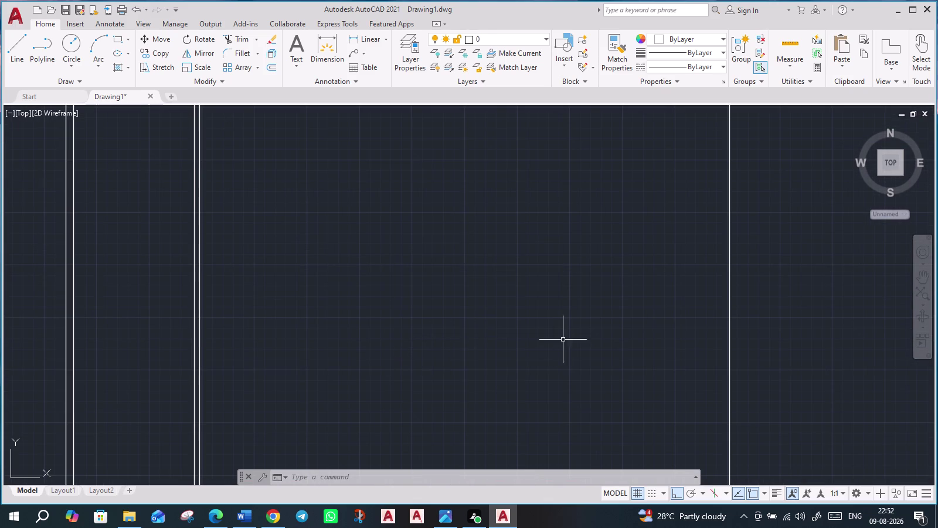
Offset the right vertical wall line 9 inches to double it.
click(730, 319)
key(o)
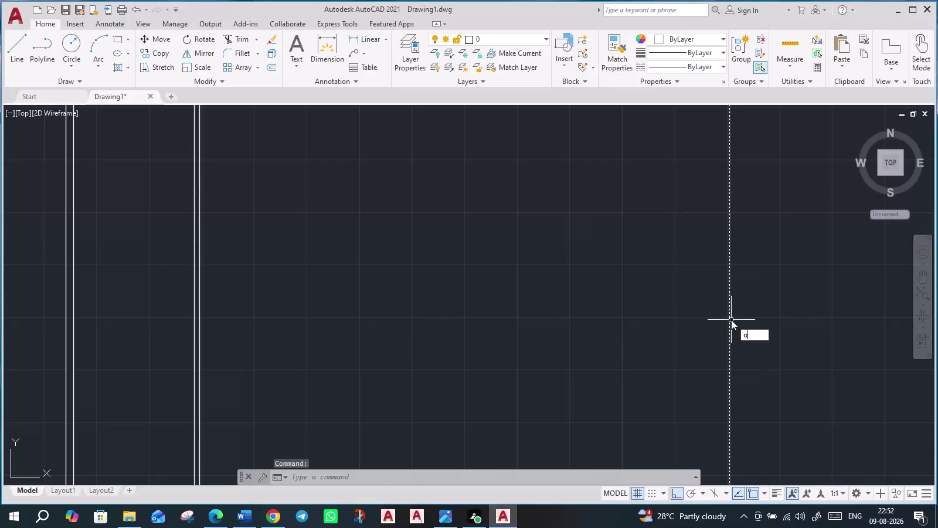
key(Return)
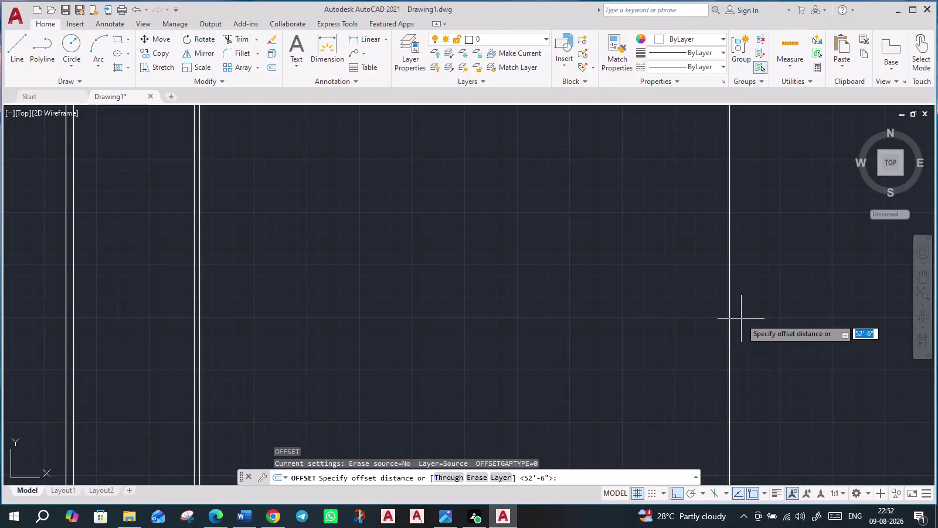
key(9)
key(shift+quotedbl)
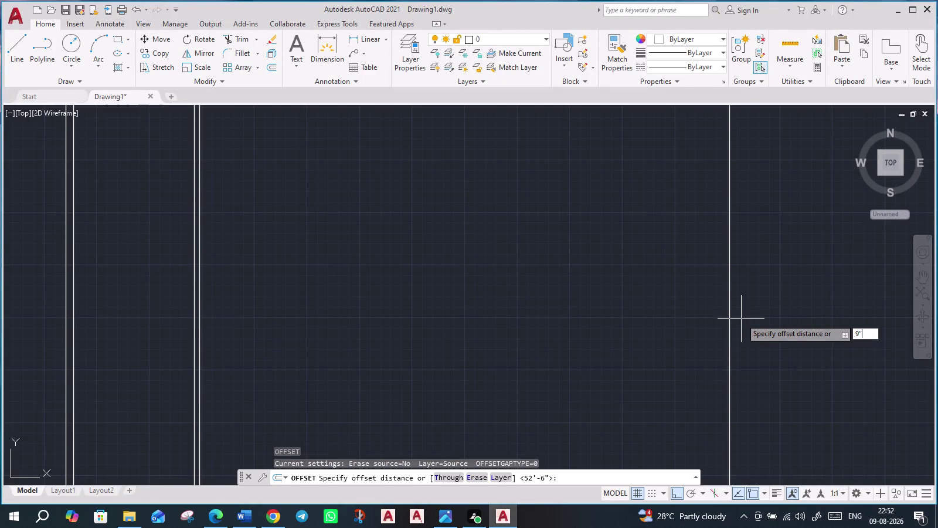
key(Return)
click(741, 318)
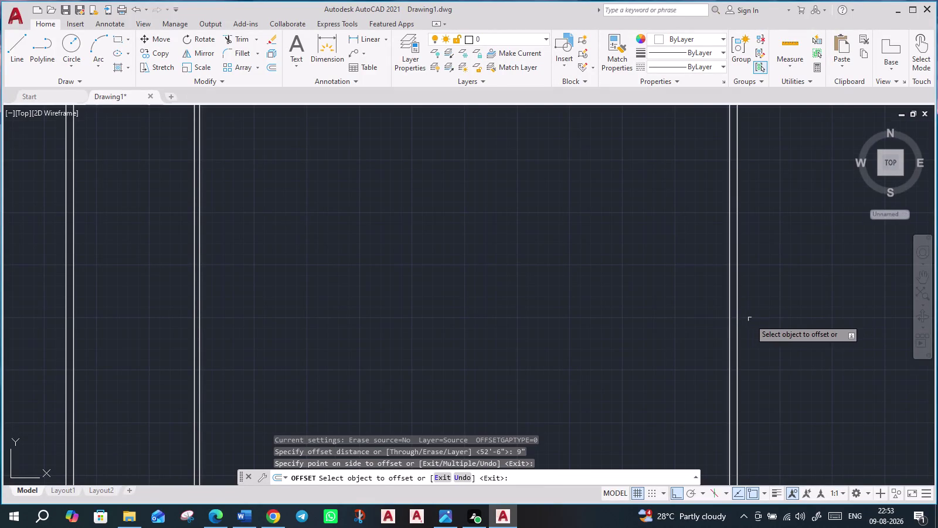
Copy the horizontal wall line 9 inches below itself.
scroll(down, 3)
scroll(down, 3)
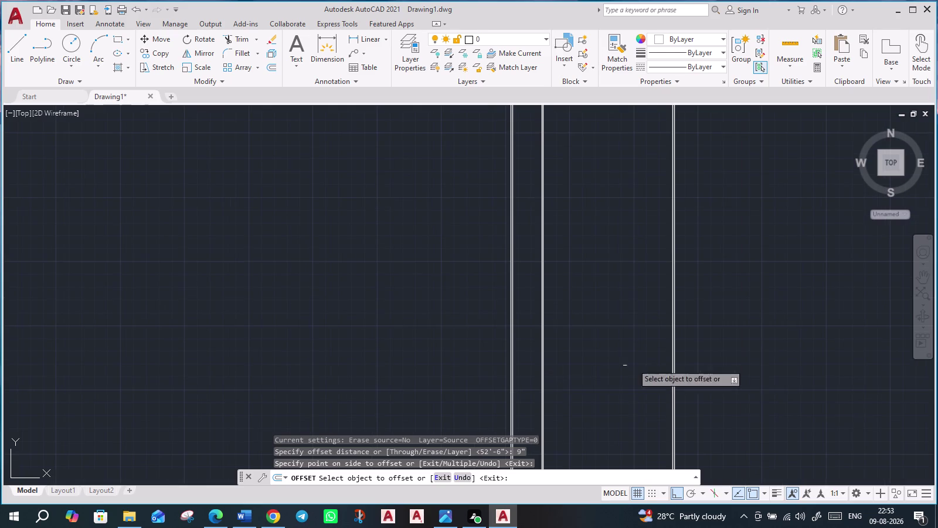
middle_drag(762, 399, 610, 162)
scroll(down, 3)
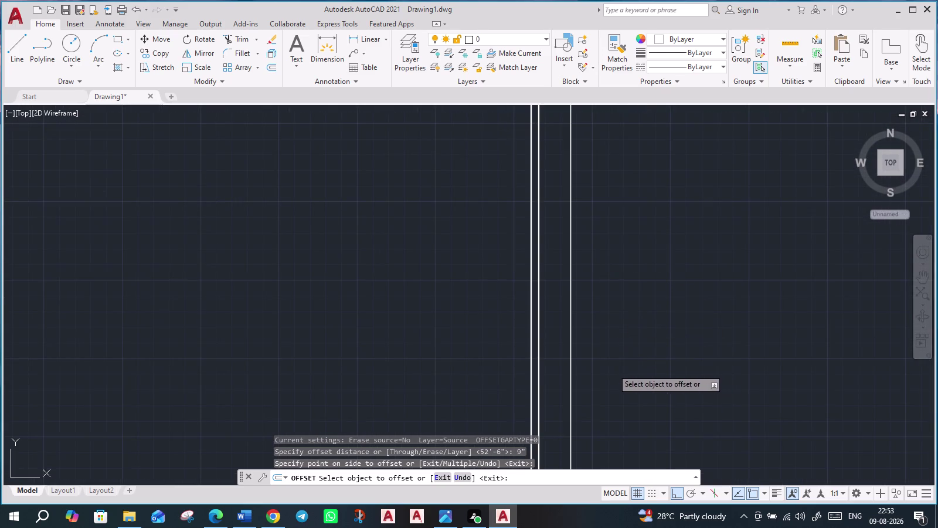
scroll(down, 3)
scroll(up, 3)
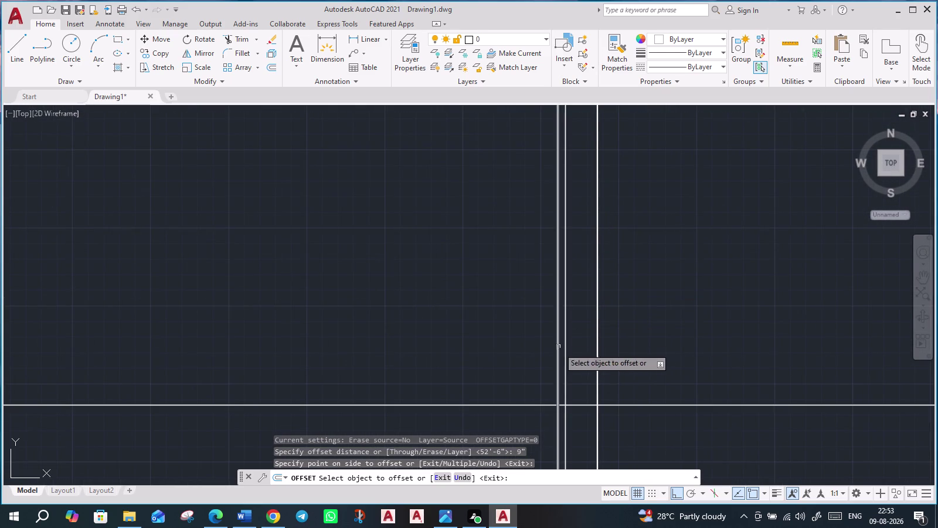
middle_drag(609, 354, 548, 268)
scroll(up, 3)
scroll(up, 3)
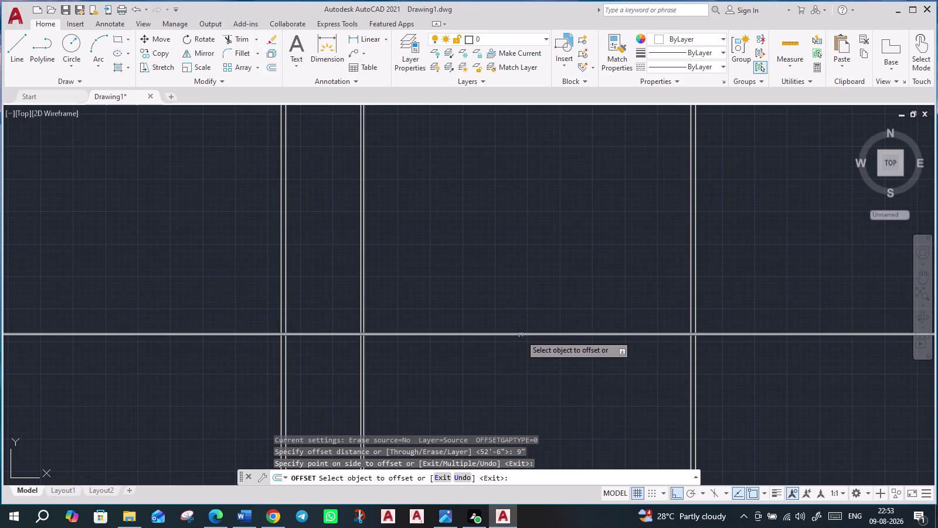
click(520, 335)
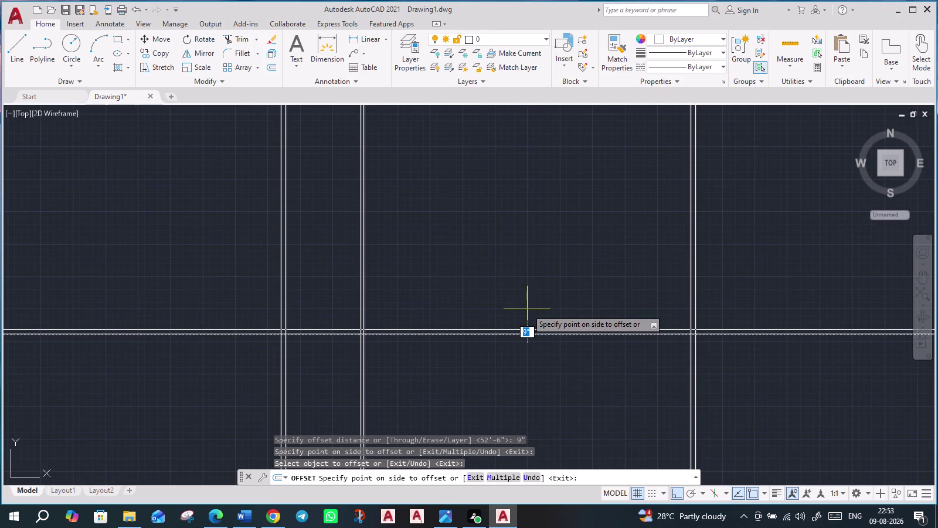
click(527, 374)
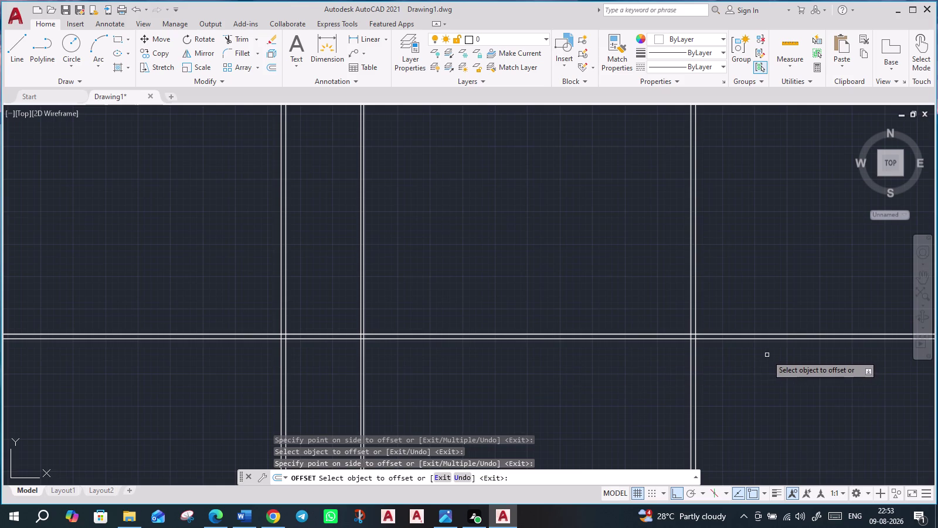
scroll(up, 3)
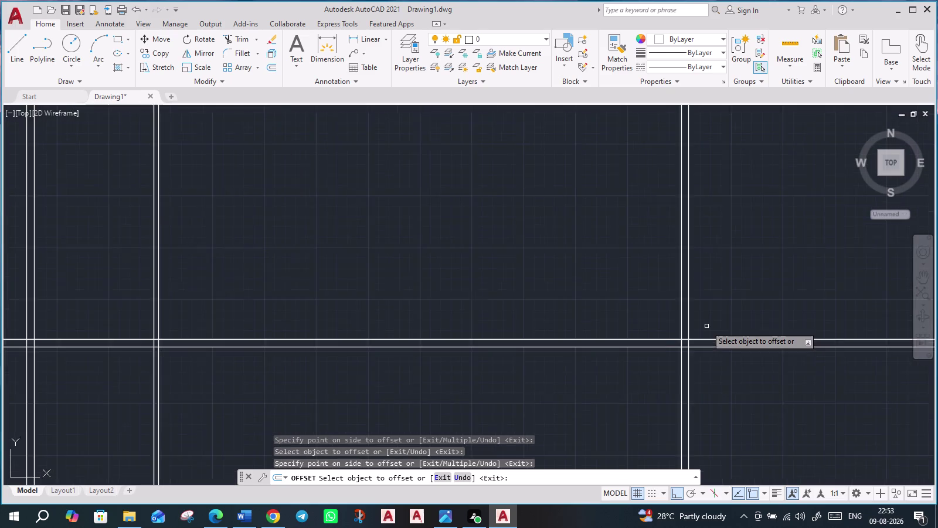
scroll(up, 3)
scroll(down, 3)
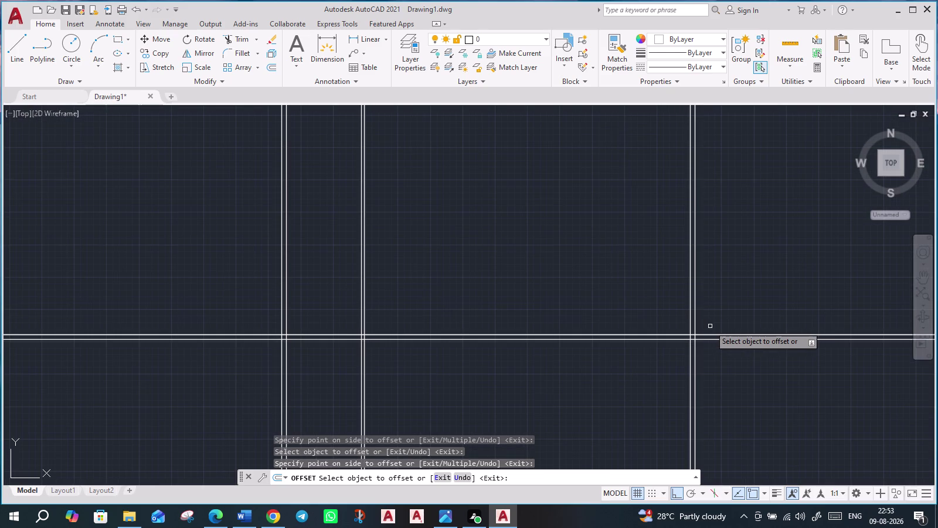
click(242, 40)
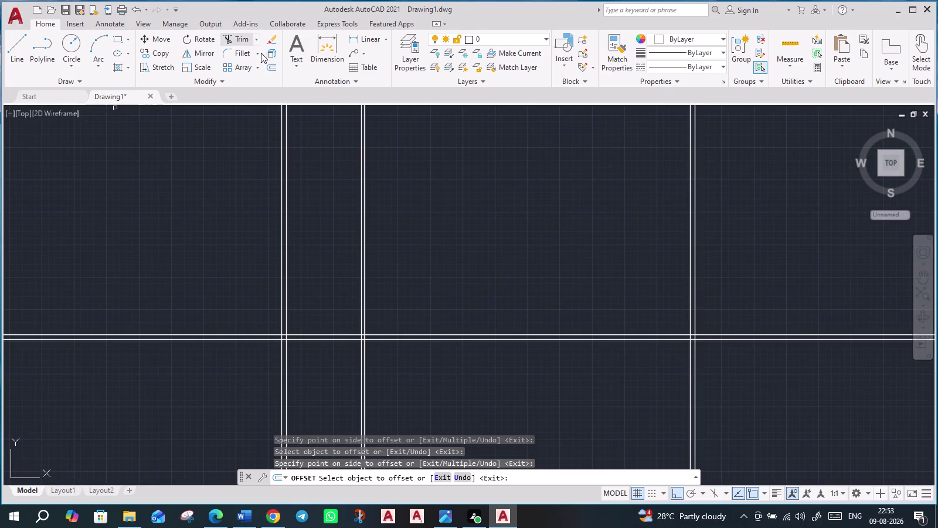
Fence-trim the overhanging wall line ends at the right and left corners.
click(804, 249)
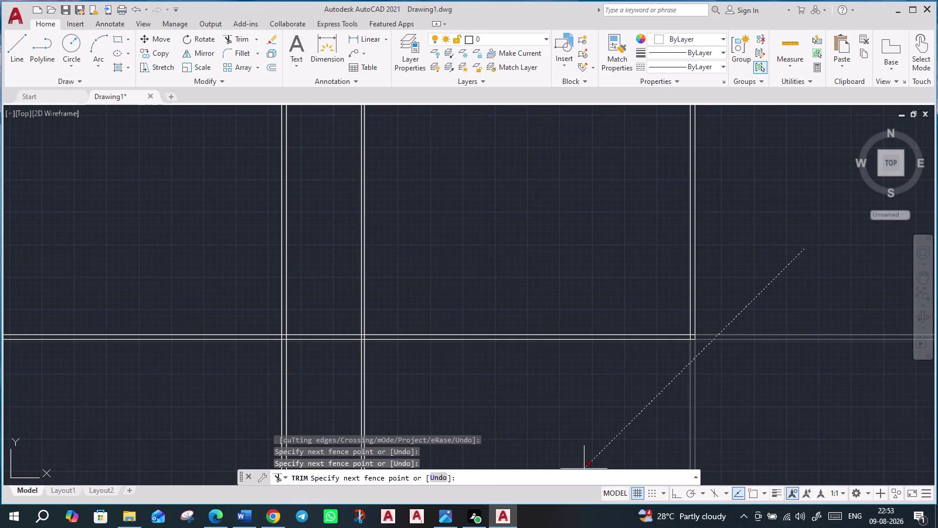
click(591, 452)
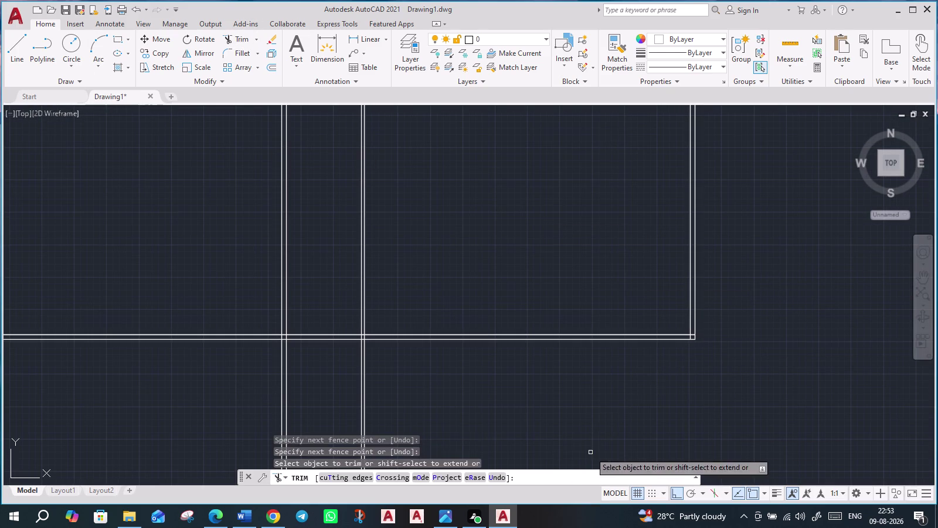
drag(431, 411, 415, 407)
click(124, 269)
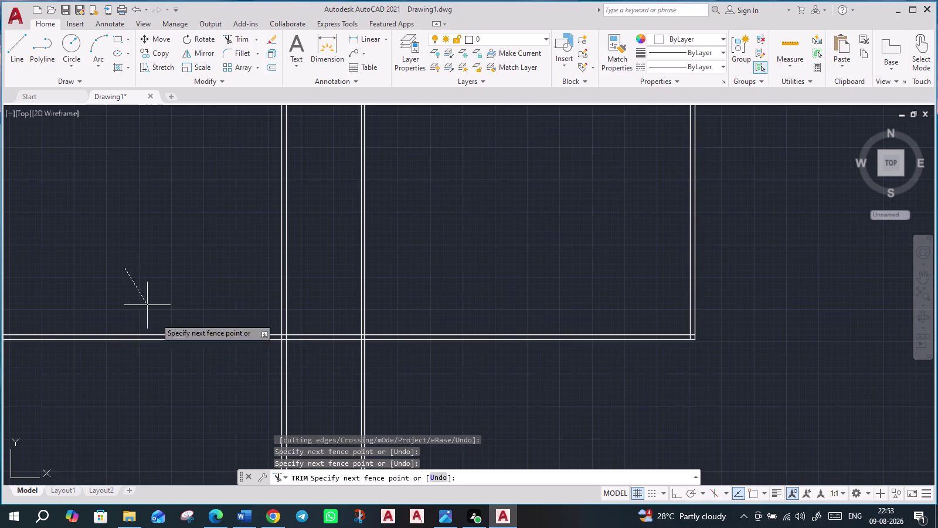
click(408, 430)
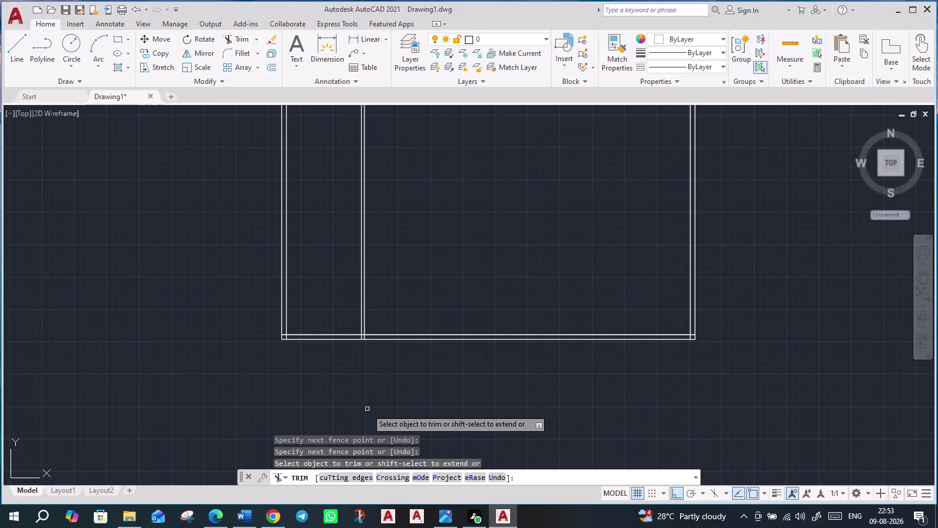
key(Escape)
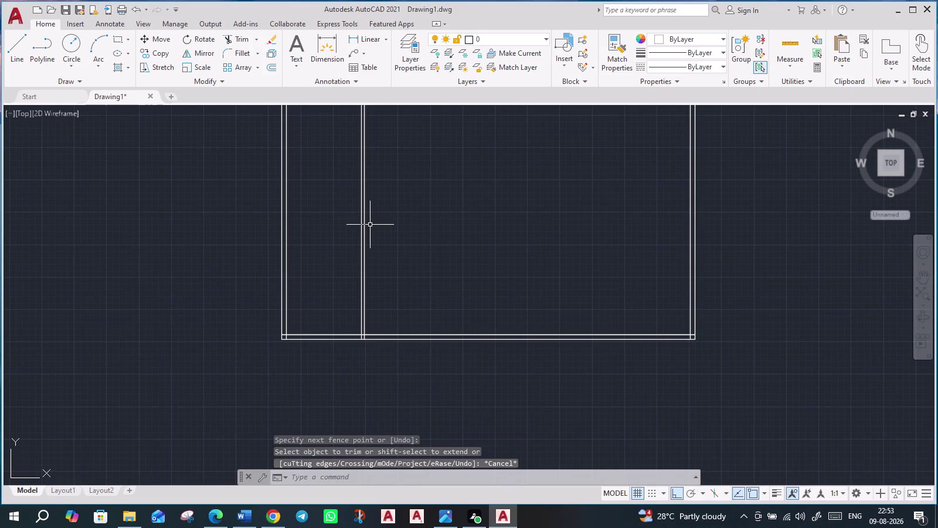
Pan the view to centre the trimmed bottom wall.
scroll(up, 3)
scroll(down, 3)
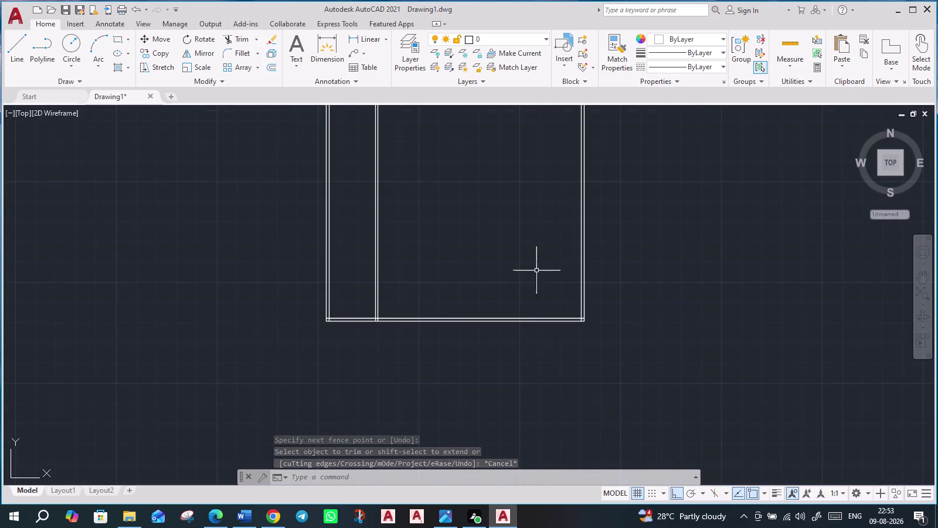
middle_drag(499, 259, 409, 317)
scroll(up, 3)
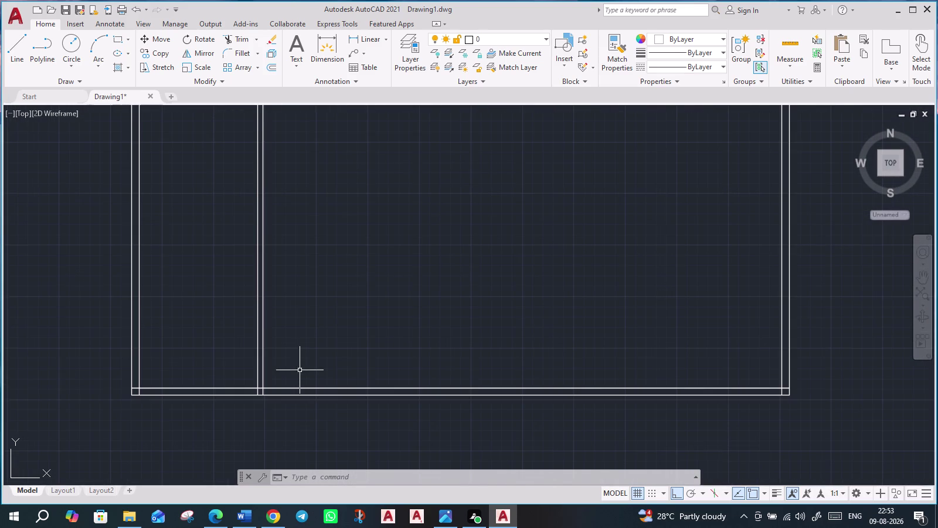
middle_drag(370, 282, 371, 311)
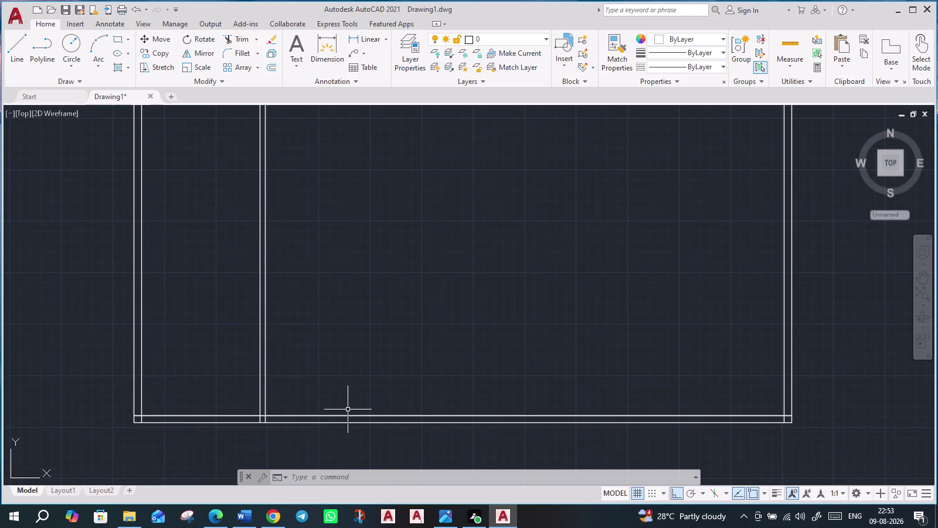
key(o)
key(Return)
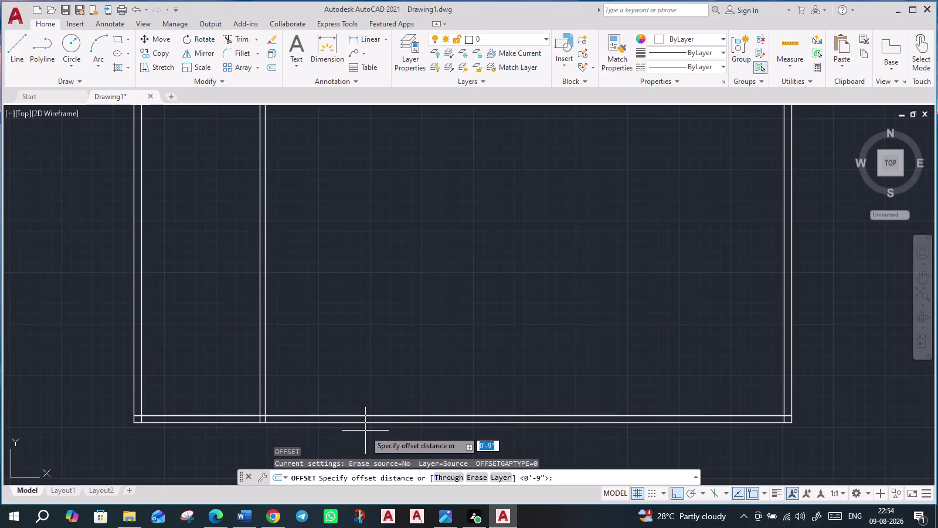
Offset the bottom wall line 13' upward to create a horizontal interior wall line.
text(1)
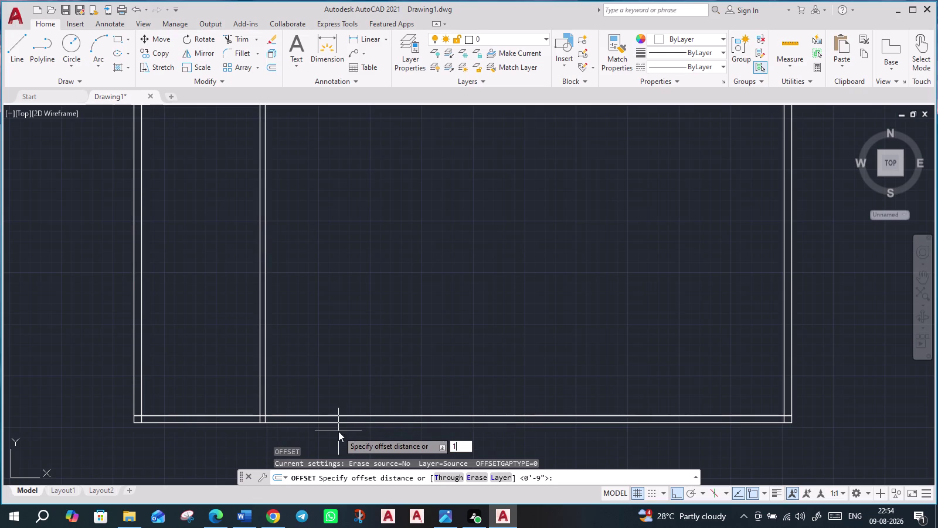
text(3)
key(apostrophe)
key(Return)
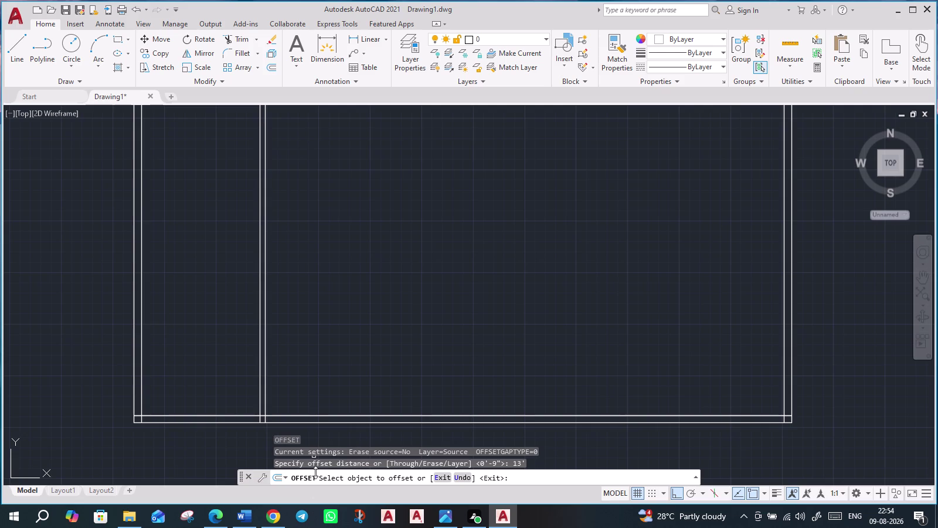
click(243, 415)
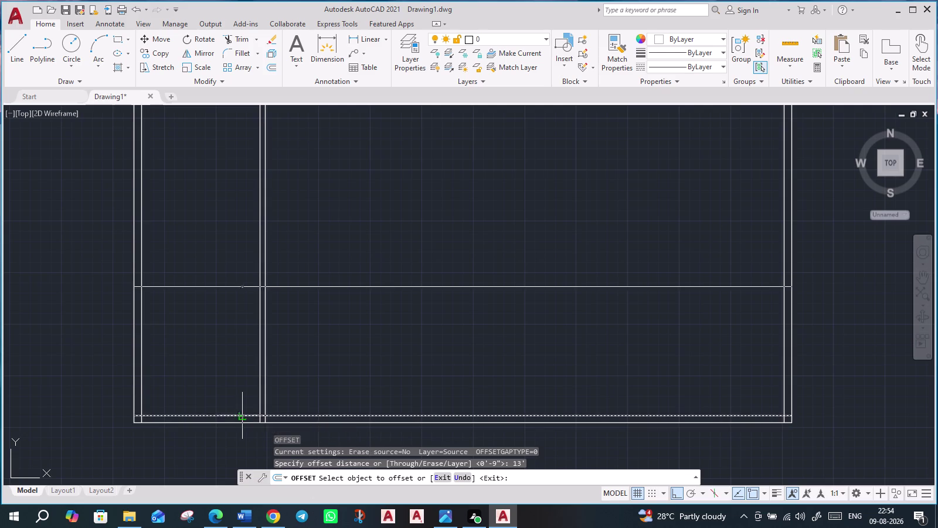
click(257, 330)
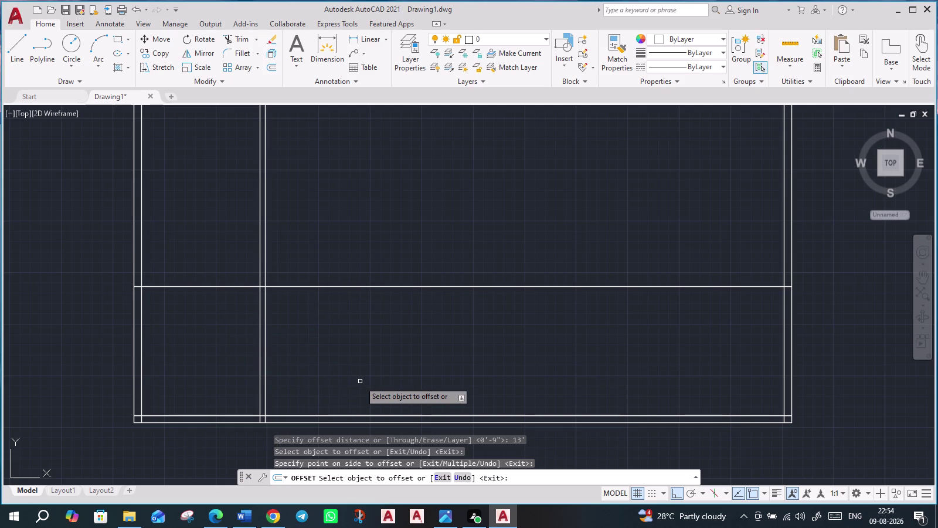
Double the new interior wall with a parallel line 6 inches above it.
key(Escape)
key(Return)
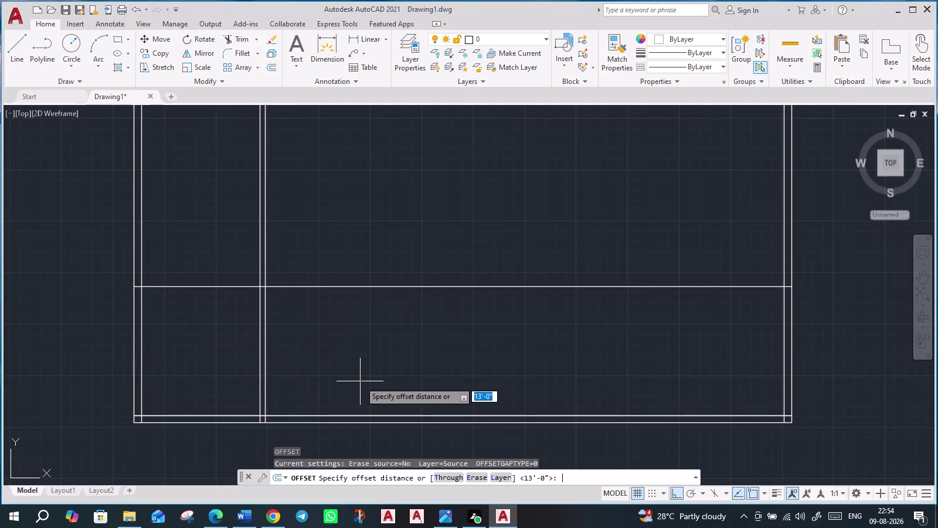
text(6)
text(")
key(Return)
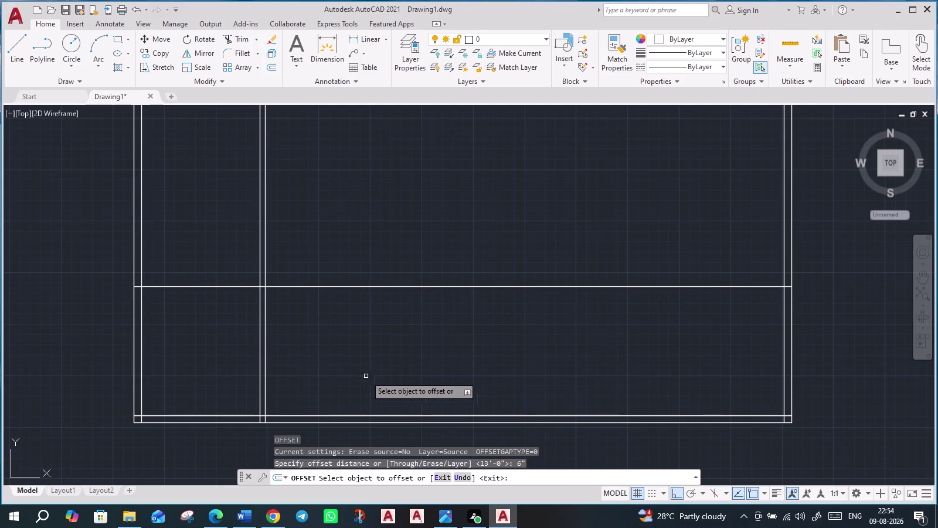
click(384, 287)
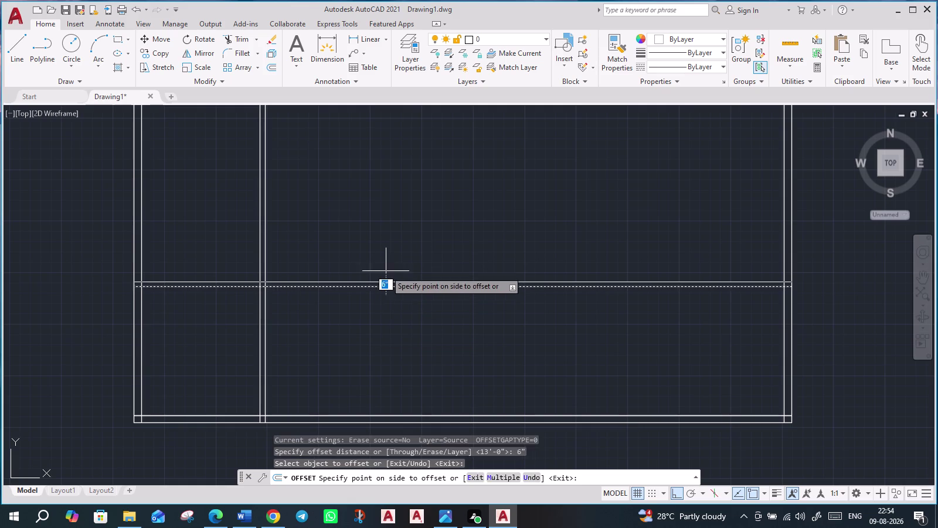
click(386, 271)
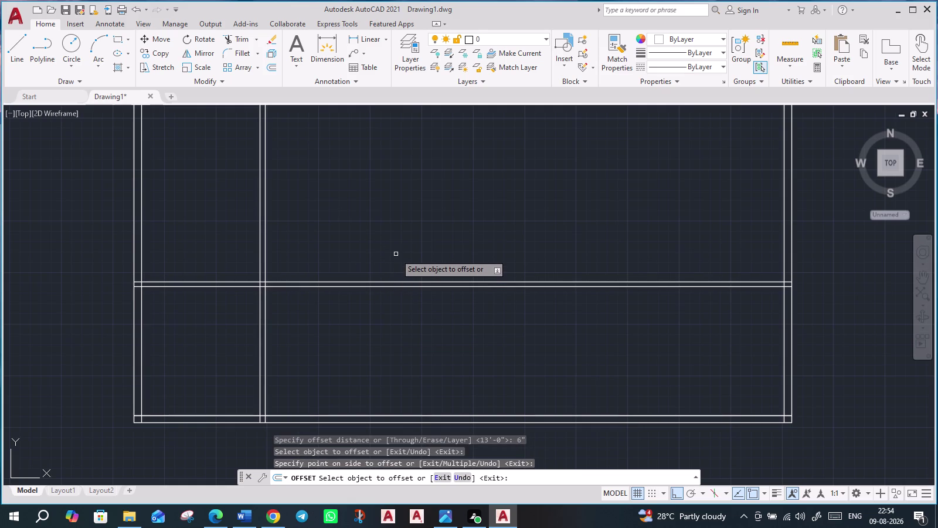
key(Escape)
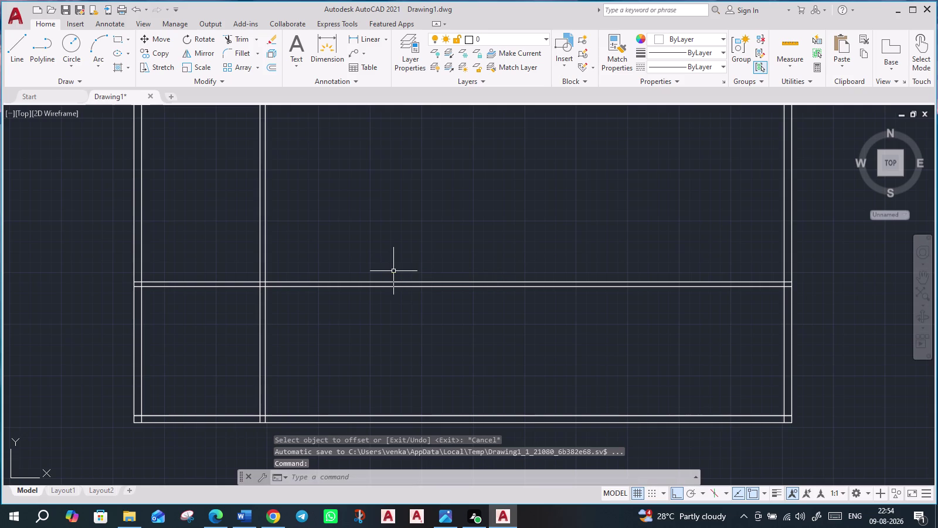
key(o)
key(Return)
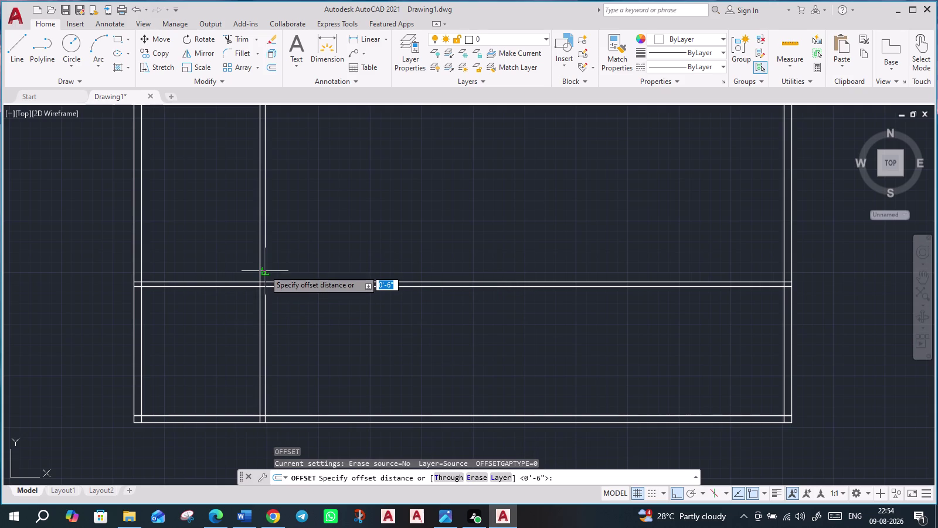
Offset the interior wall's upper line 8' upward for a new wall line.
key(8)
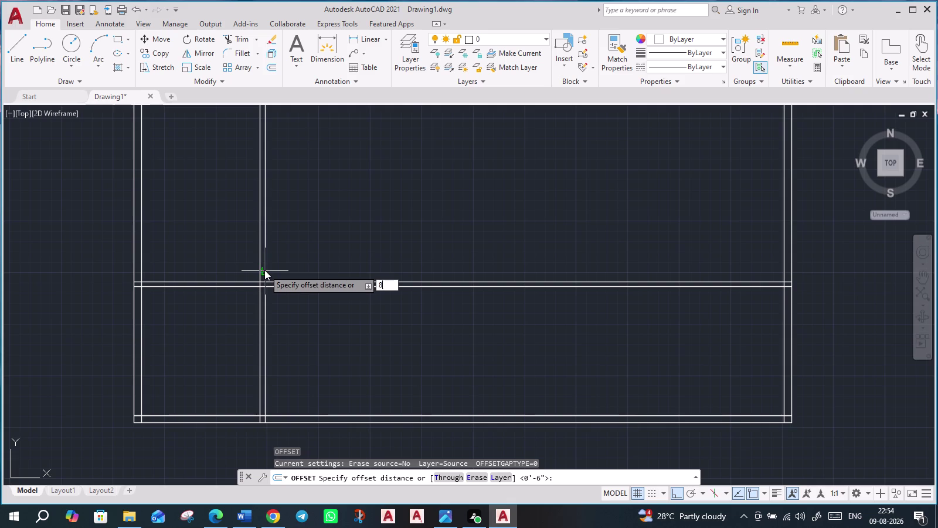
key(apostrophe)
key(Return)
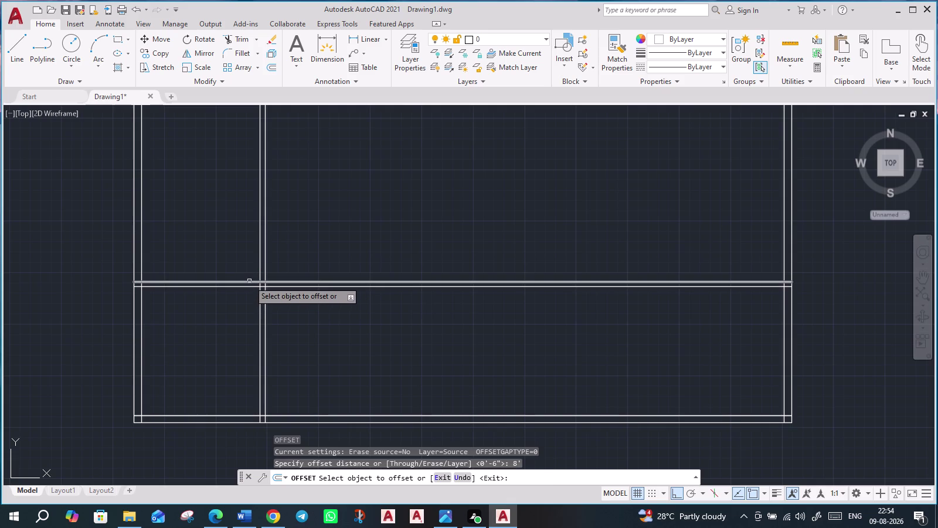
click(249, 281)
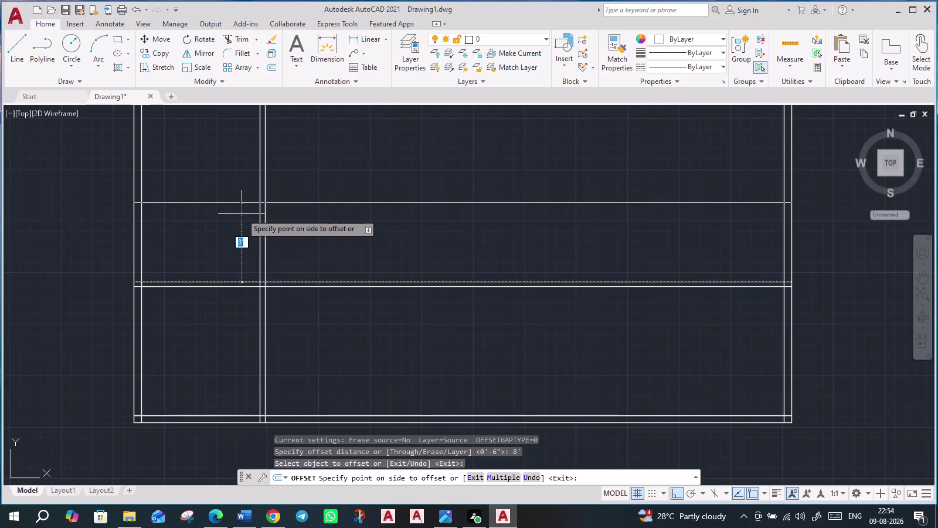
click(242, 214)
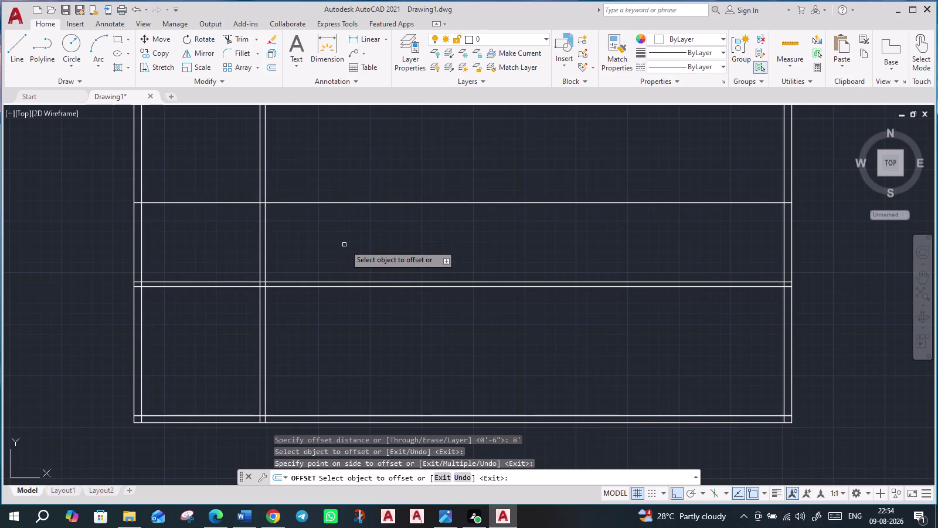
scroll(up, 3)
scroll(down, 3)
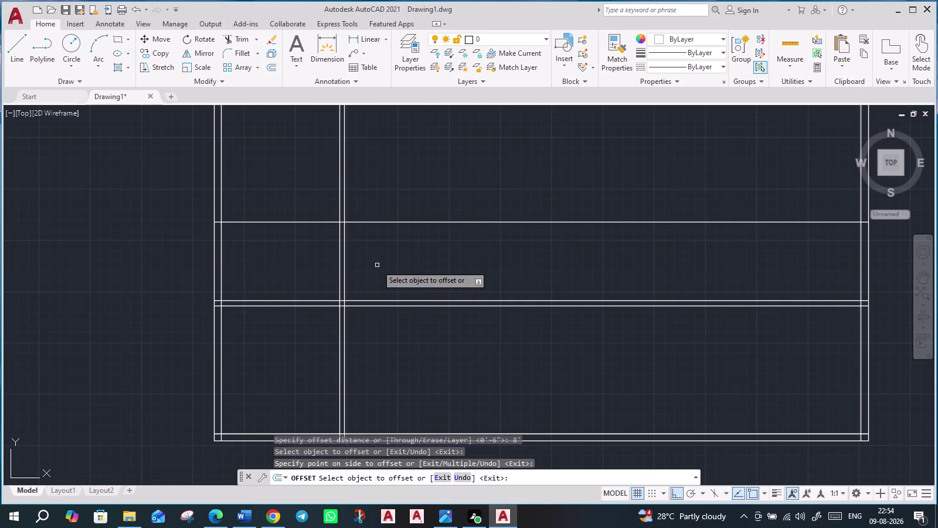
Double the new wall line with a 6-inch parallel copy above it.
key(Escape)
key(Return)
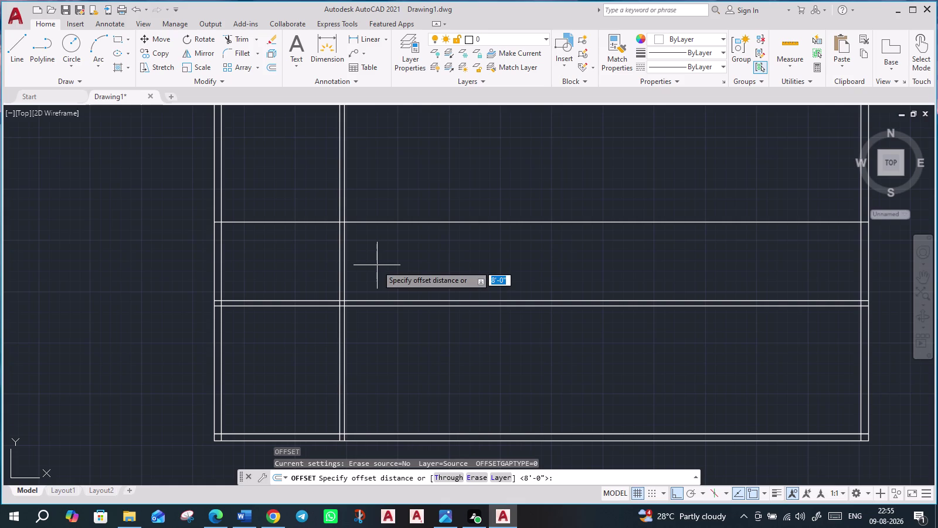
text(6")
key(Return)
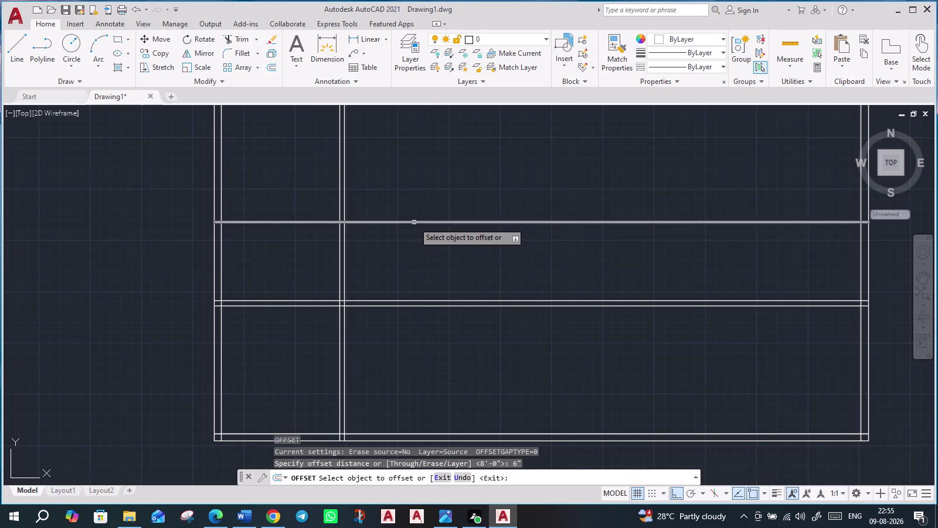
click(414, 222)
click(423, 200)
scroll(down, 3)
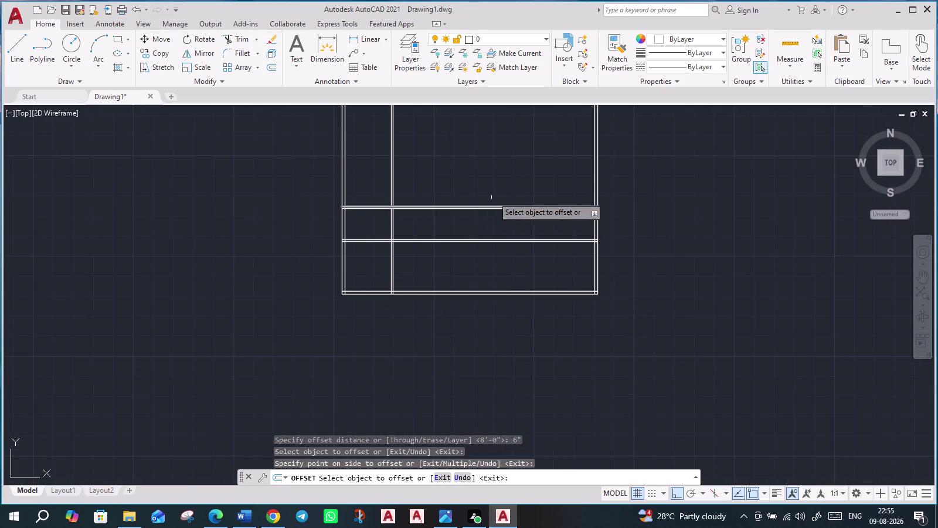
middle_drag(497, 193, 407, 288)
scroll(up, 3)
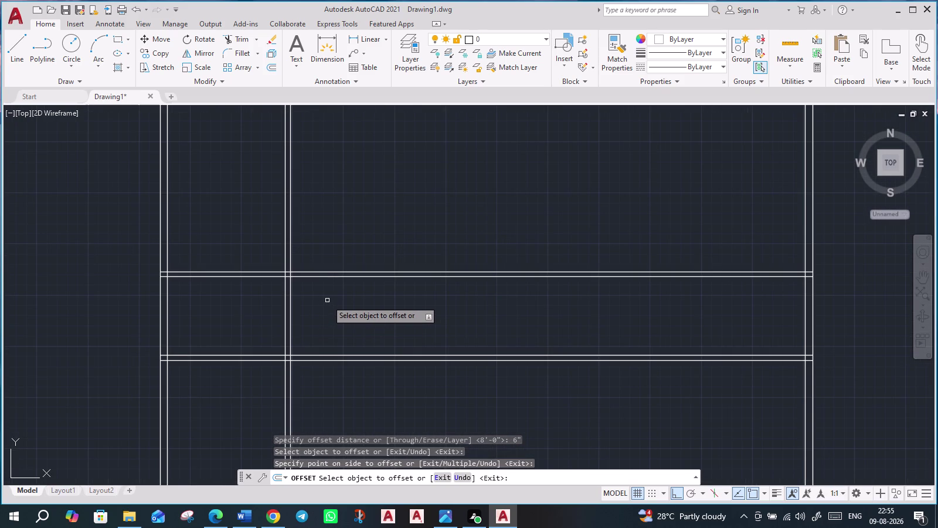
key(Escape)
key(Return)
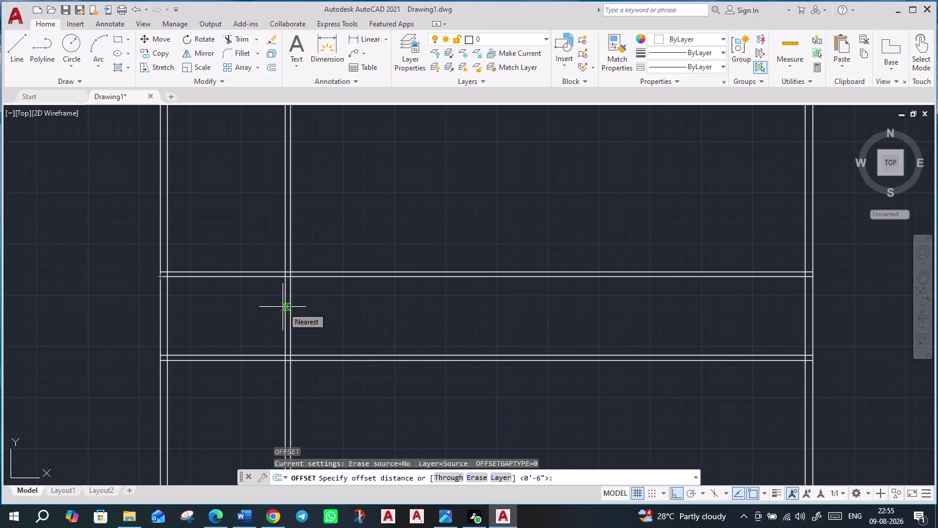
Offset the upper wall's top line 6' upward.
text(6')
key(Return)
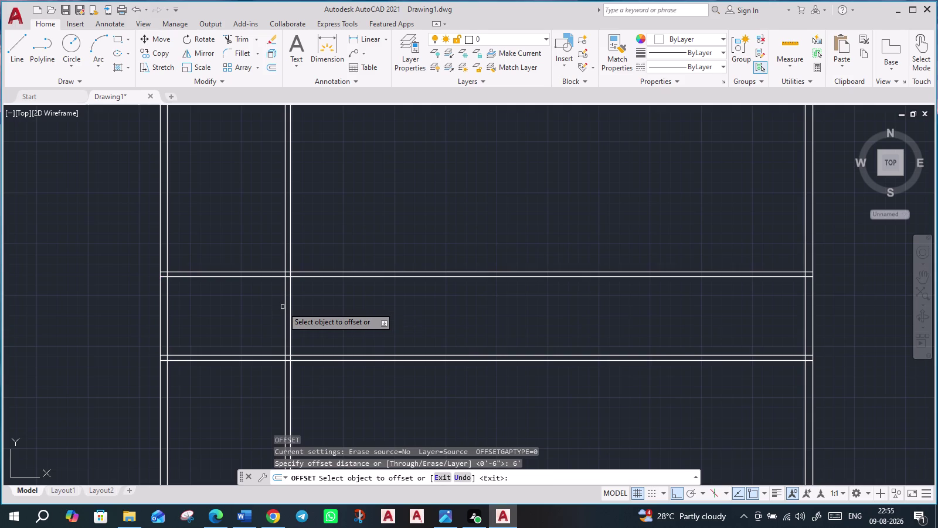
click(271, 273)
click(283, 226)
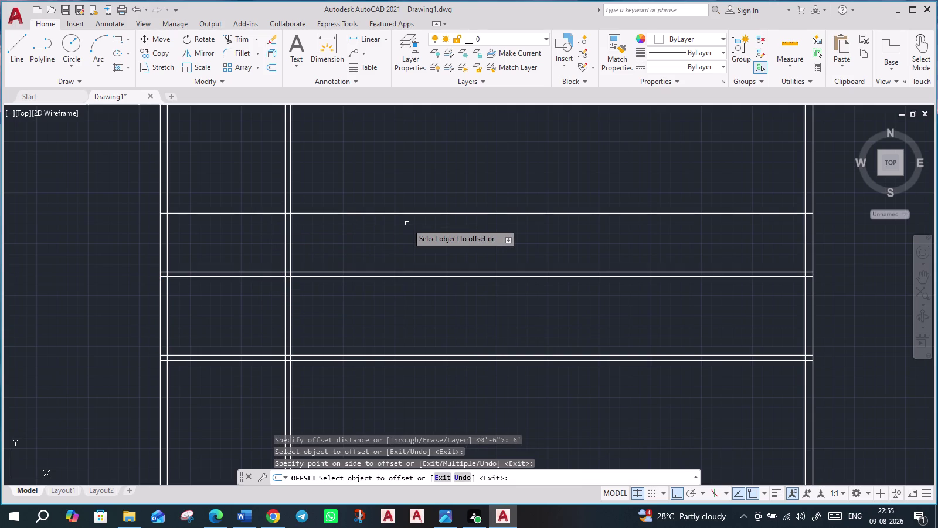
Double that new line with a 6-inch parallel copy above it.
key(Escape)
key(Return)
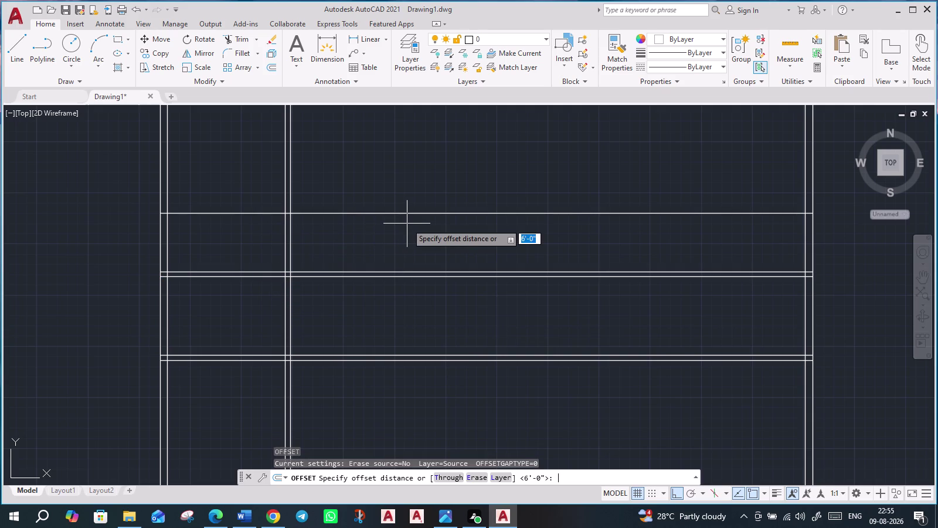
key(6)
key(shift+quotedbl)
key(Return)
click(425, 211)
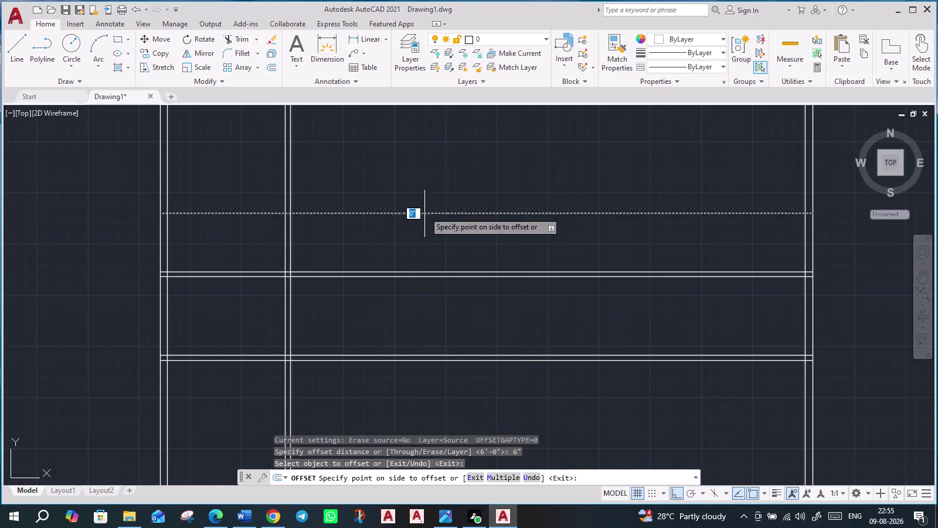
click(429, 195)
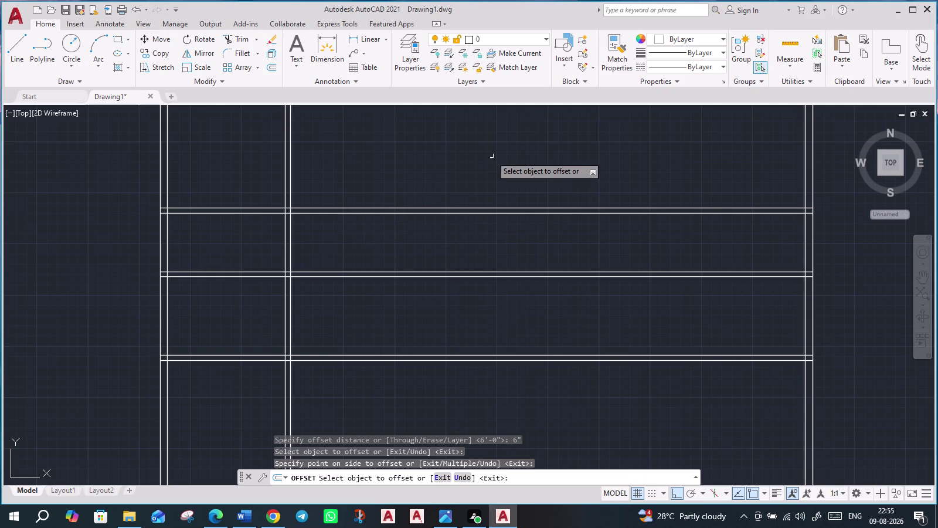
middle_drag(495, 189, 475, 296)
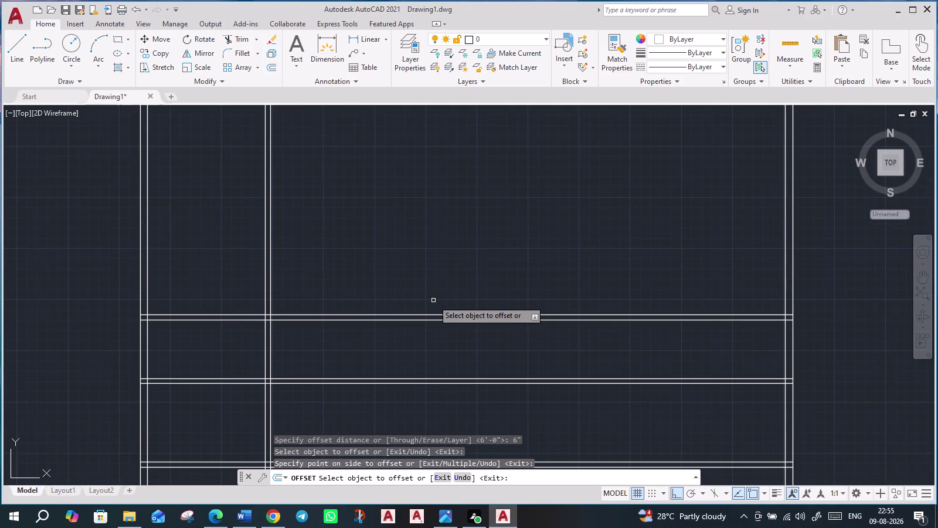
Offset the newest wall's top line 11' upward.
key(Escape)
key(Return)
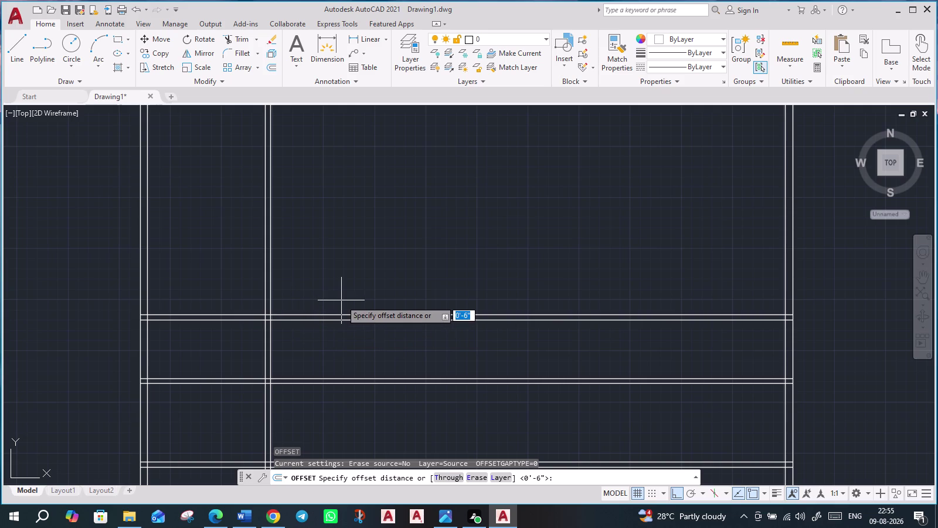
text(11)
key(apostrophe)
key(Return)
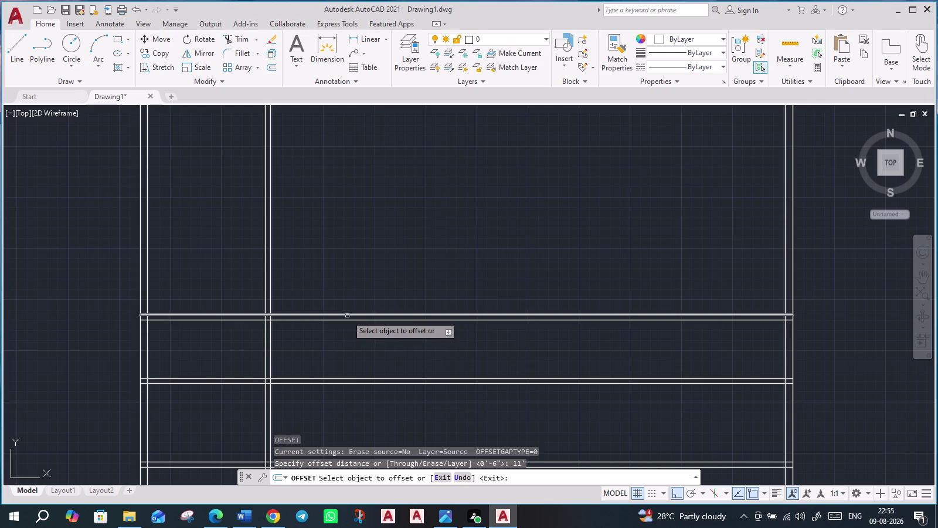
click(347, 315)
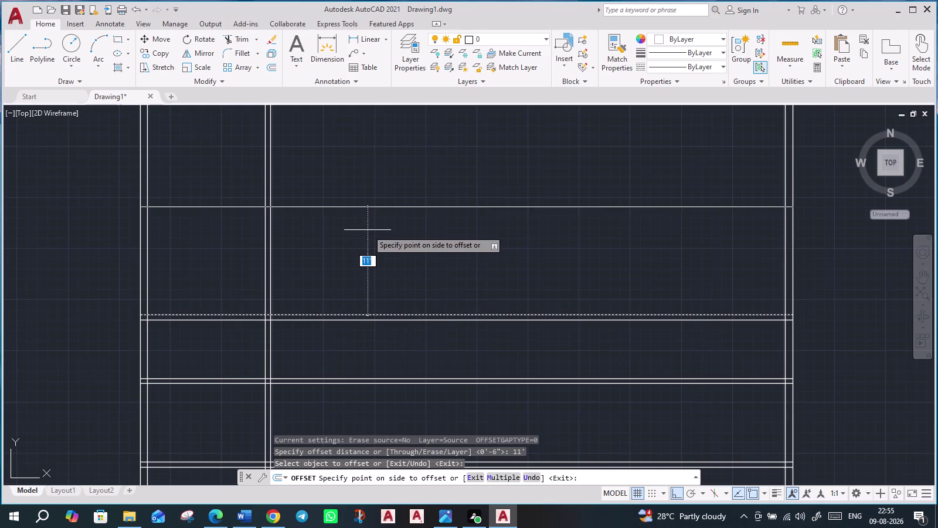
click(367, 230)
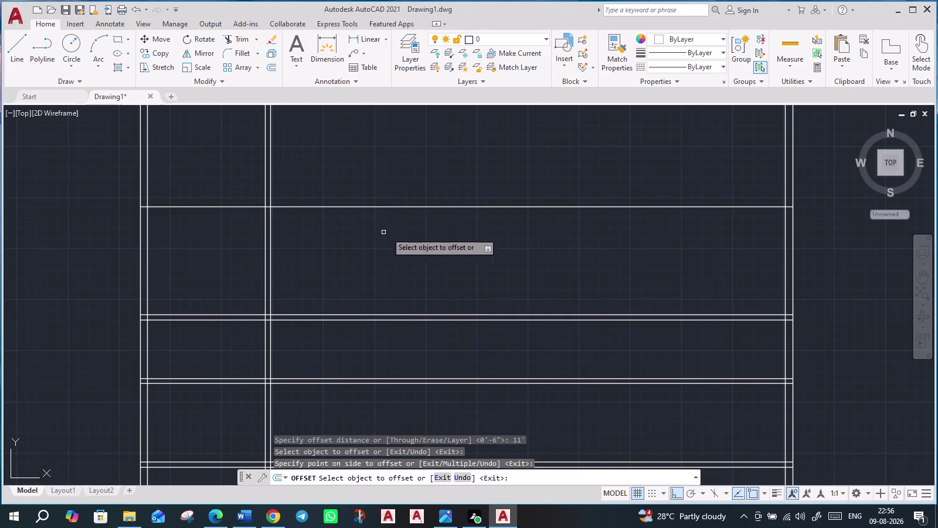
scroll(down, 3)
middle_drag(519, 190, 402, 342)
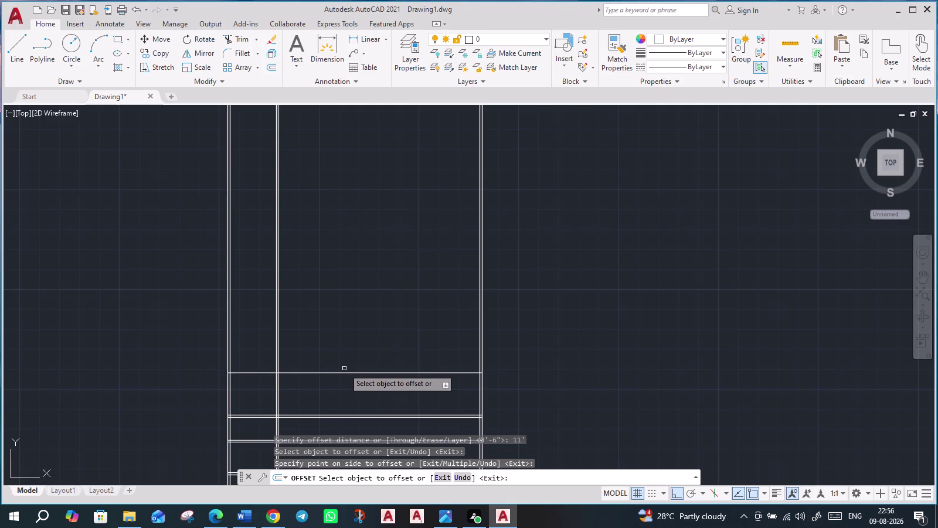
Double the 11' wall line with a 6-inch parallel copy above it.
key(Escape)
key(o)
key(Return)
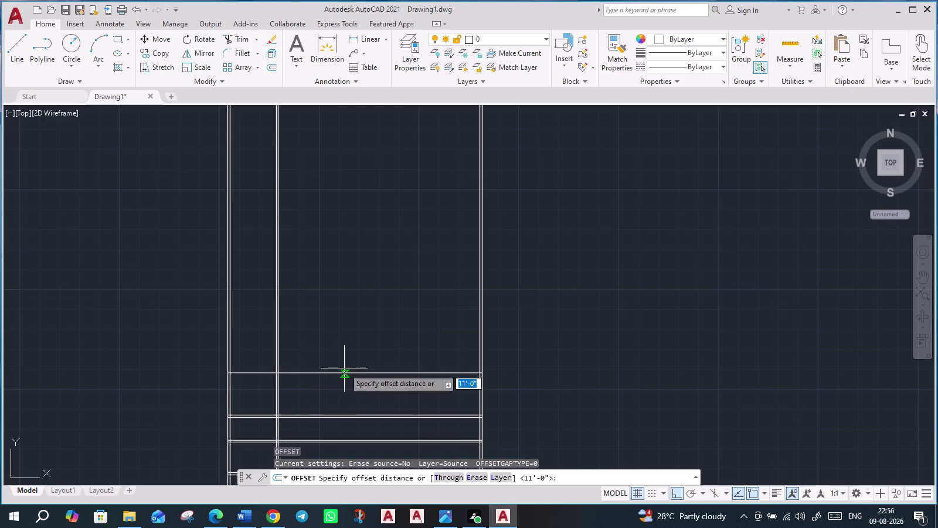
key(6)
key(shift+quotedbl)
key(Return)
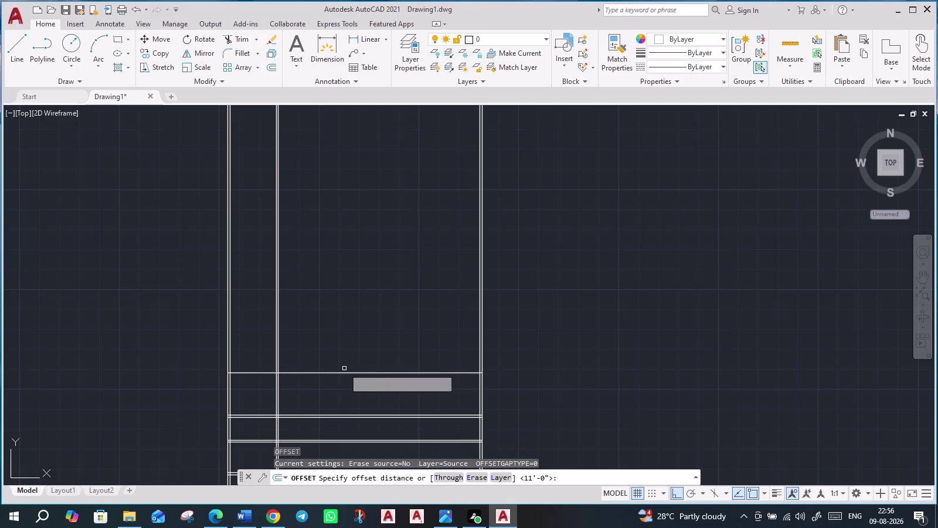
click(371, 373)
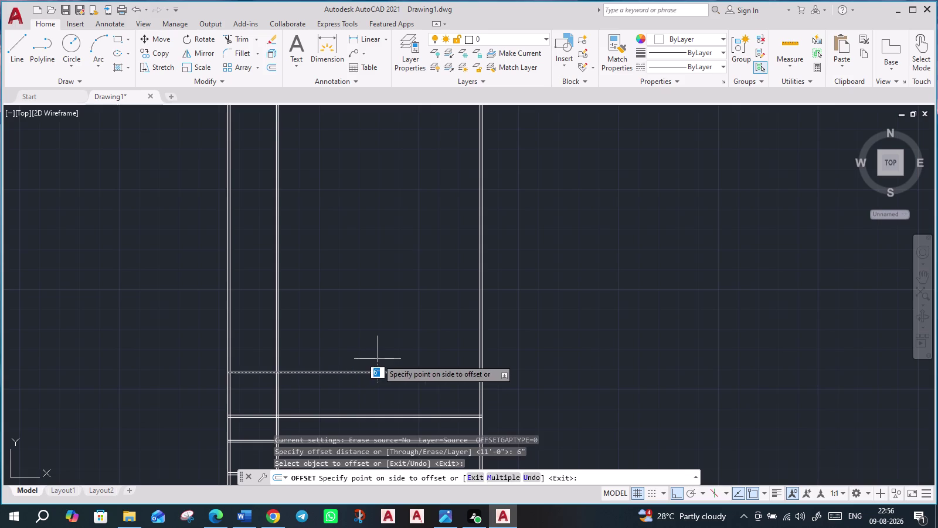
click(378, 359)
scroll(up, 3)
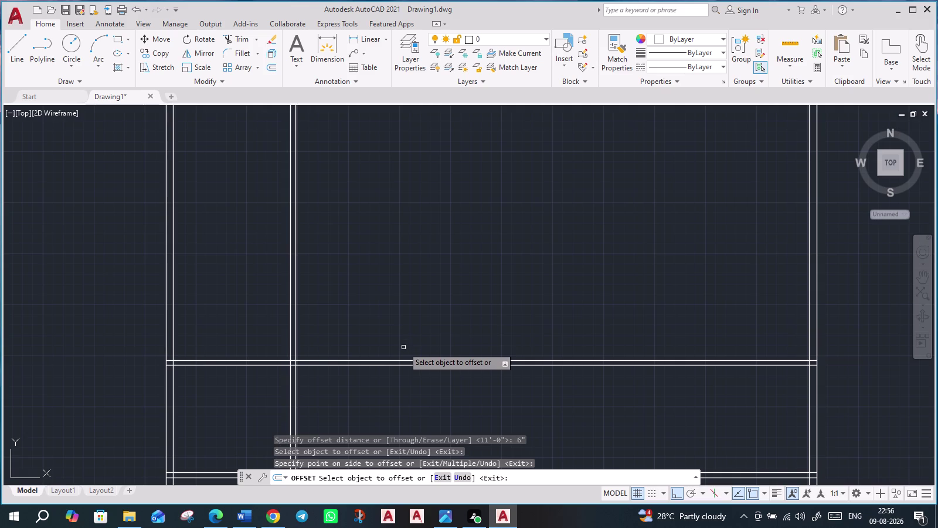
Offset the lower wall line 8' upward for a new interior wall.
key(Escape)
key(Return)
key(o)
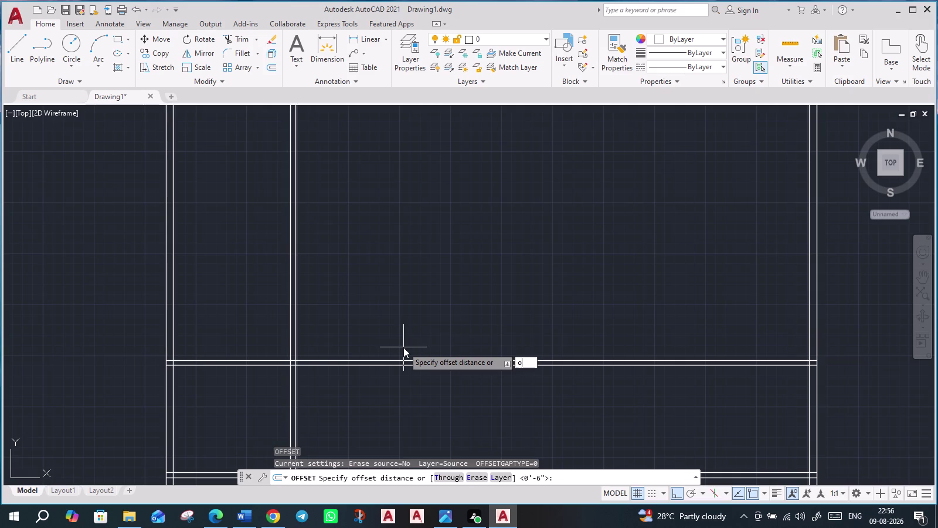
key(BackSpace)
text(8')
key(Return)
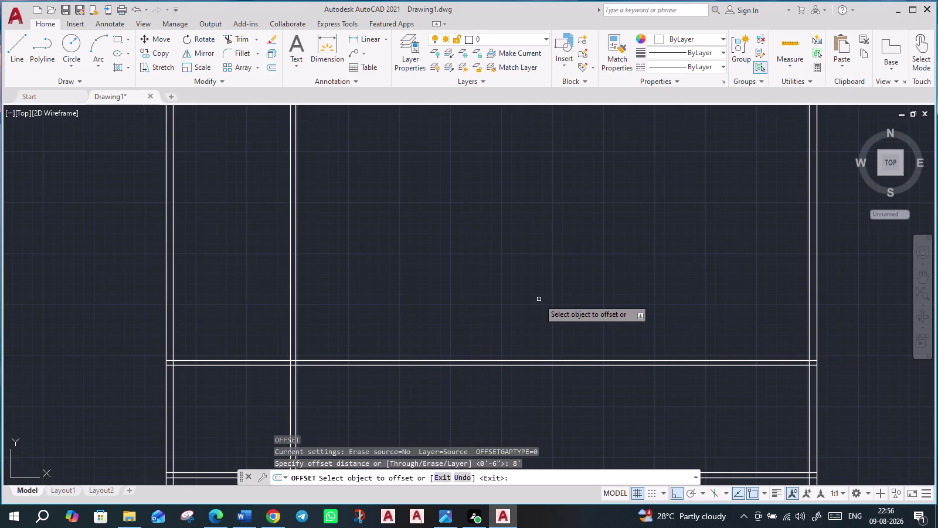
click(327, 359)
click(346, 296)
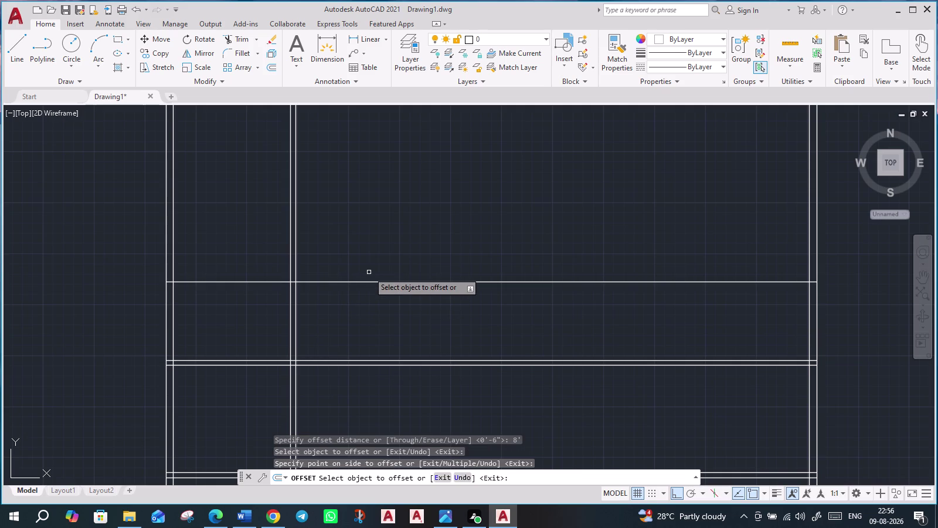
Double the new interior wall line with a 6-inch copy above it.
key(Escape)
key(Return)
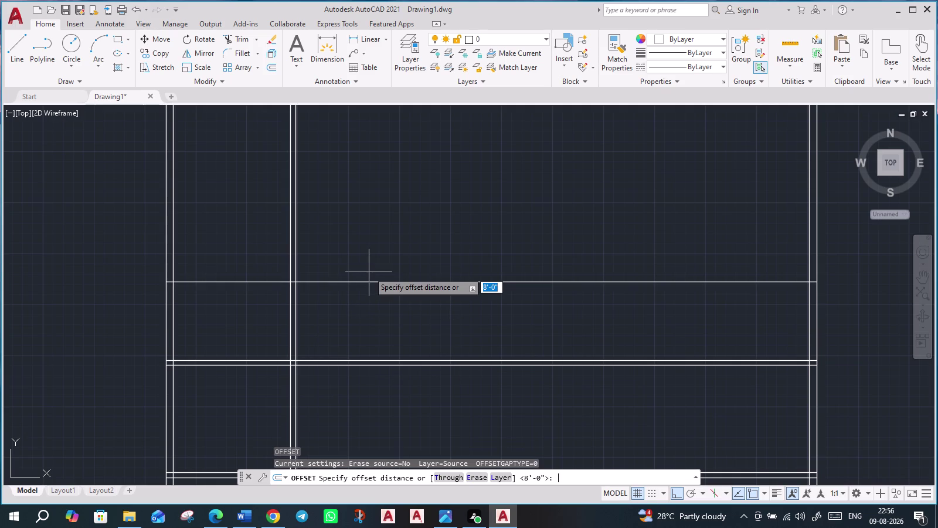
key(6)
key(shift+quotedbl)
key(Return)
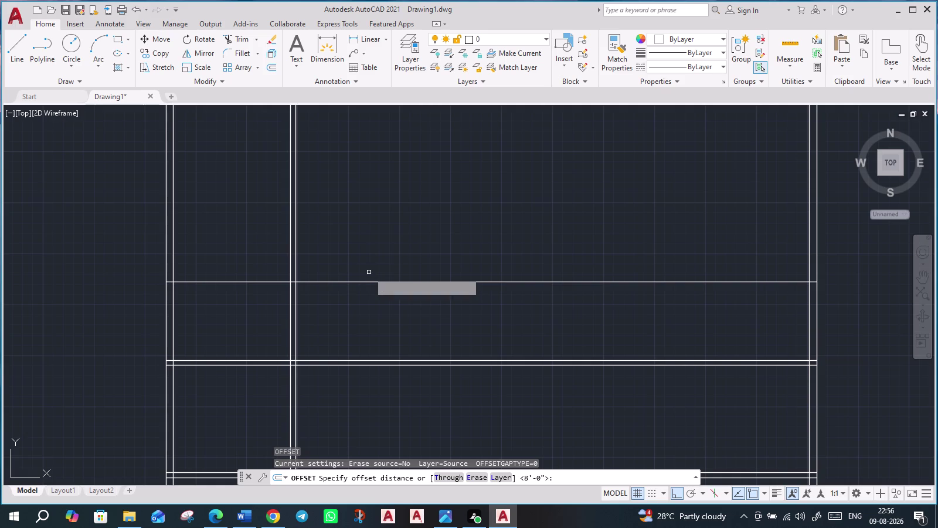
click(381, 281)
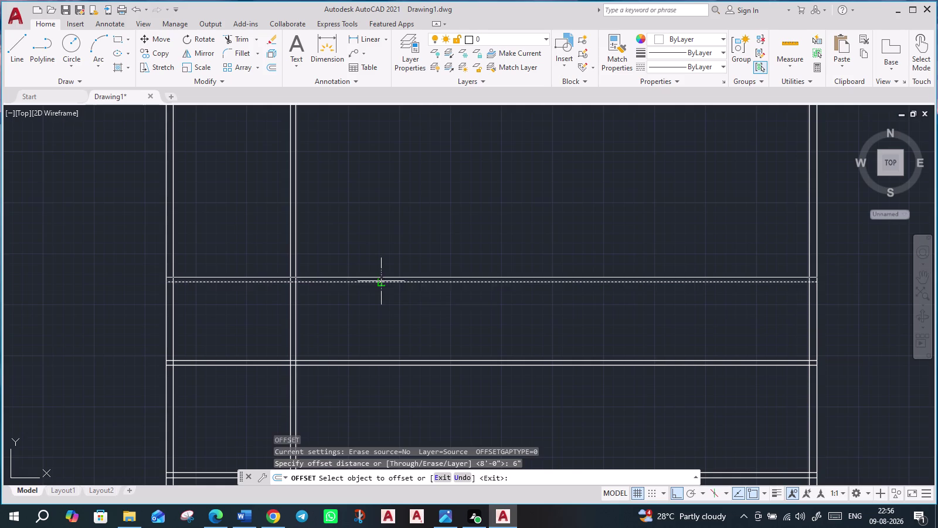
click(386, 273)
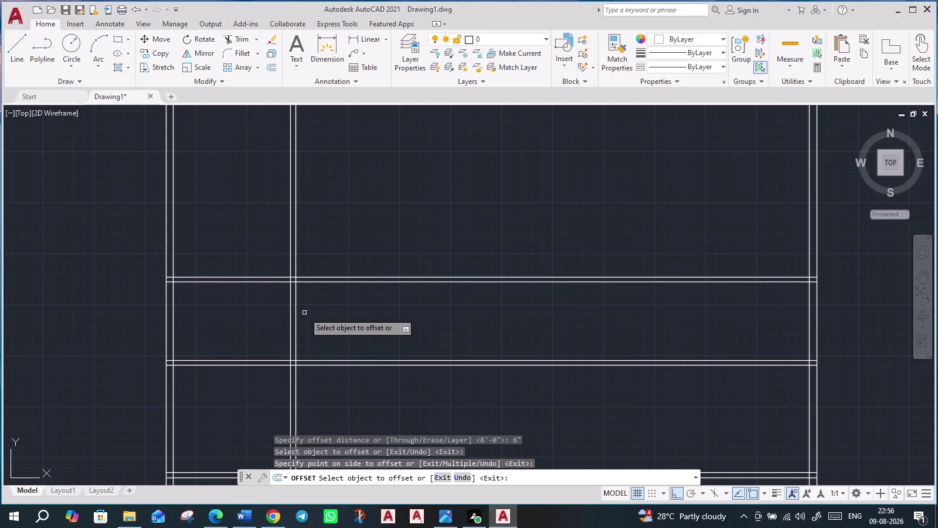
scroll(down, 3)
middle_drag(415, 327, 429, 246)
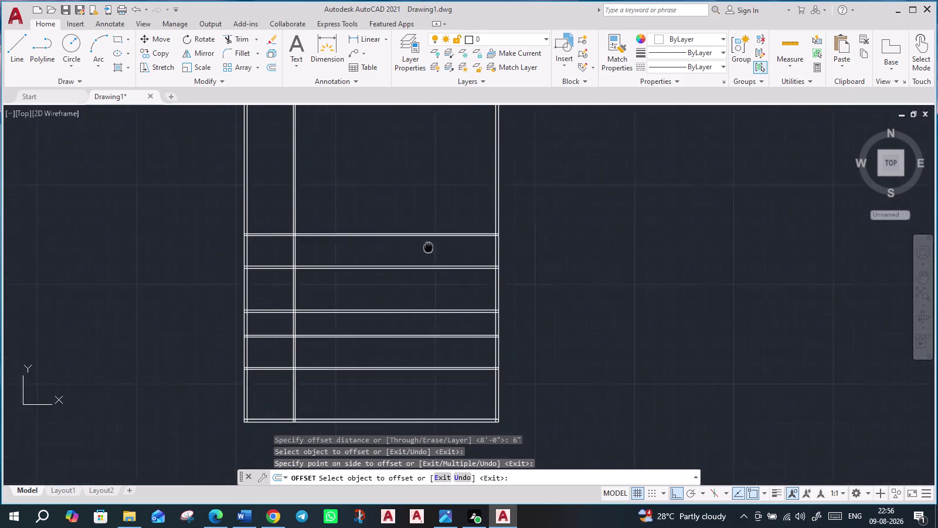
middle_drag(429, 246, 443, 184)
scroll(up, 3)
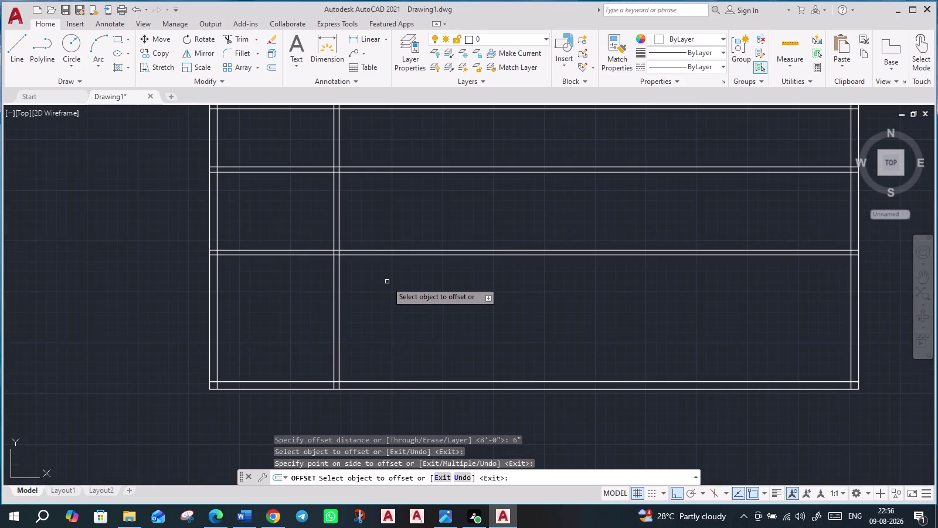
scroll(down, 3)
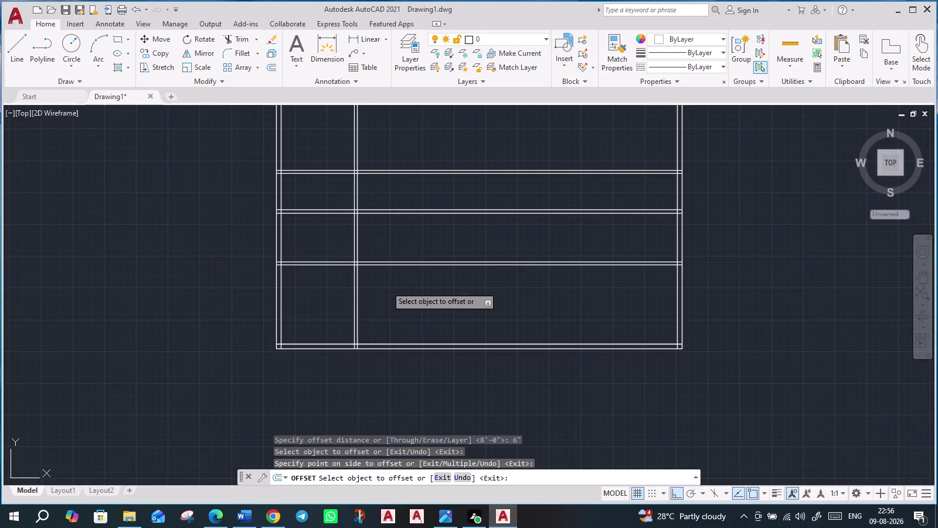
middle_drag(380, 314, 358, 394)
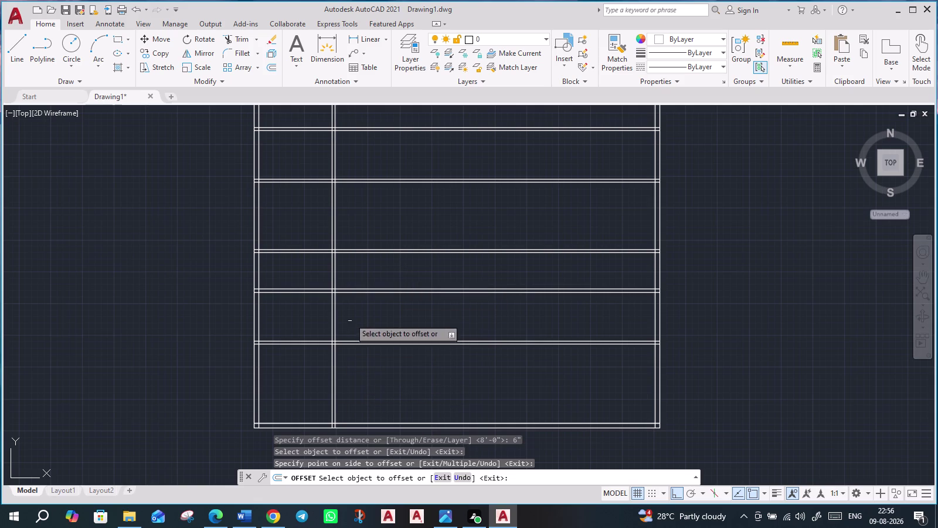
scroll(down, 3)
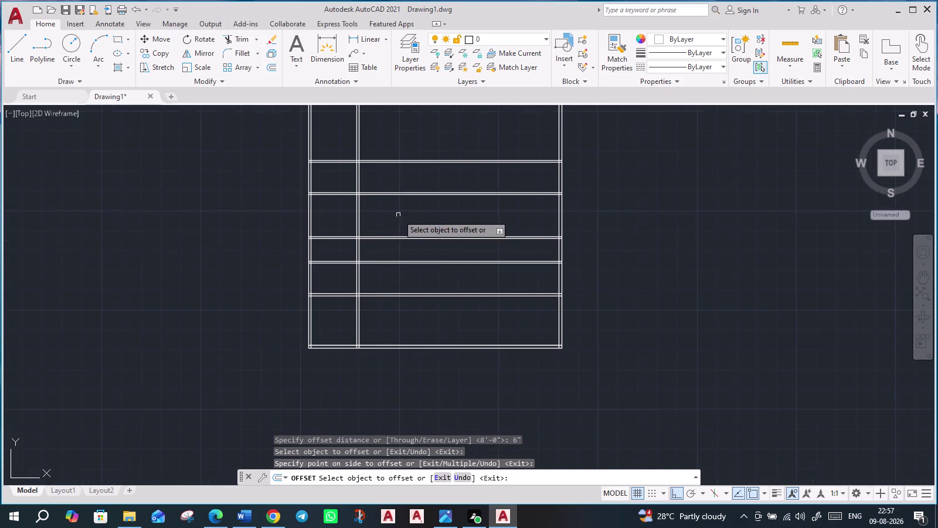
middle_drag(636, 195, 611, 280)
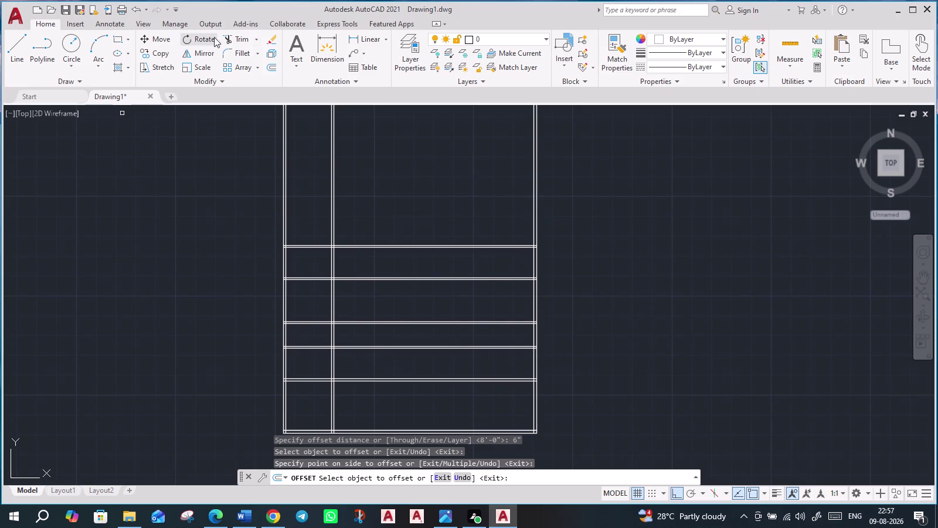
Fence-trim the wall line ends overhanging the outer wall.
click(233, 41)
click(195, 207)
click(611, 208)
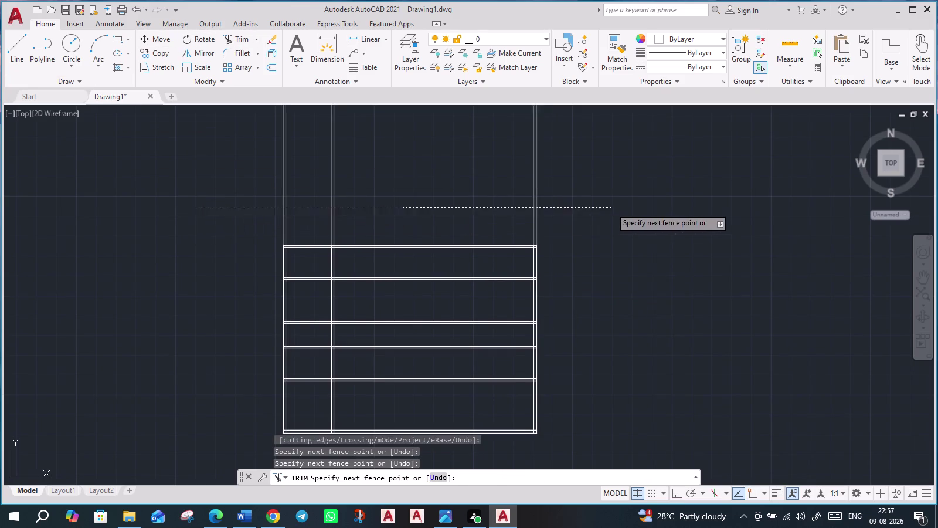
middle_drag(553, 347, 497, 117)
middle_drag(288, 293, 298, 350)
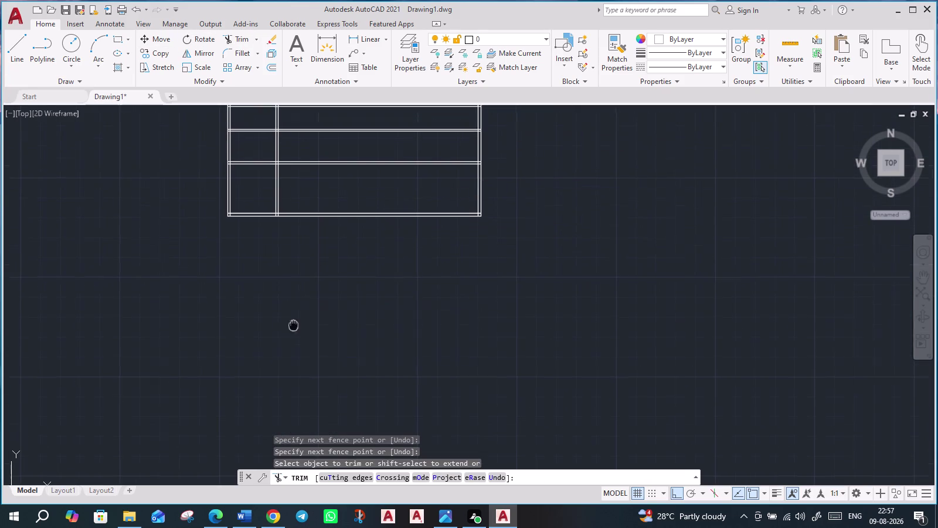
middle_drag(298, 350, 329, 482)
scroll(up, 3)
middle_drag(477, 257, 475, 246)
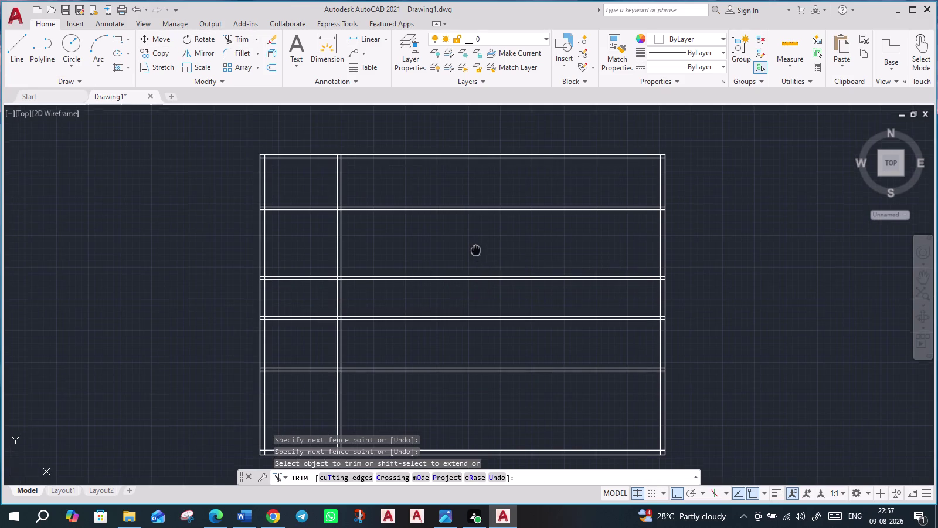
middle_drag(474, 246, 469, 234)
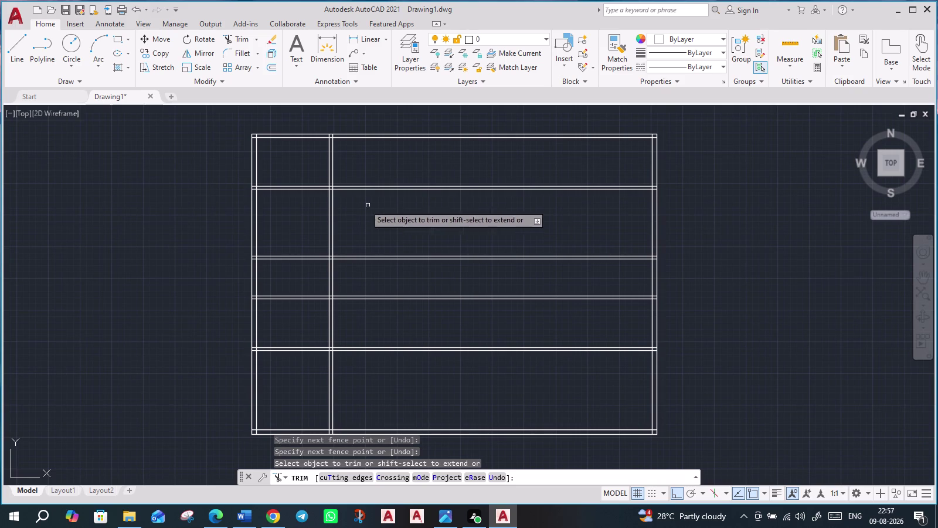
Trim both interior vertical wall lines out of the top room.
click(356, 164)
click(299, 170)
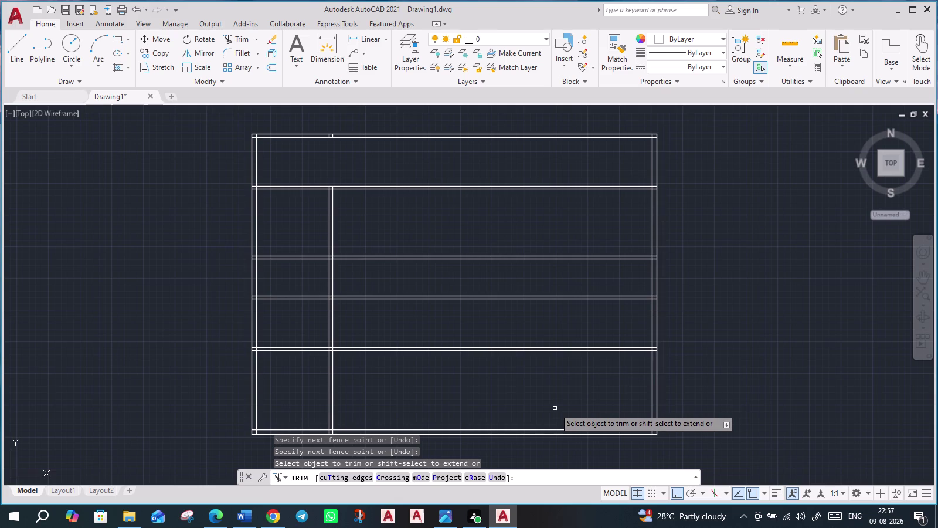
key(Escape)
key(o)
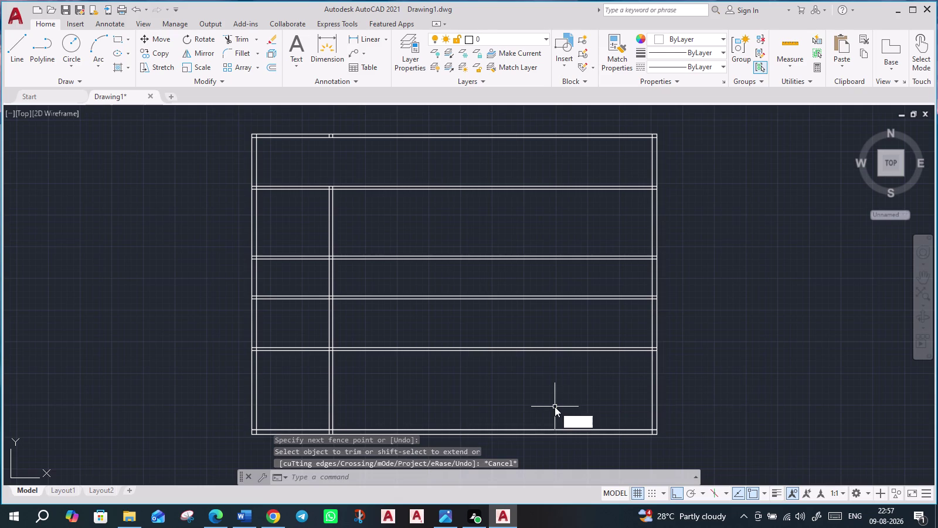
key(Return)
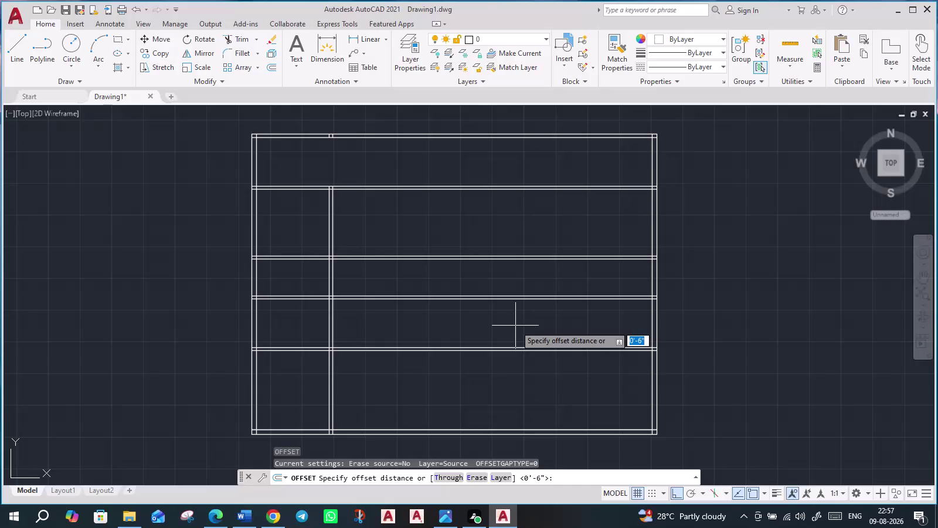
click(518, 332)
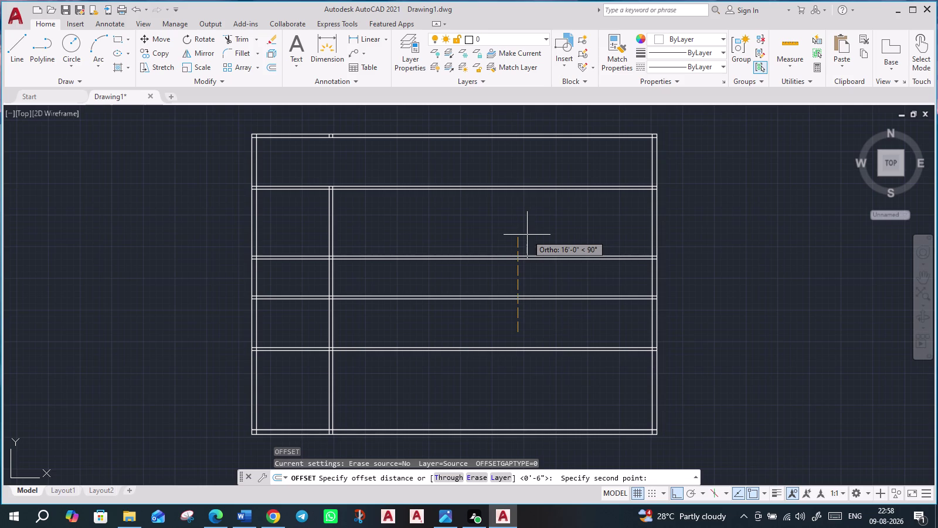
click(517, 177)
click(516, 176)
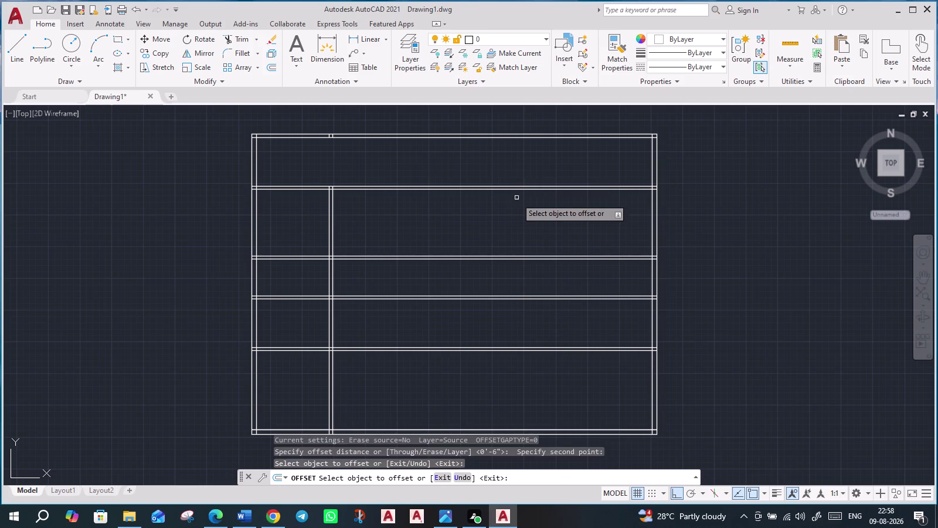
key(Escape)
key(Escape)
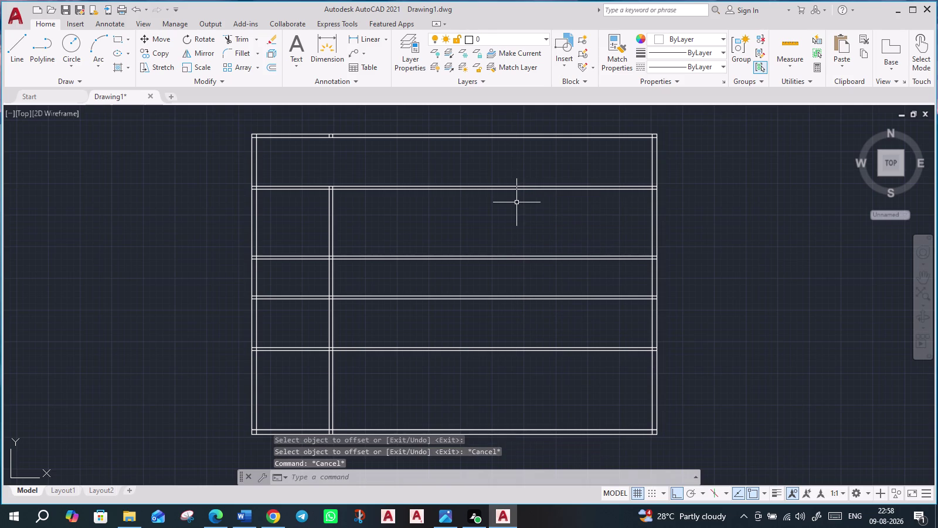
click(237, 39)
Fence-trim the horizontal interior walls in the right-hand room, keeping the left rooms intact.
click(486, 166)
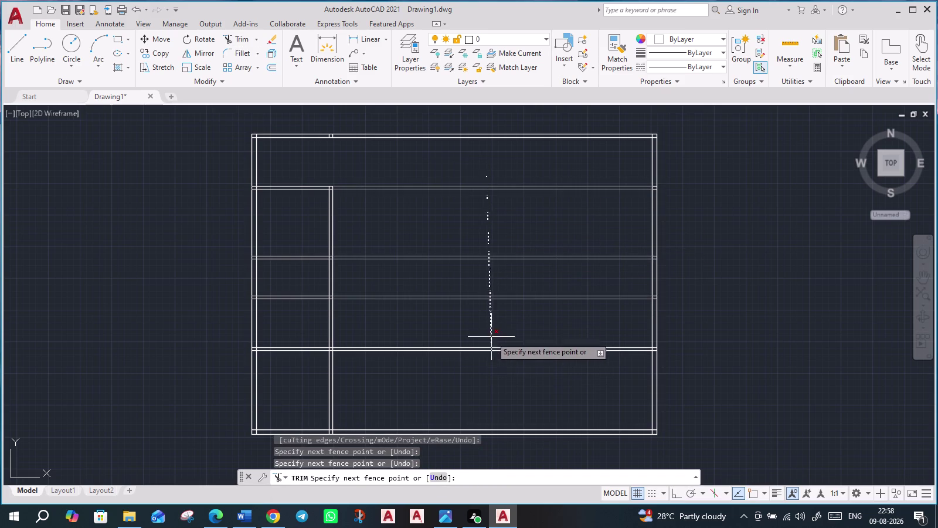
click(492, 313)
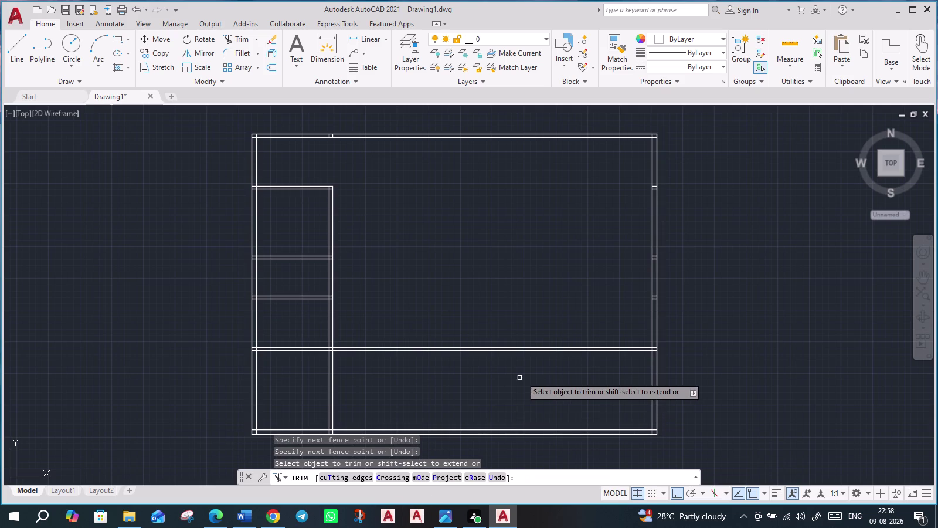
key(Escape)
key(o)
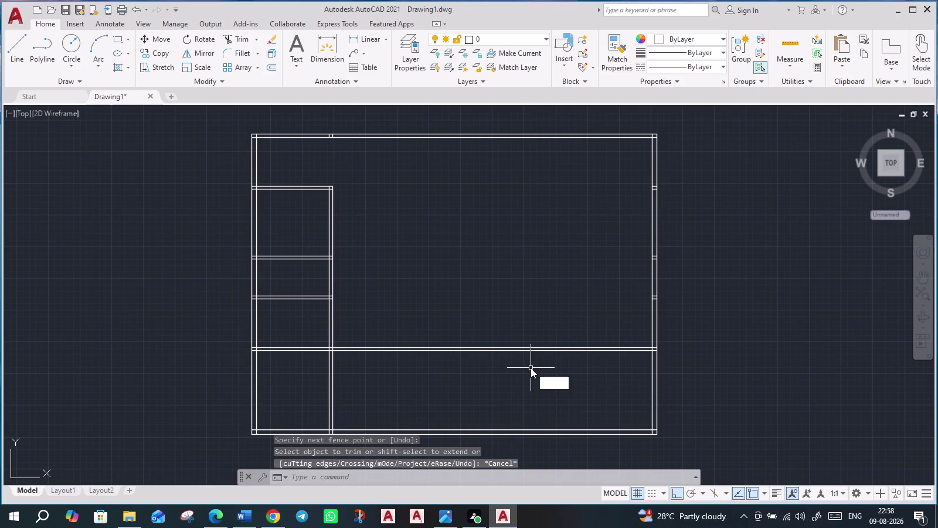
key(Return)
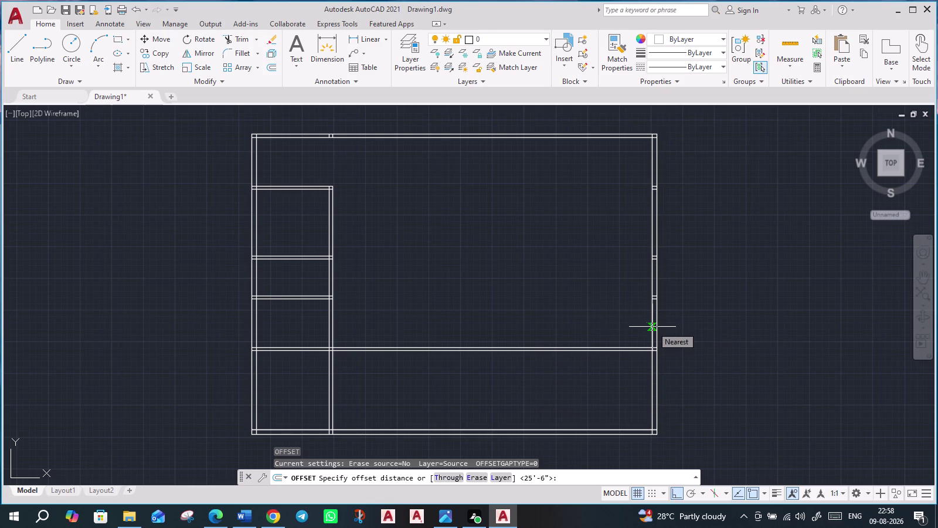
Offset the right outer wall's inner line 14 feet inward as a new vertical wall.
text(14')
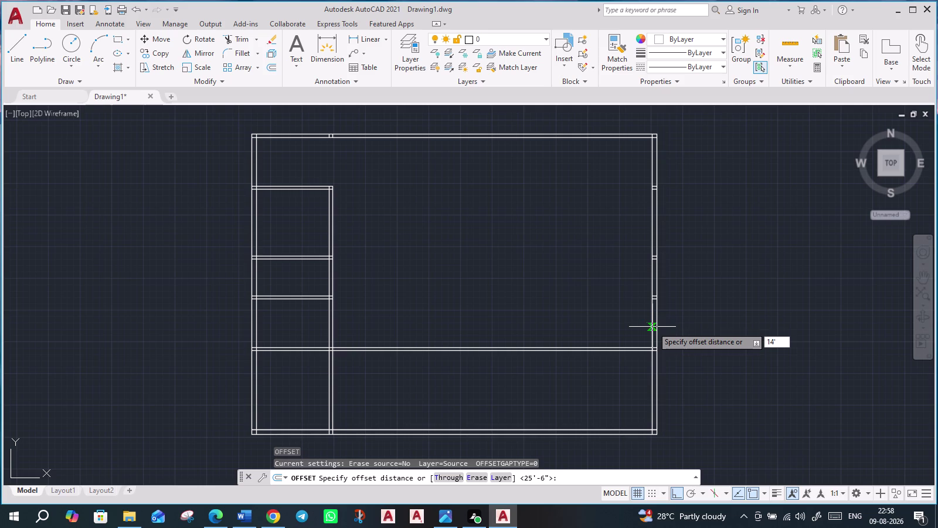
key(Return)
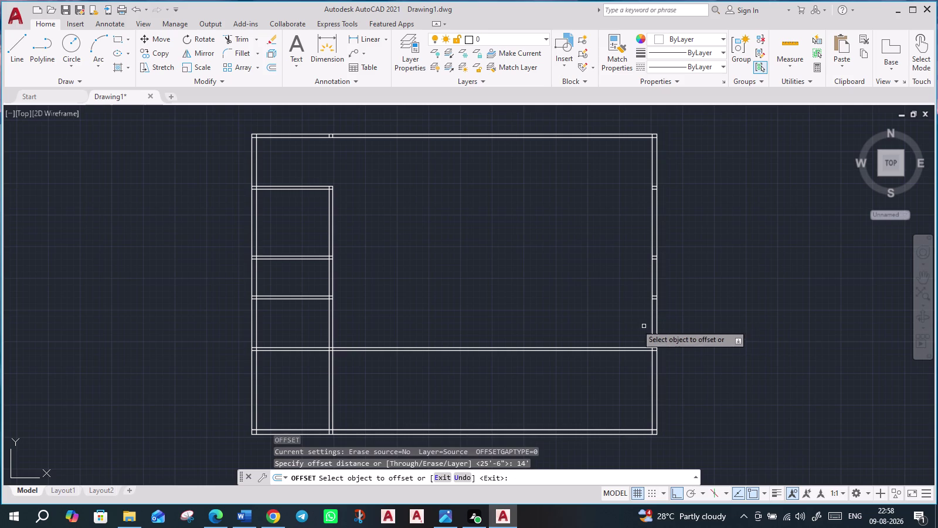
click(652, 324)
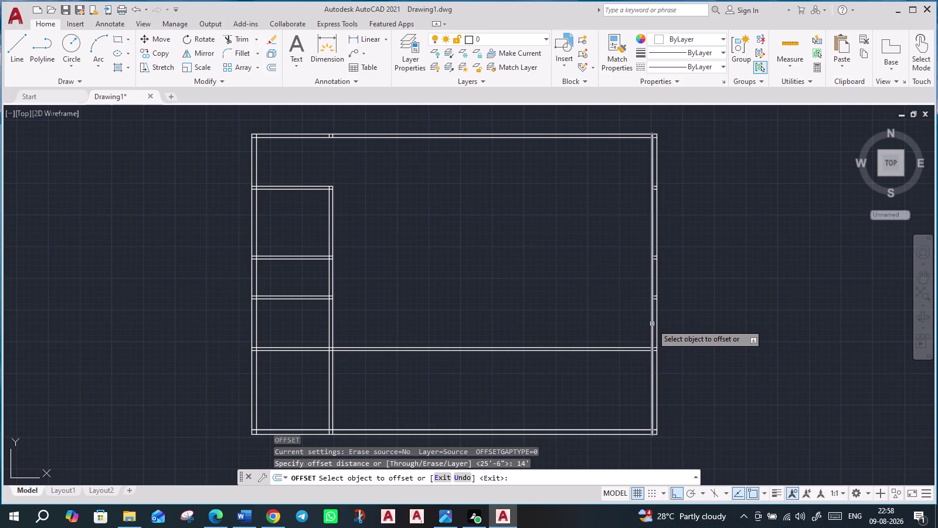
click(536, 342)
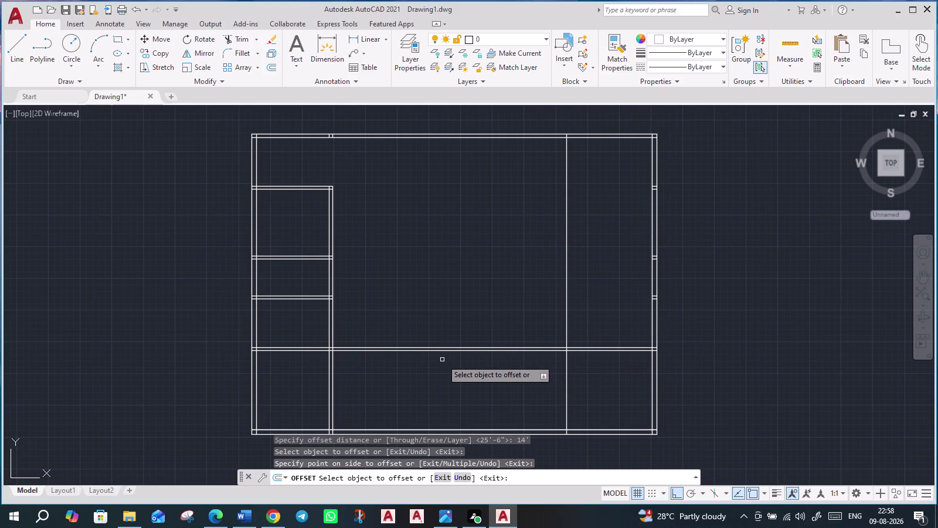
key(Escape)
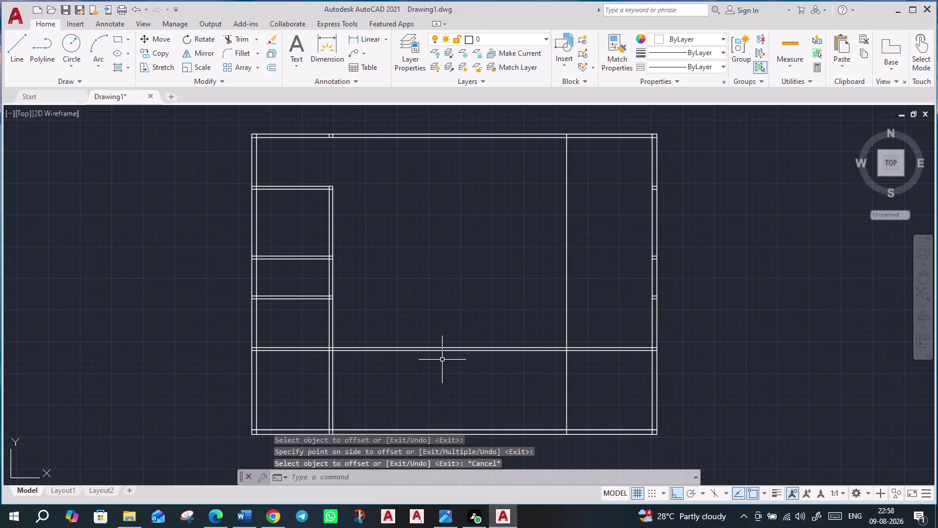
Double the new vertical wall with a parallel line 6 inches to its left.
key(Return)
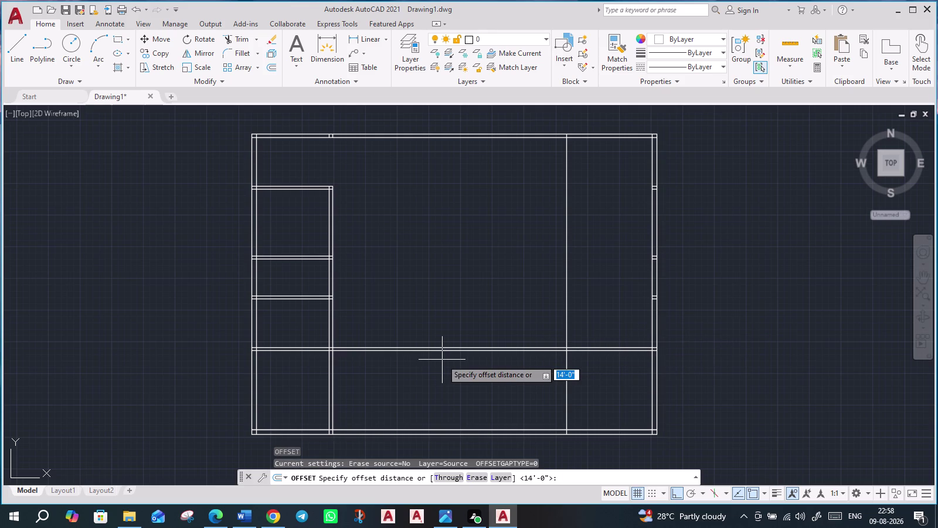
text(6)
text(")
key(Return)
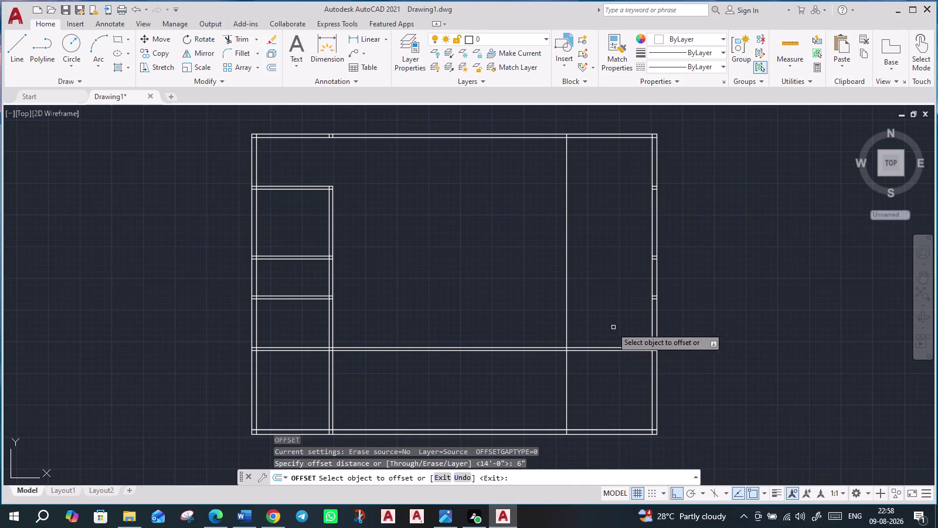
click(568, 338)
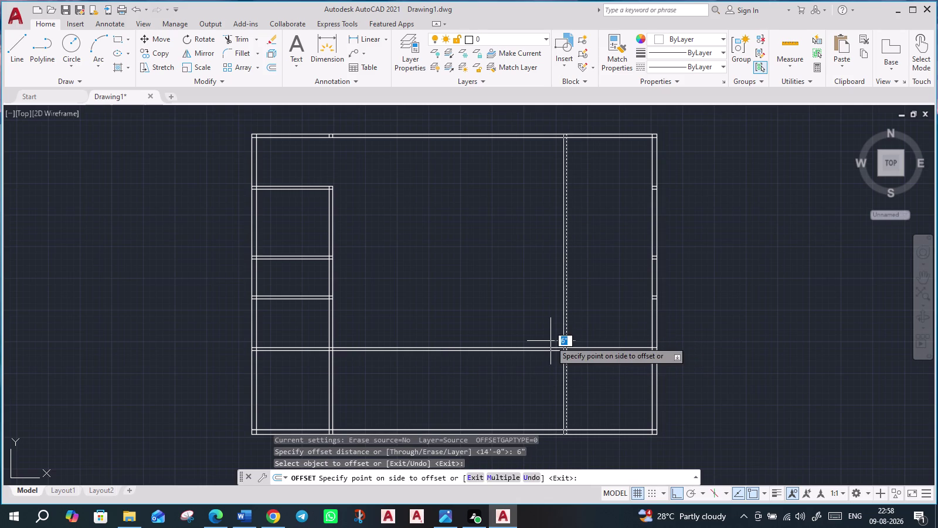
click(551, 341)
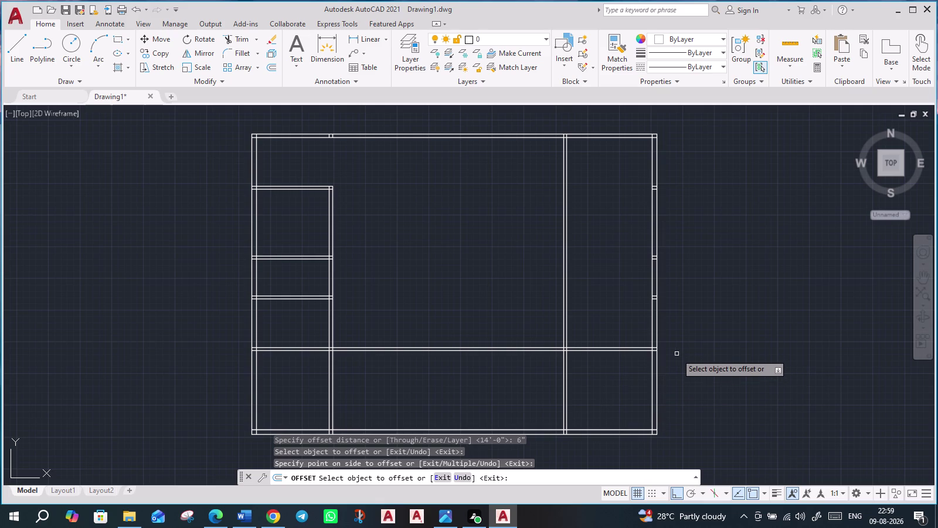
key(Escape)
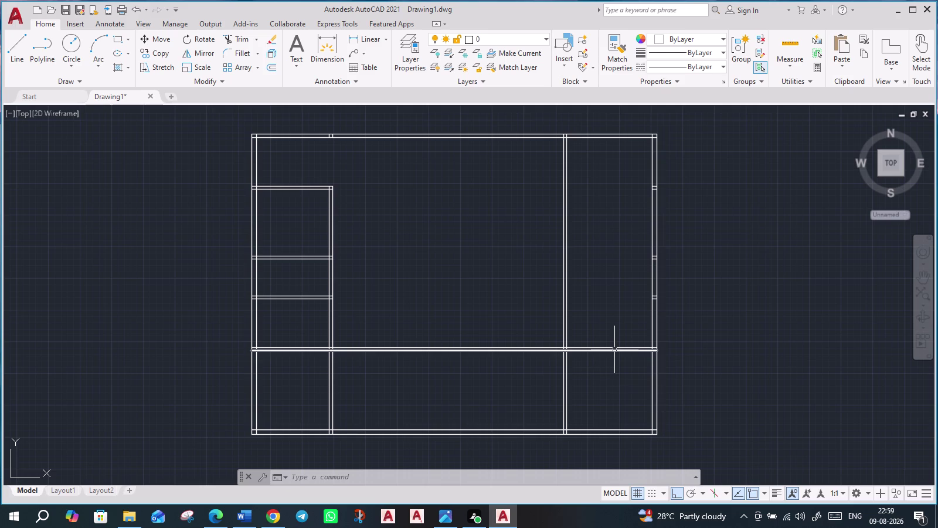
Offset the lower horizontal wall line 10 feet upward.
key(o)
key(Return)
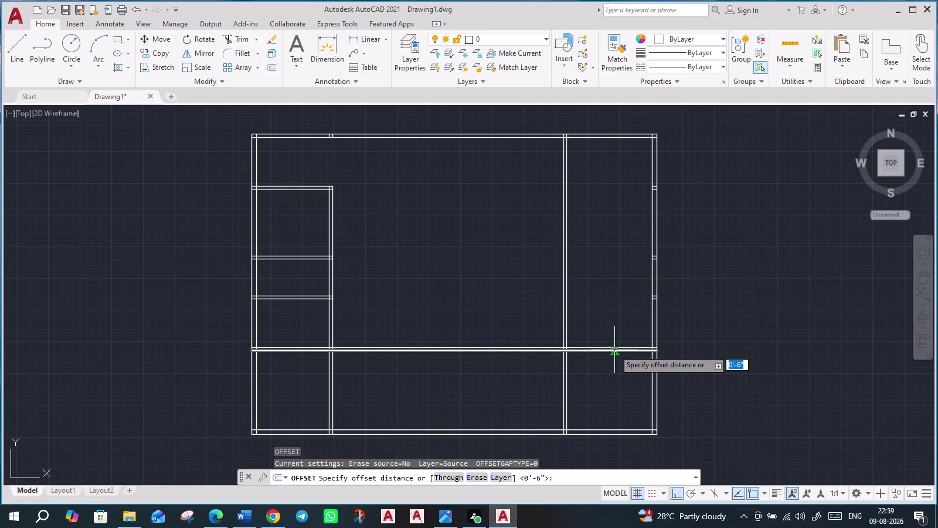
text(10)
key(apostrophe)
key(Return)
scroll(up, 3)
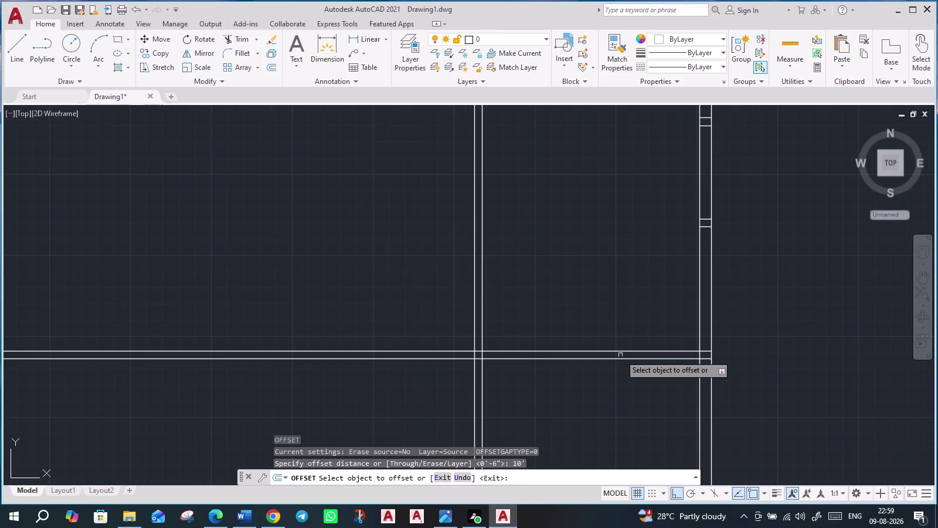
click(624, 350)
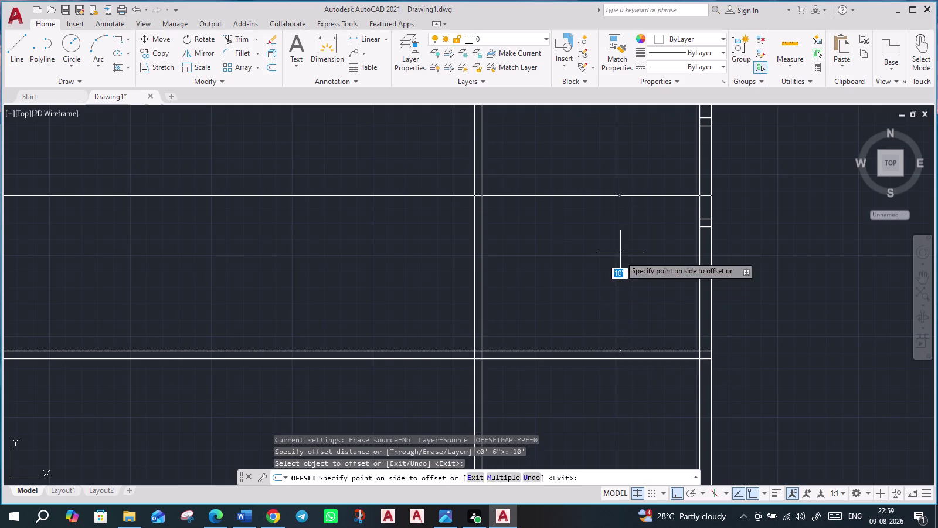
click(621, 252)
scroll(down, 3)
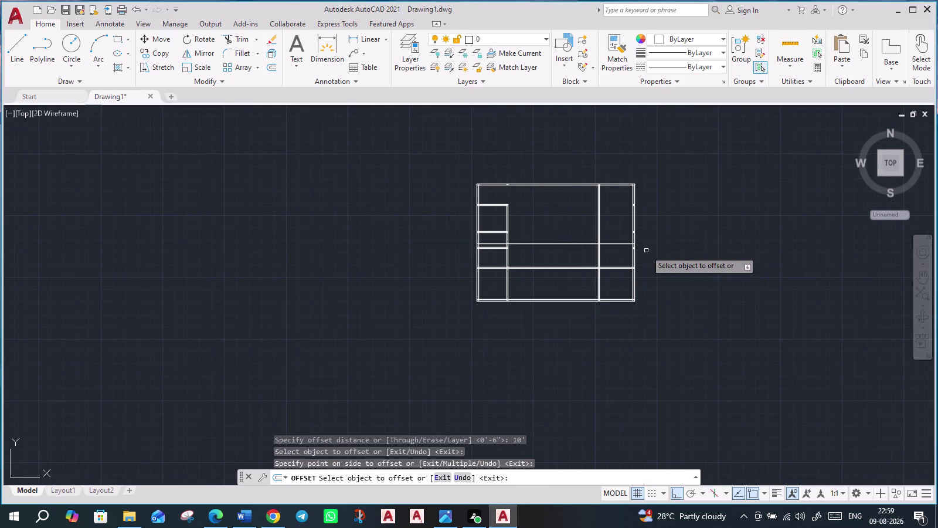
scroll(up, 3)
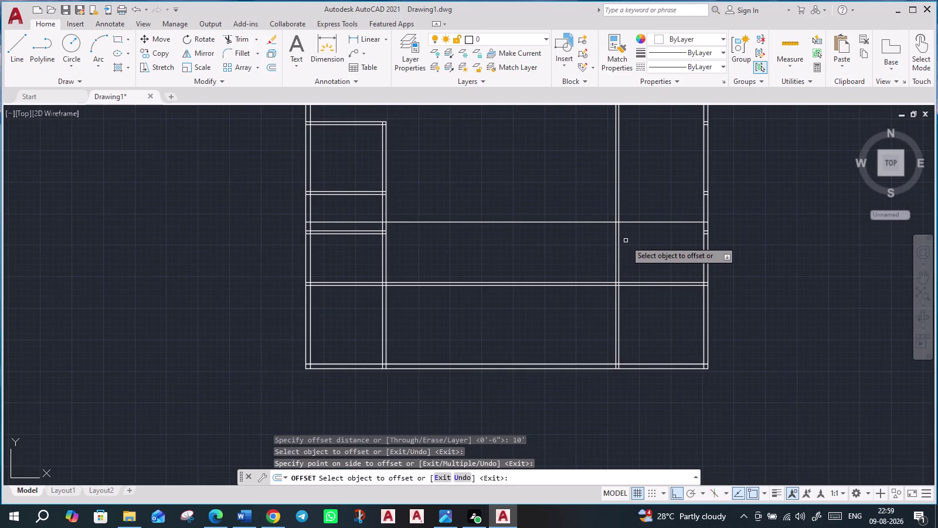
key(Escape)
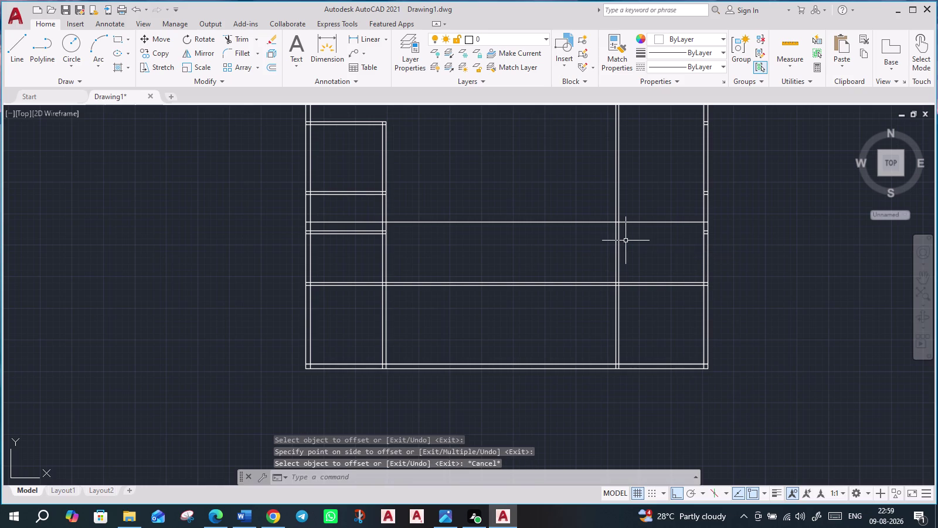
Double the new horizontal wall line with a 6-inch offset copy above it.
key(Return)
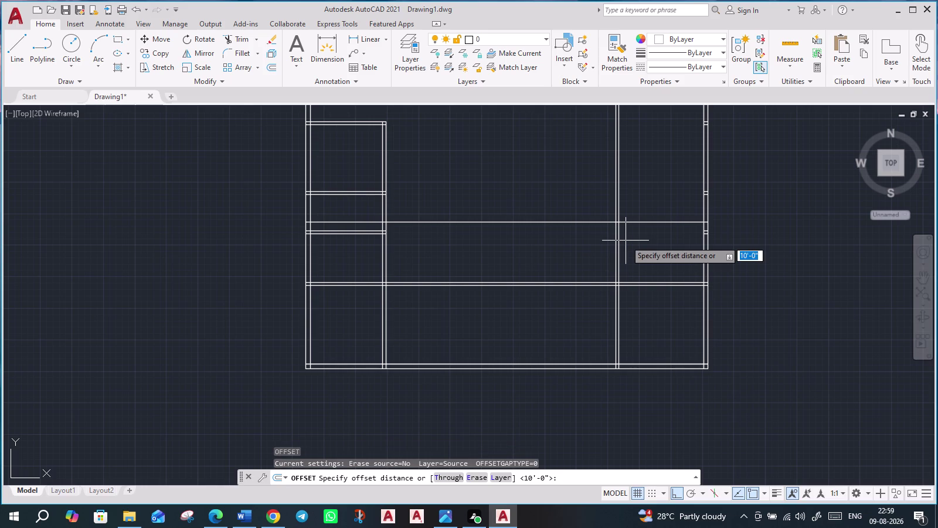
key(6)
key(shift+quotedbl)
key(Return)
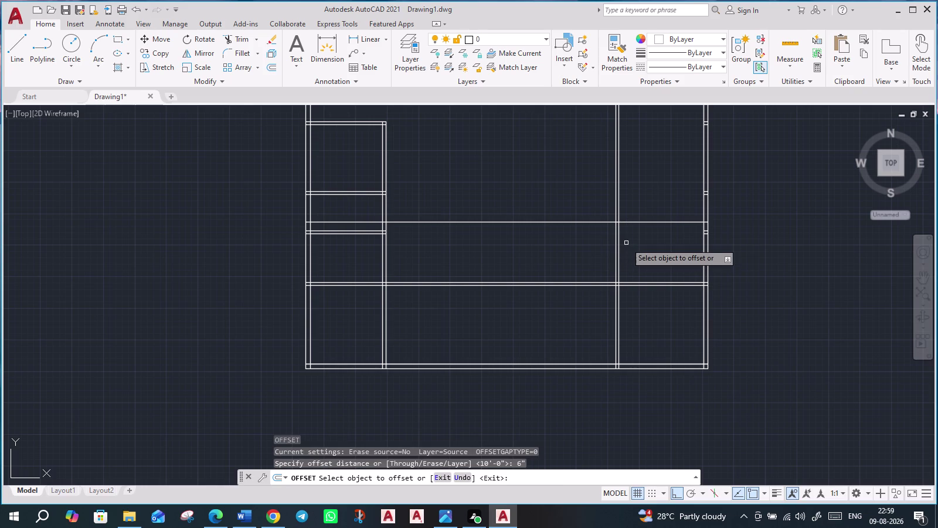
click(634, 222)
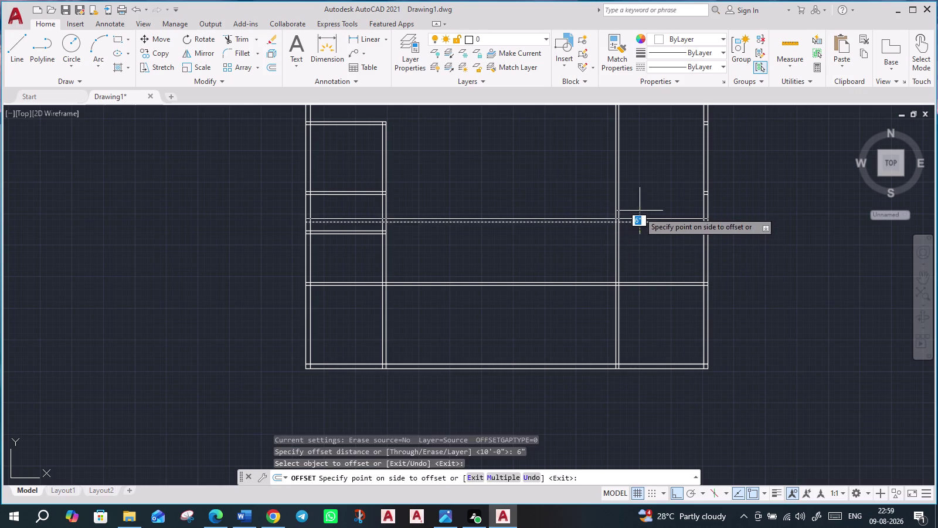
click(643, 208)
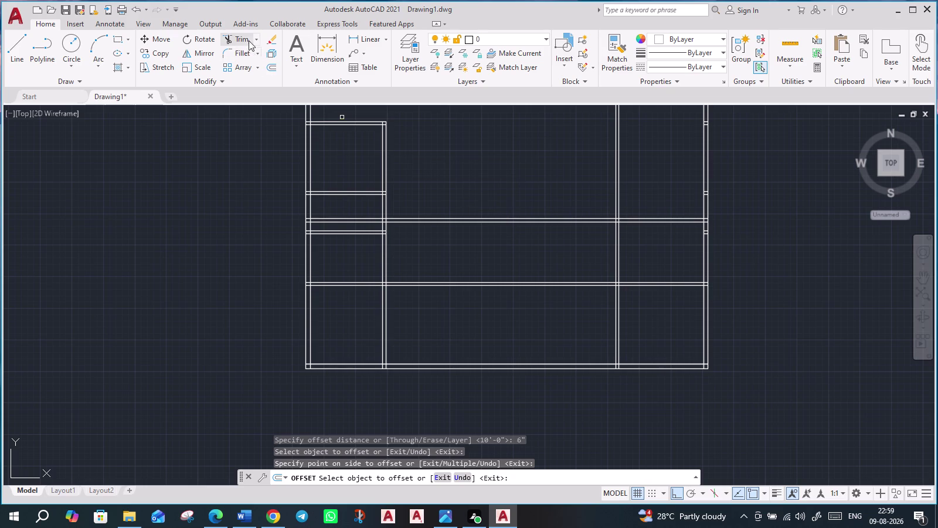
Fence-trim the unwanted segment of the new horizontal wall.
click(246, 38)
click(552, 182)
click(537, 255)
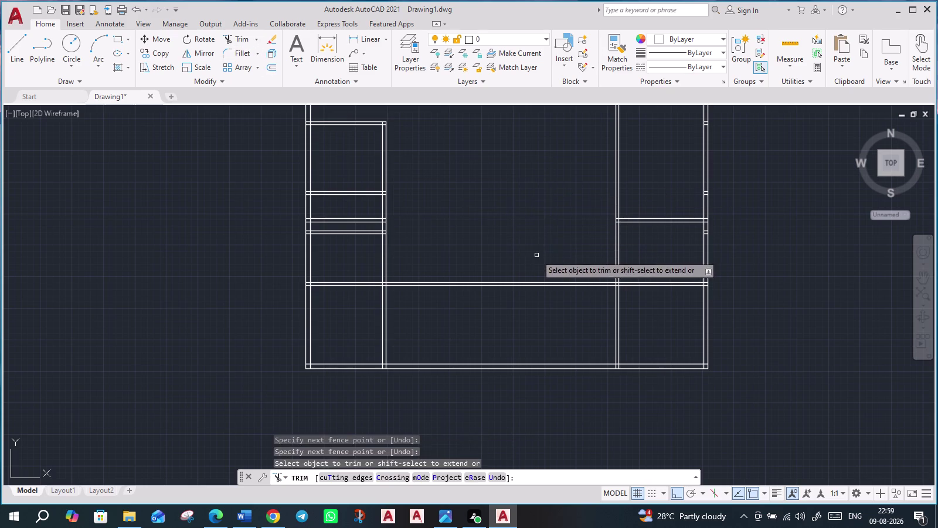
scroll(up, 3)
Fence-trim the leftover wall lines in the left rooms.
click(363, 199)
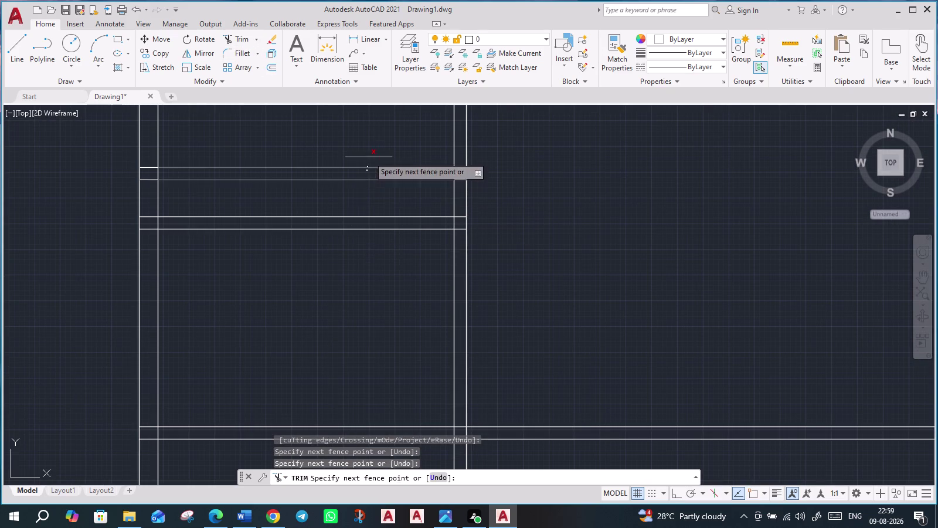
click(372, 152)
scroll(down, 3)
scroll(down, 3)
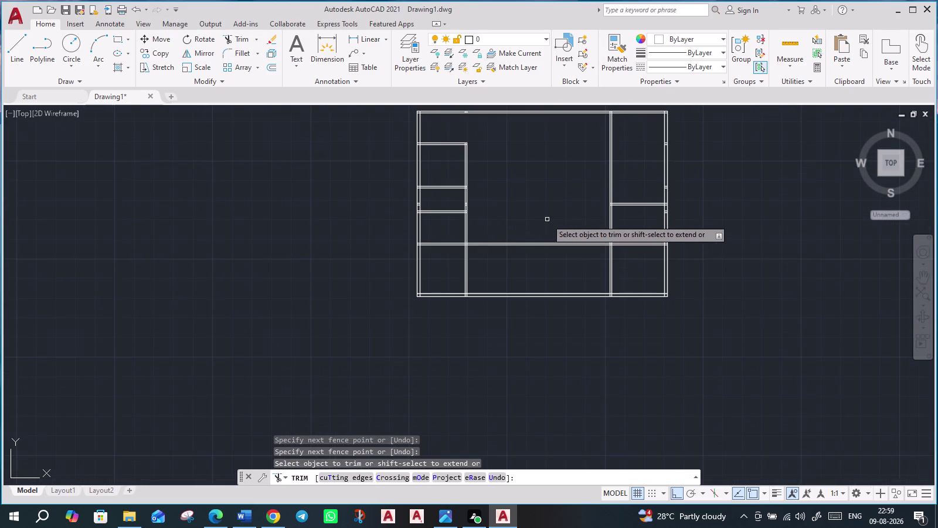
middle_drag(536, 215, 472, 215)
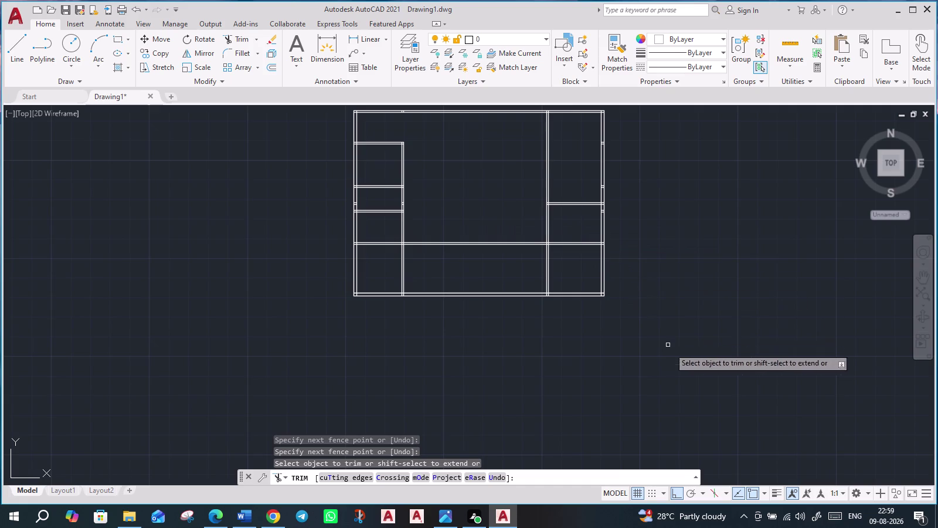
middle_drag(671, 256, 669, 269)
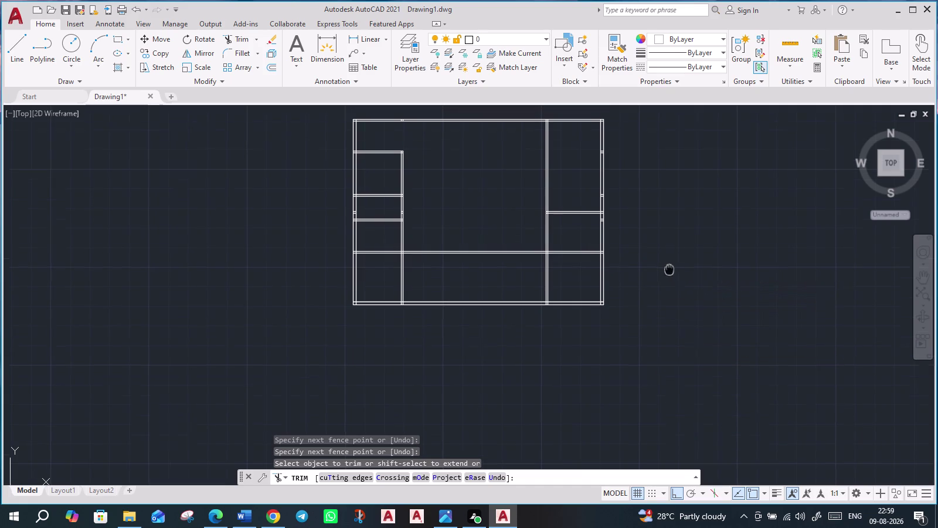
middle_drag(670, 269, 625, 460)
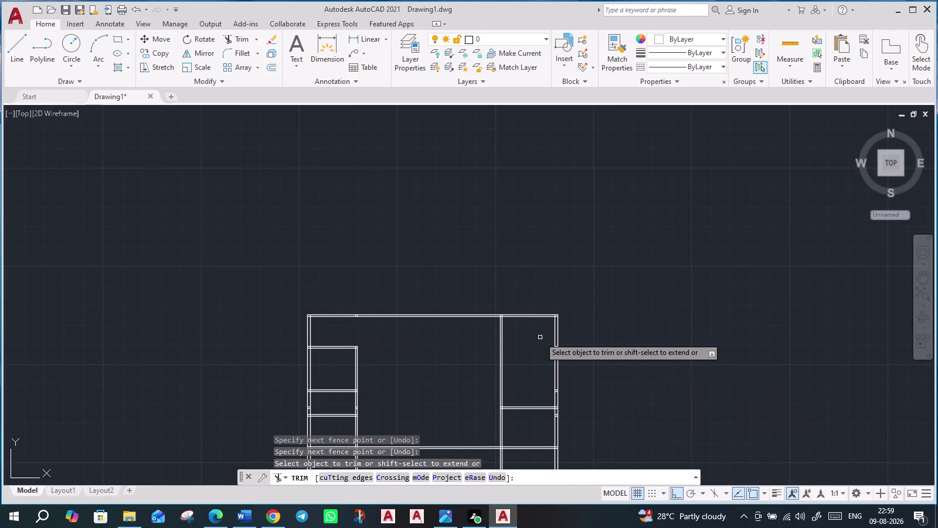
key(Escape)
key(o)
key(Return)
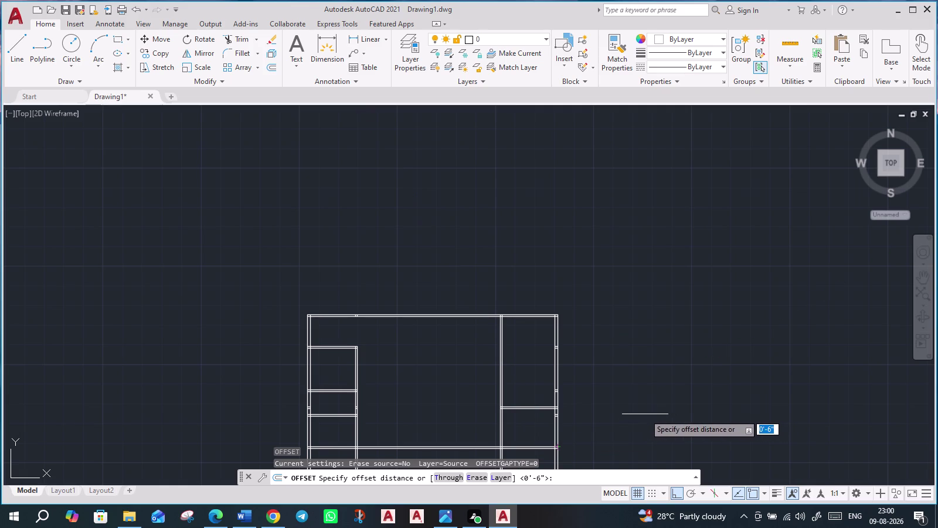
Offset the top wall's inner line 5 feet downward.
scroll(up, 3)
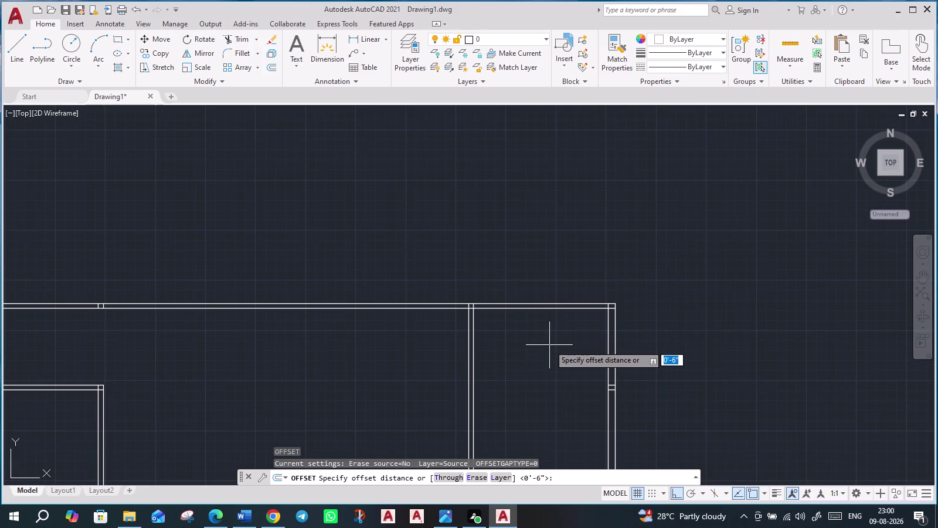
key(5)
key(apostrophe)
key(Return)
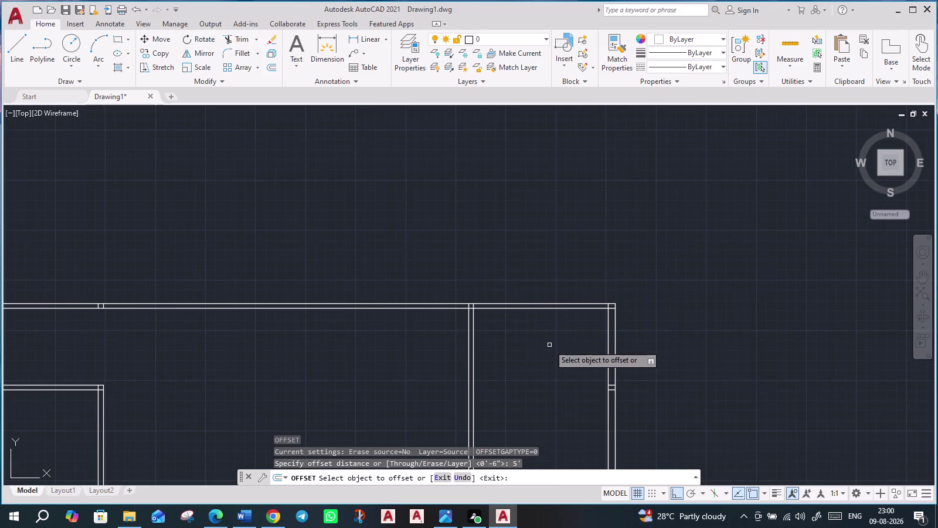
click(557, 309)
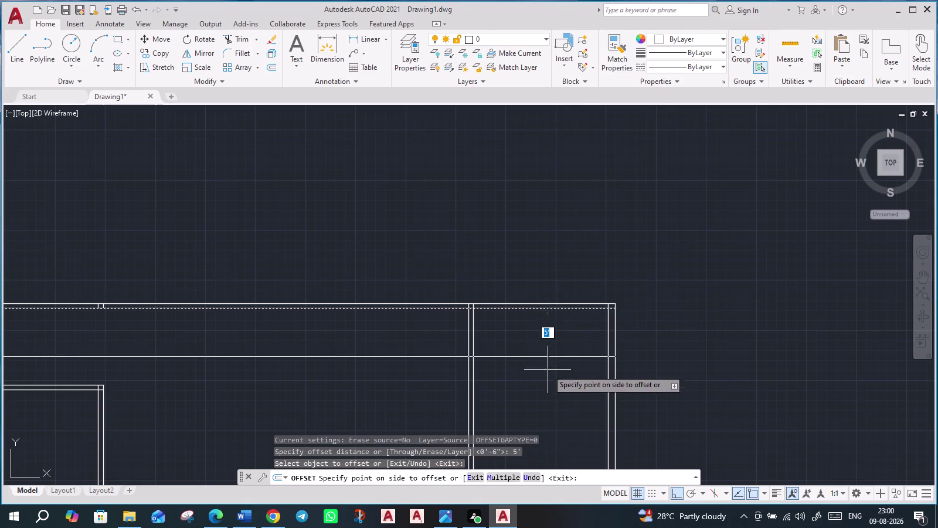
click(547, 370)
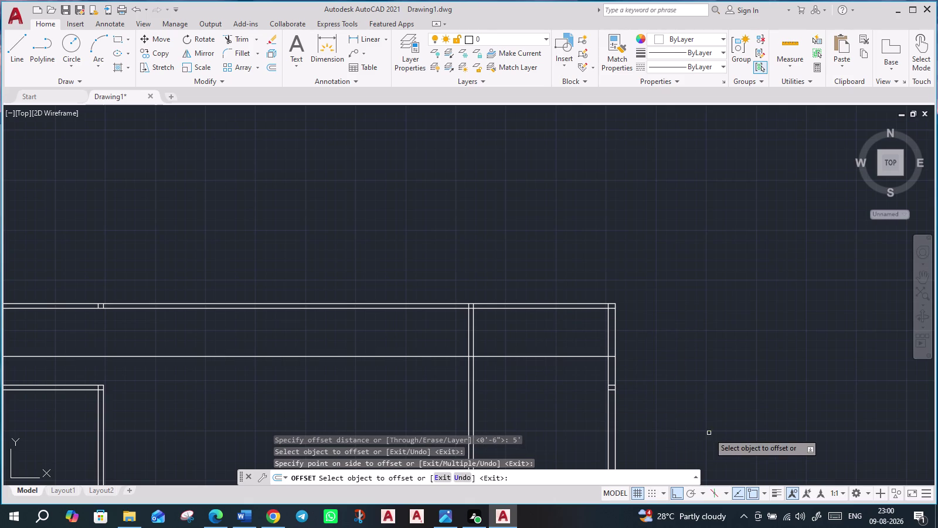
middle_drag(709, 433, 708, 411)
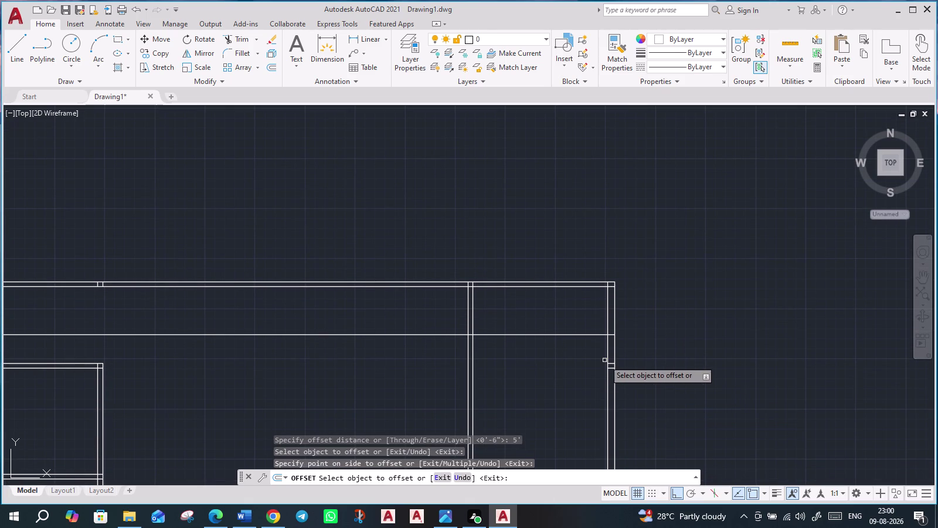
key(Escape)
Double the 5-foot line with a 6-inch offset copy below it.
key(Return)
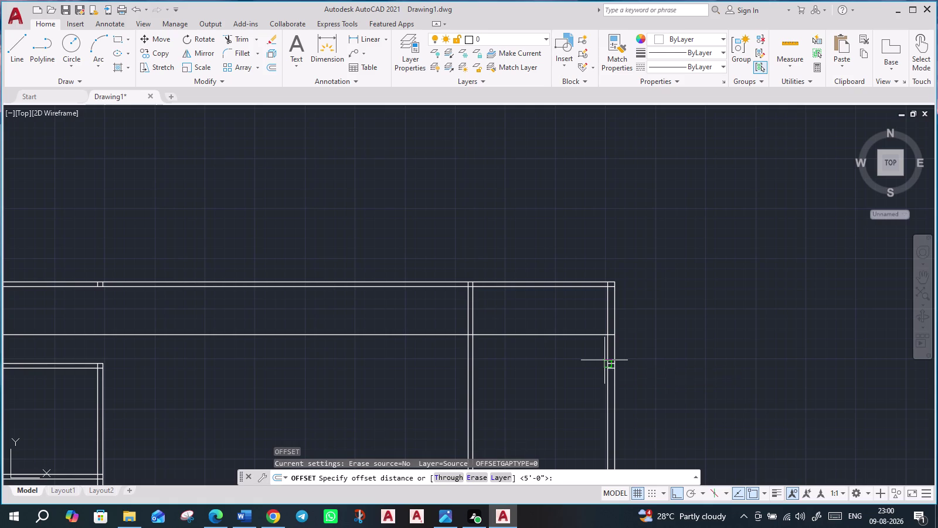
key(6)
key(shift+quotedbl)
key(Return)
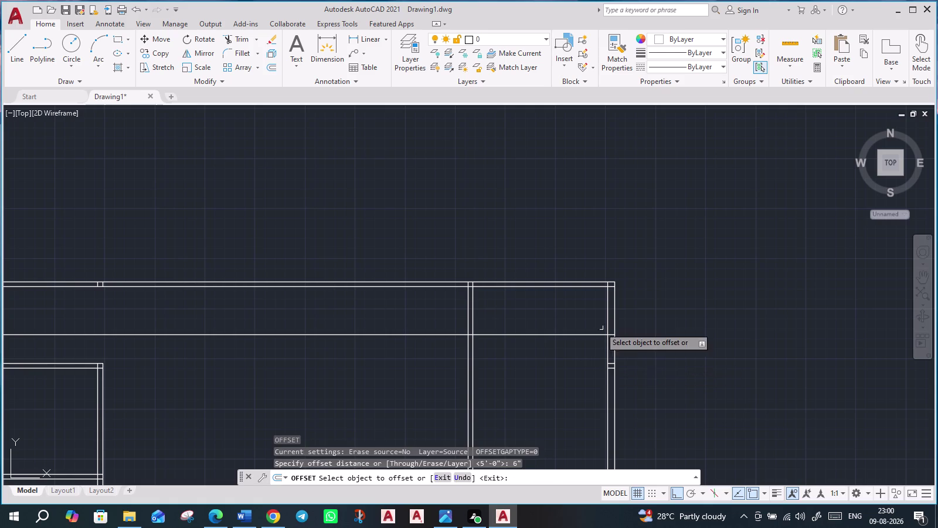
click(583, 334)
click(582, 366)
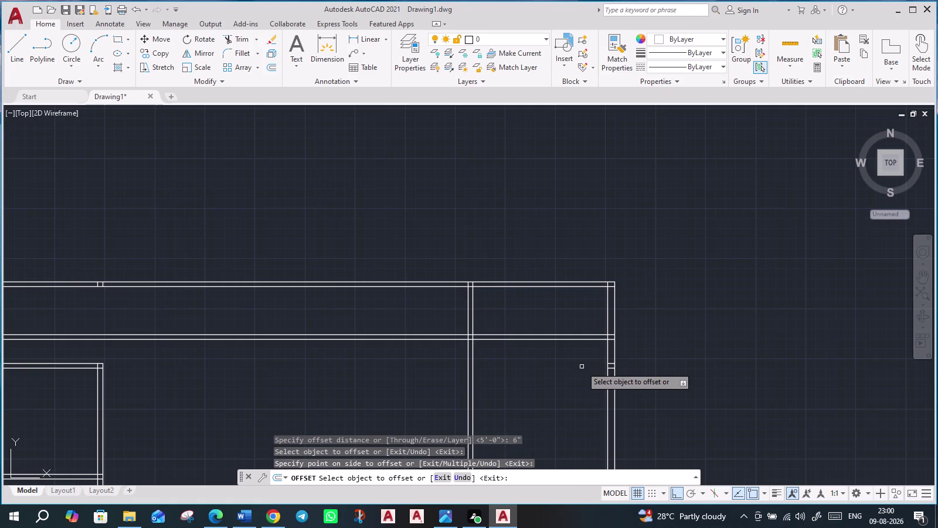
scroll(down, 3)
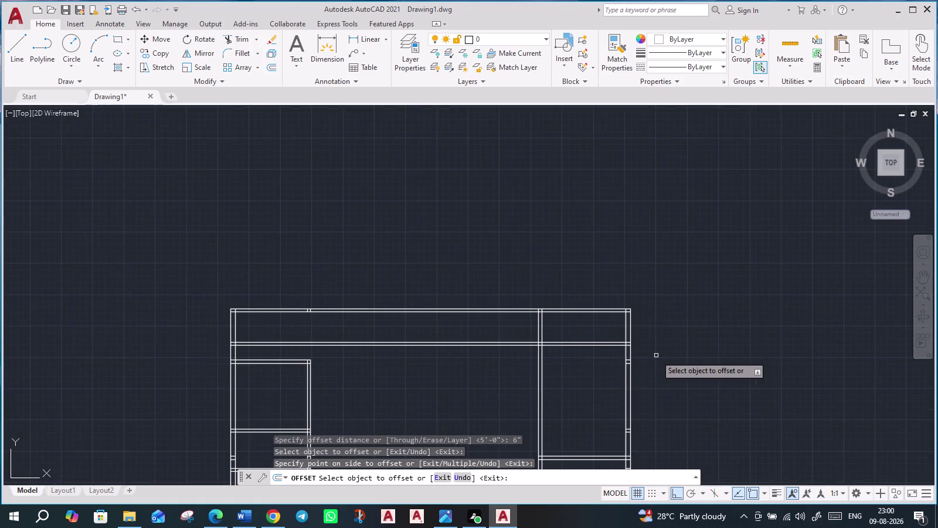
middle_drag(670, 378, 629, 294)
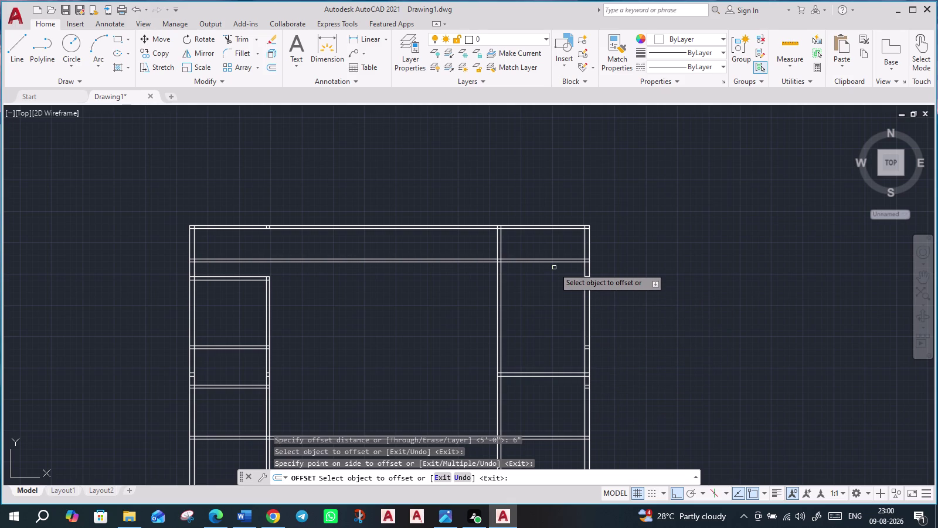
key(Escape)
Start an offset with a 12-foot distance, correcting the mistyped value.
key(o)
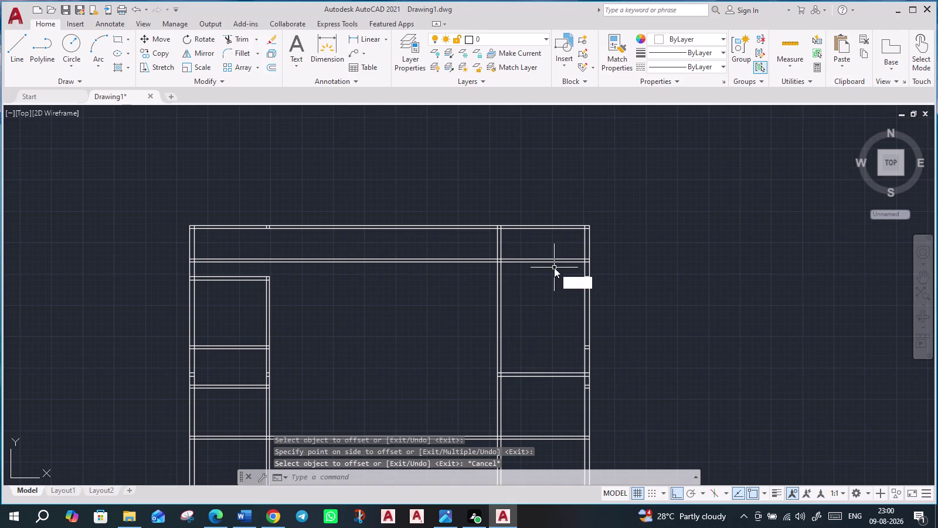
key(Return)
text(123)
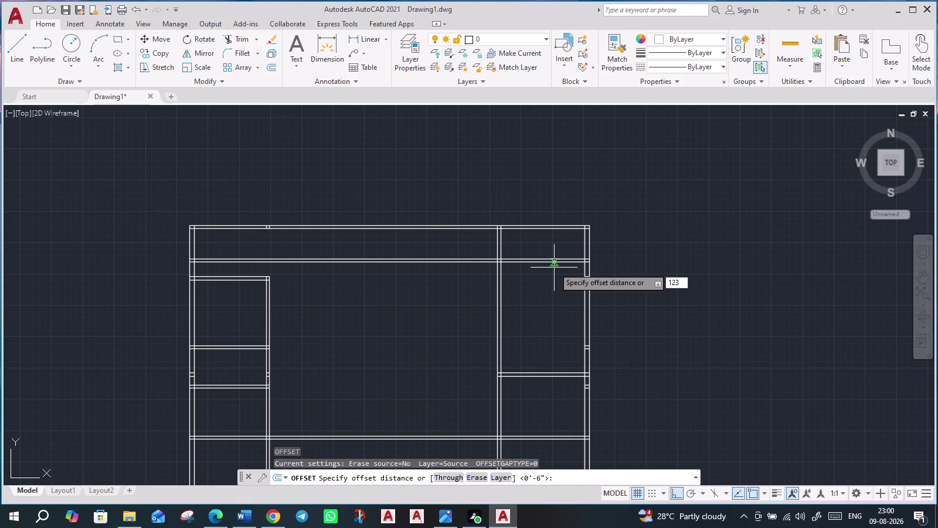
key(BackSpace)
key(apostrophe)
key(Return)
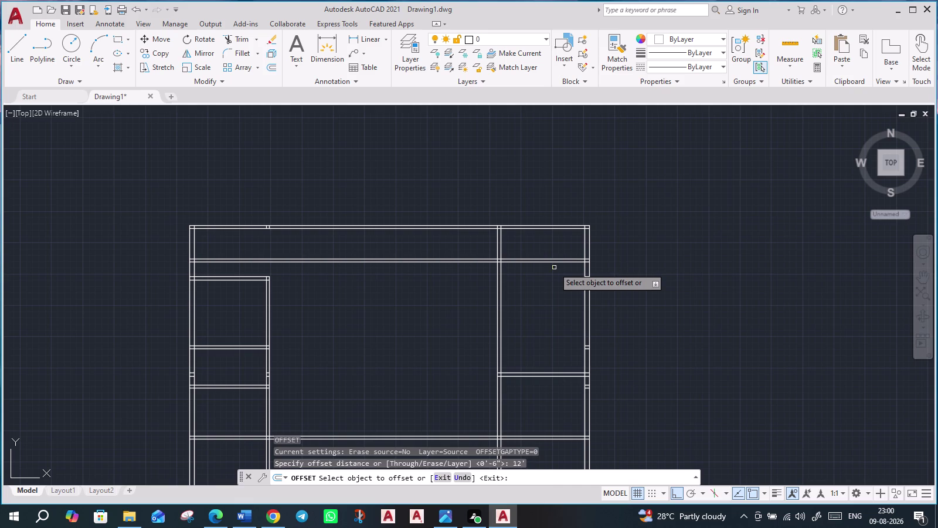
scroll(up, 3)
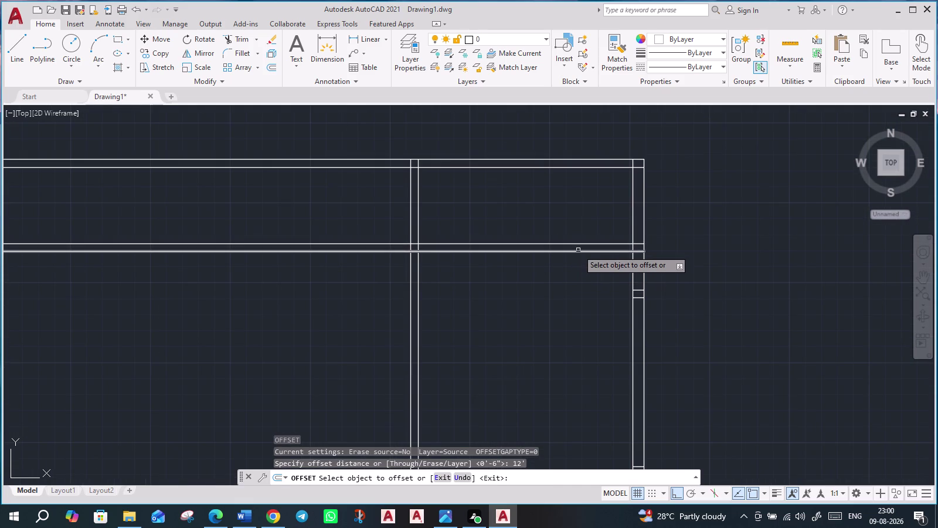
Copy the top wall's inner line 12 feet below it.
click(579, 249)
click(580, 249)
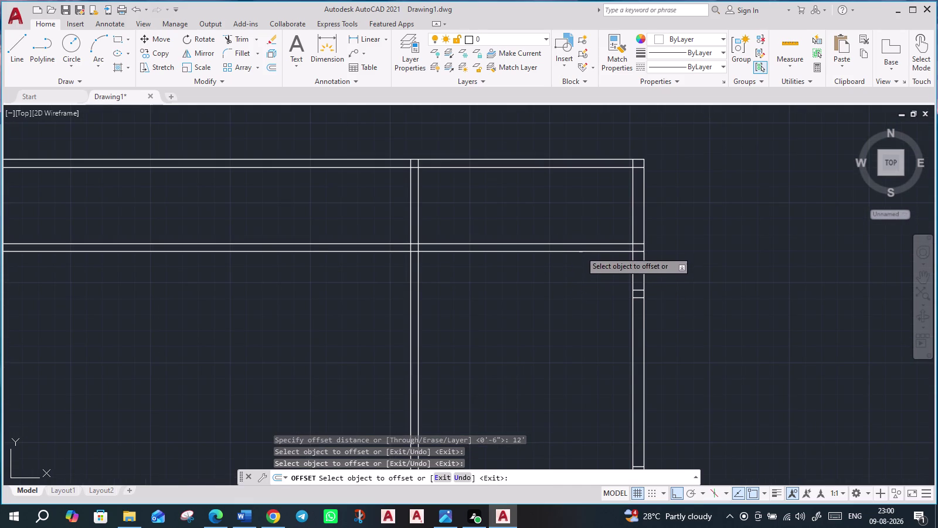
scroll(down, 3)
scroll(up, 3)
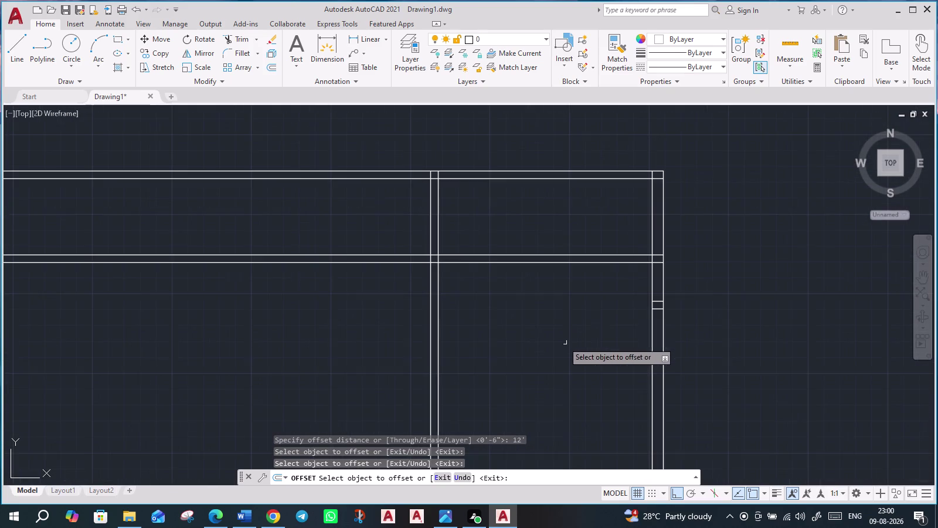
click(568, 262)
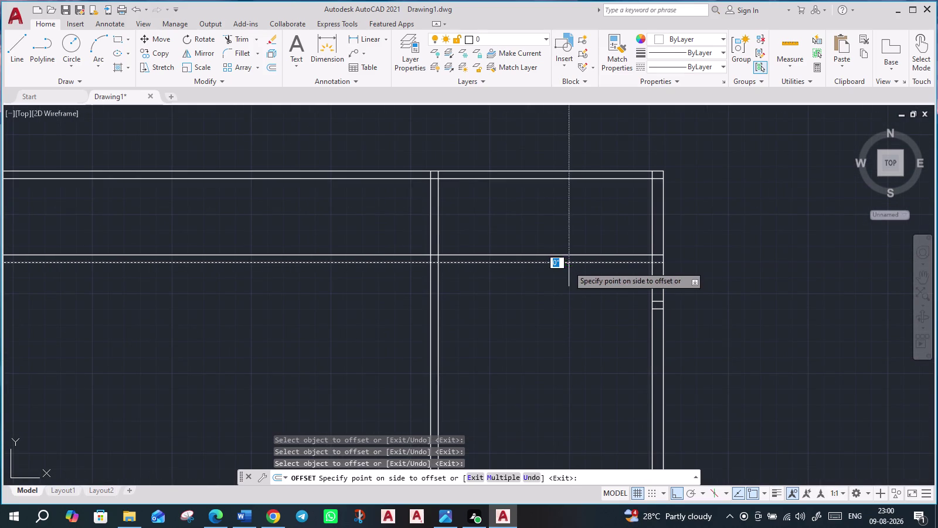
click(564, 350)
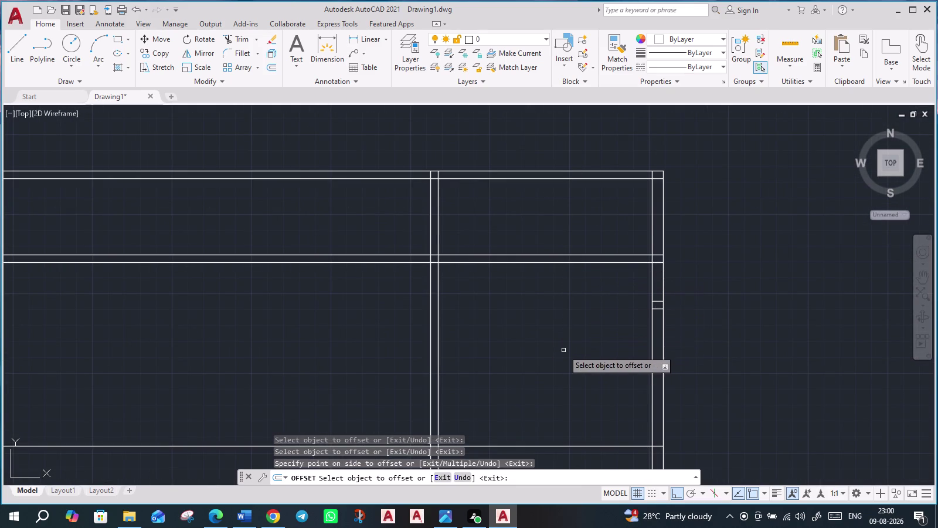
scroll(down, 3)
middle_drag(633, 372, 642, 320)
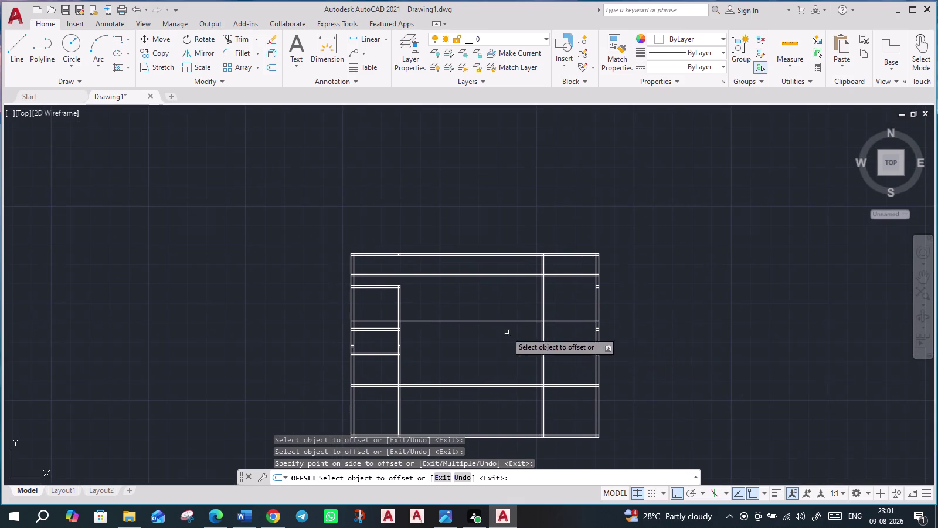
scroll(up, 3)
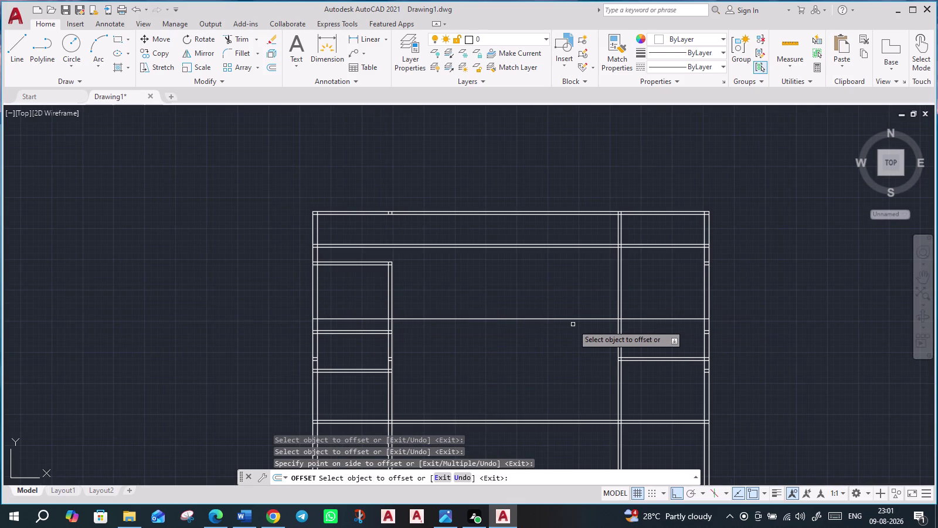
Offset the 12-foot line 6 inches downward to make a doubled wall.
key(Escape)
key(Return)
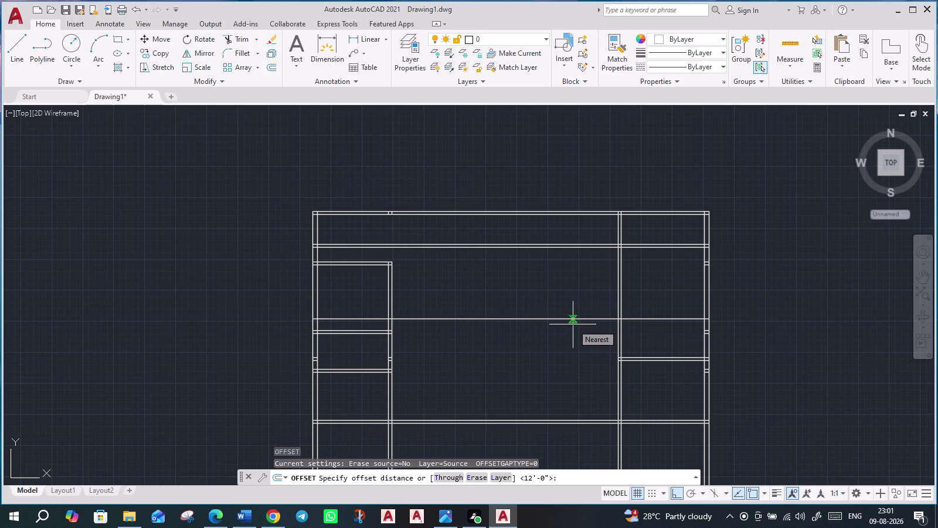
key(6)
key(shift+quotedbl)
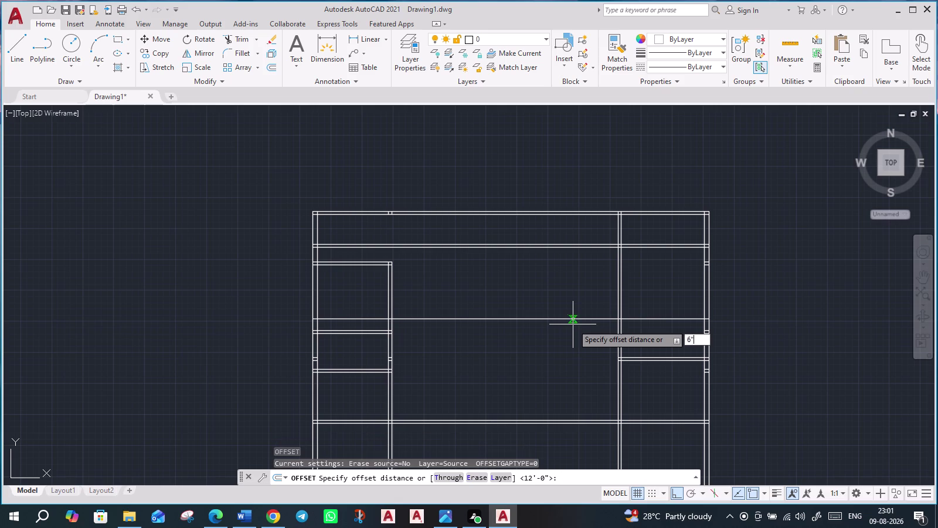
key(Return)
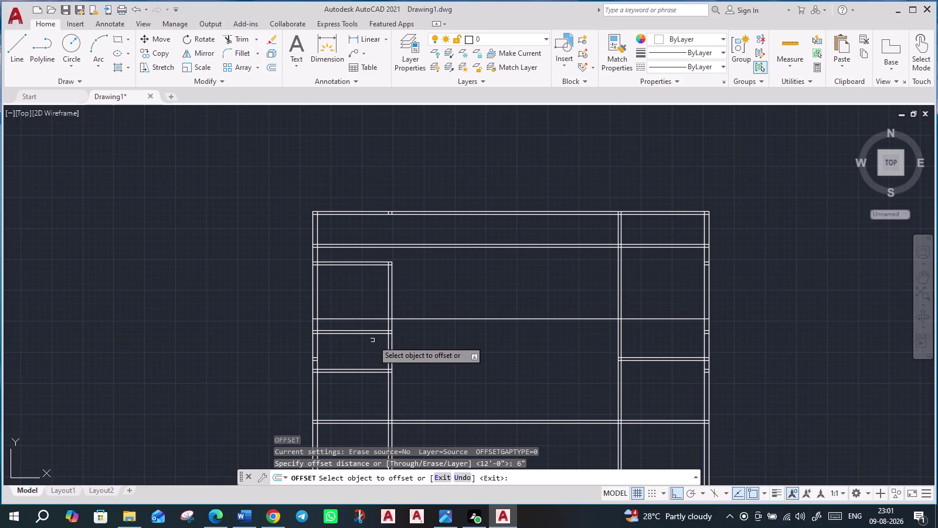
click(433, 319)
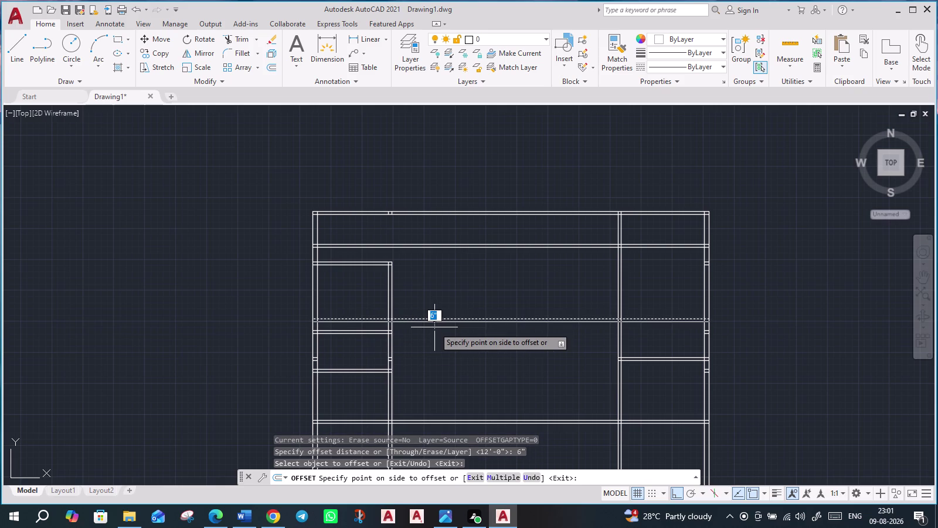
click(435, 328)
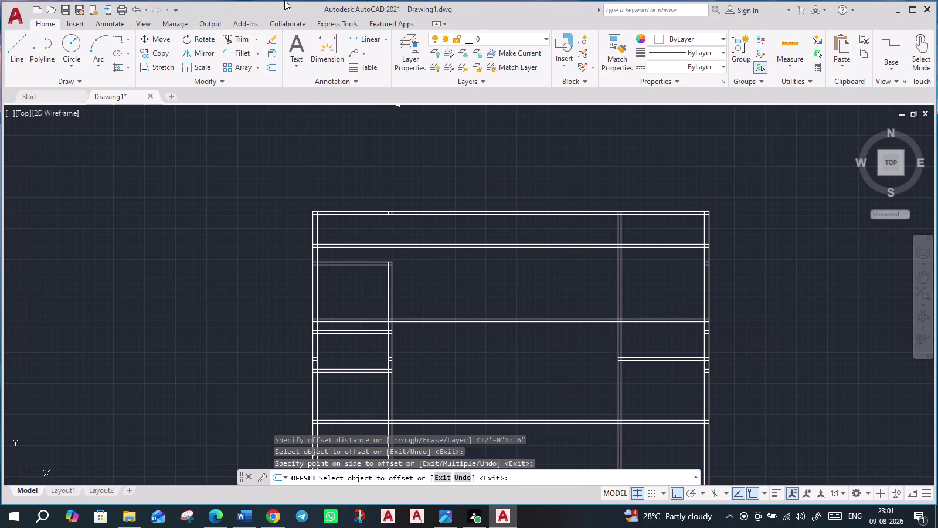
click(239, 44)
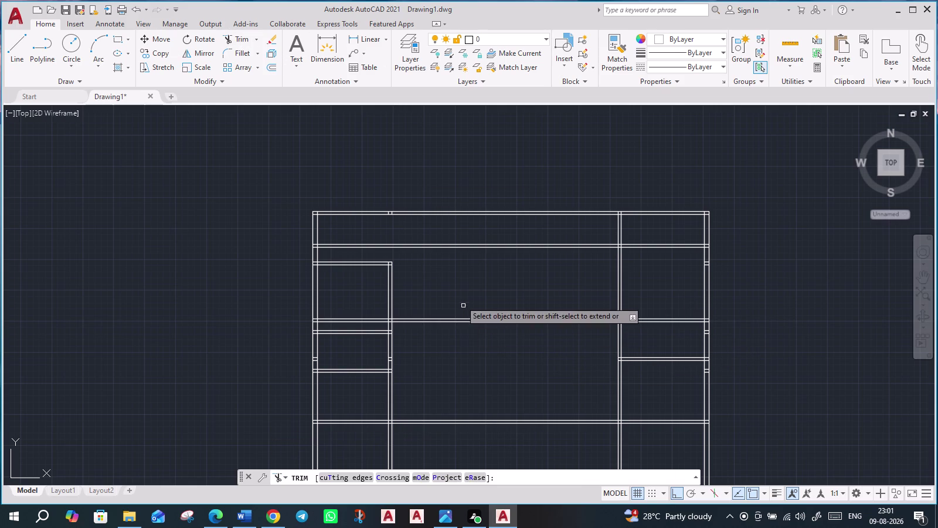
Fence-trim the wall segments crossing the new interior wall in the middle and left.
click(455, 289)
click(455, 360)
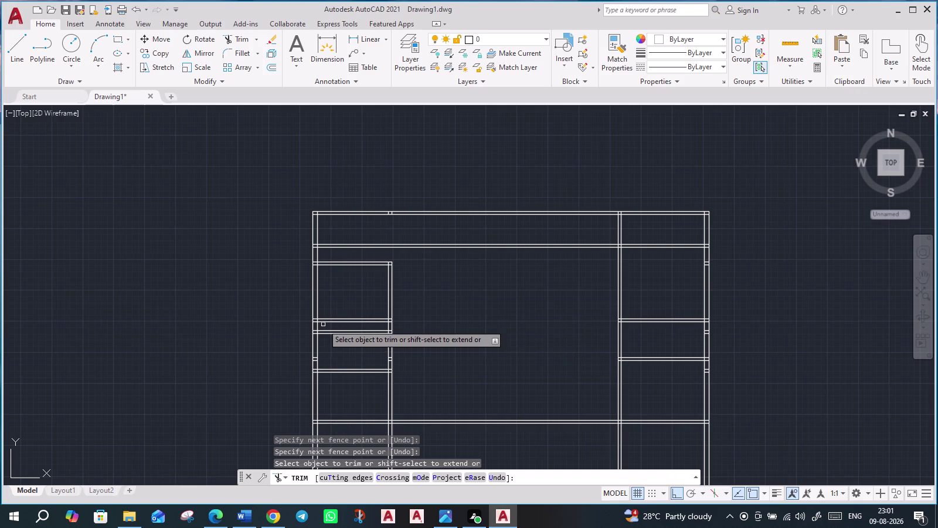
scroll(up, 3)
click(343, 341)
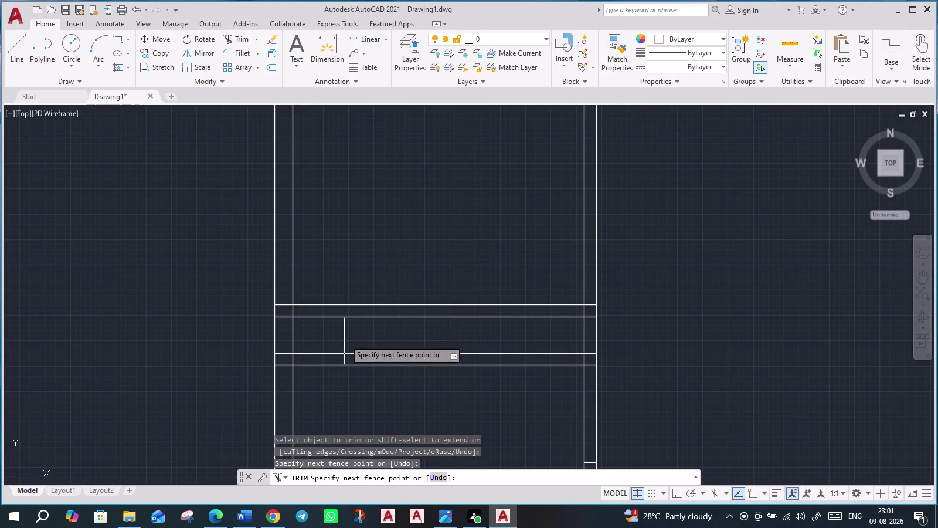
click(358, 295)
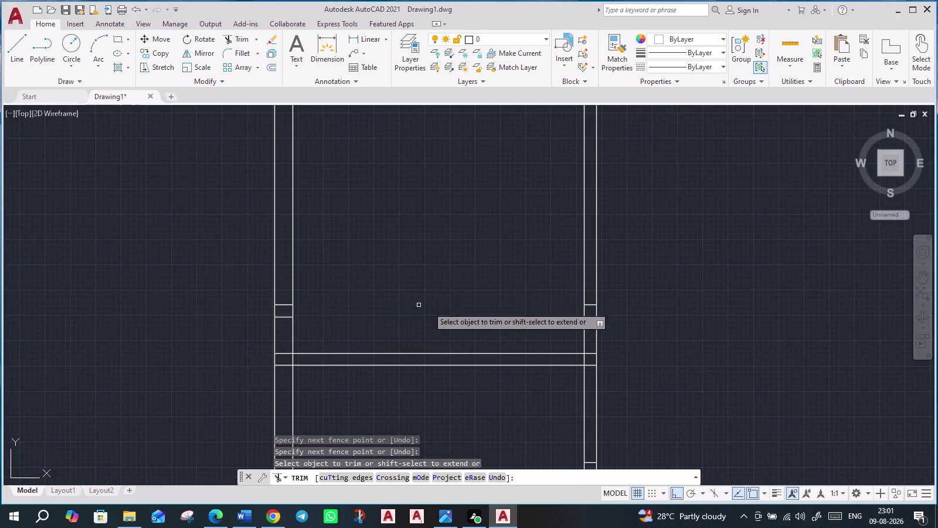
scroll(down, 3)
scroll(down, 3)
Trim the leftover overlapping wall lines in the right room.
middle_drag(656, 357, 568, 332)
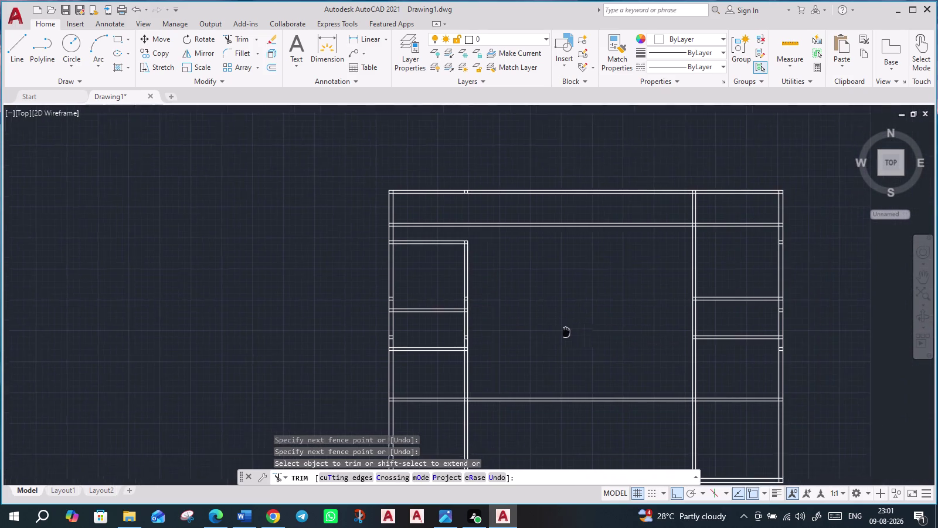
middle_drag(568, 332, 550, 326)
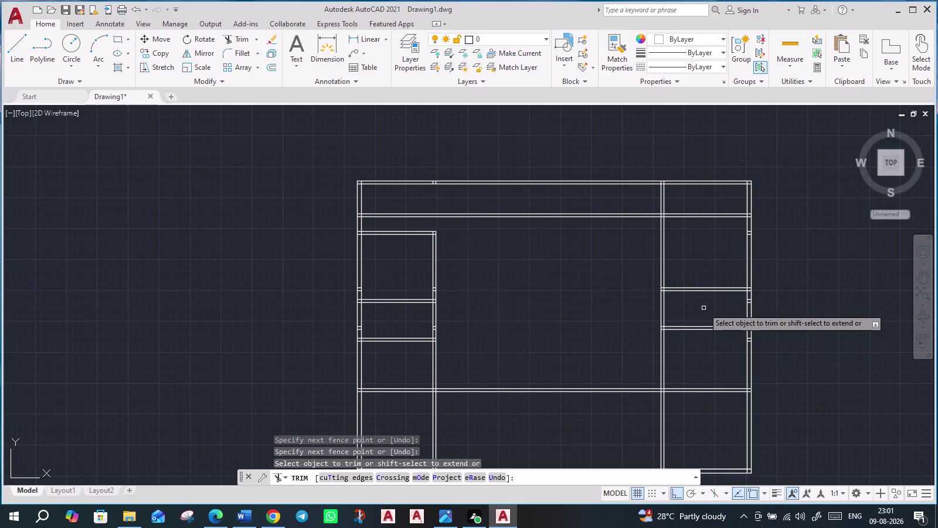
click(704, 308)
click(626, 310)
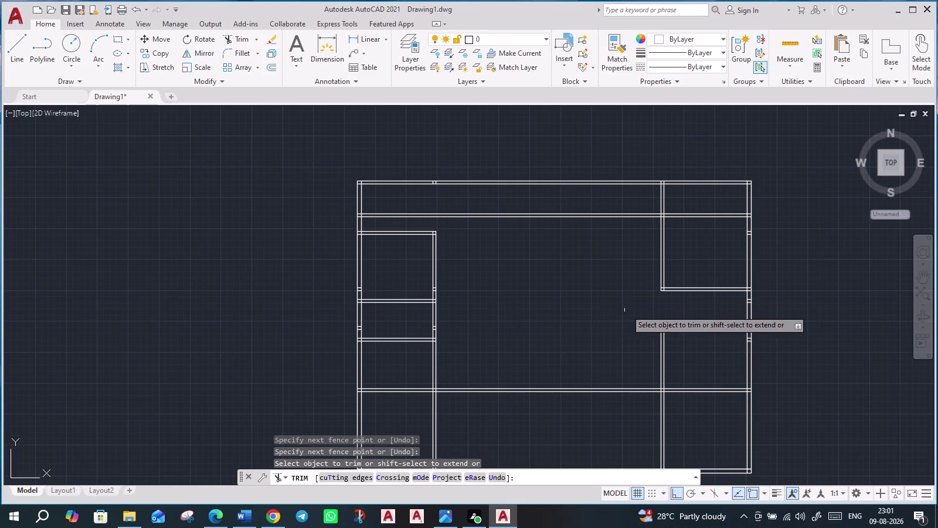
scroll(down, 3)
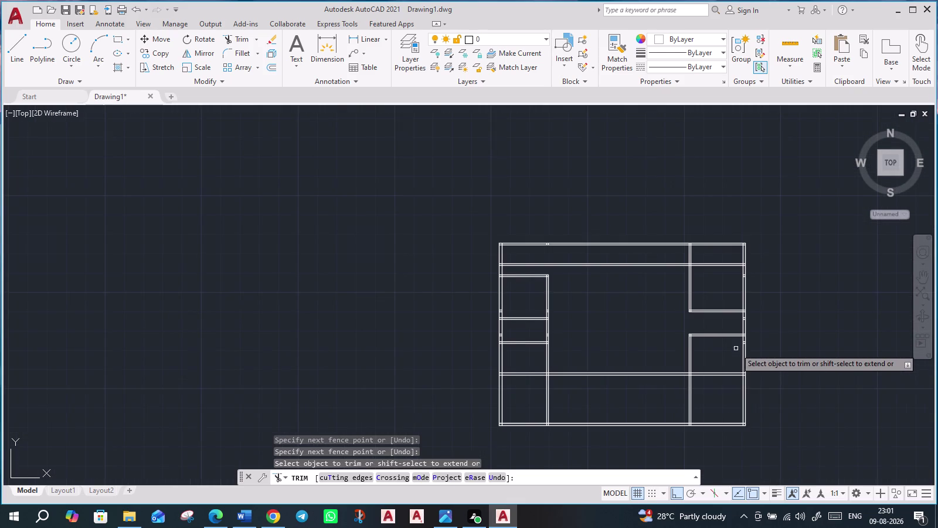
middle_drag(780, 367, 682, 343)
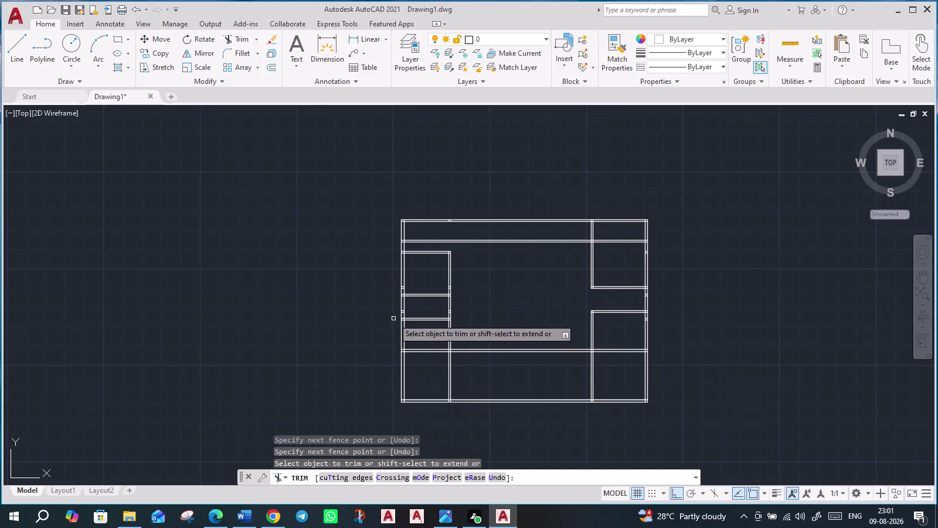
key(Escape)
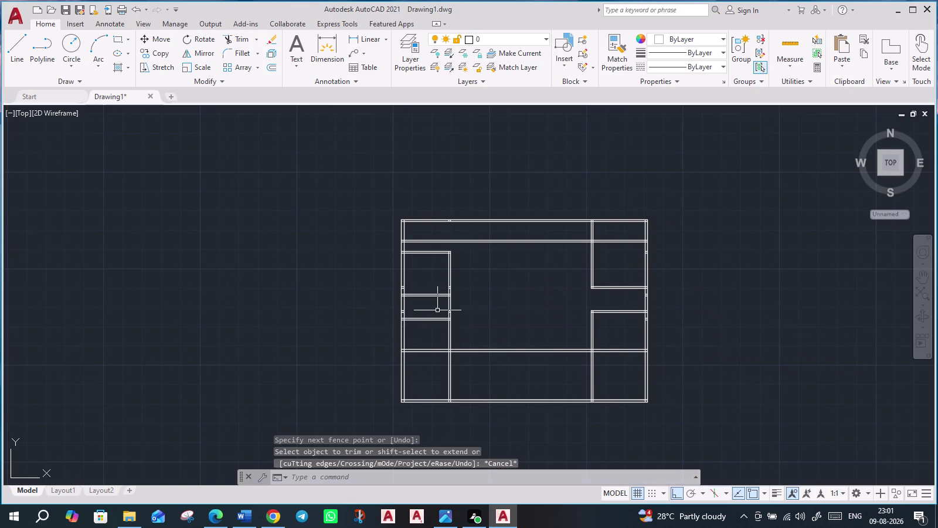
key(o)
key(Return)
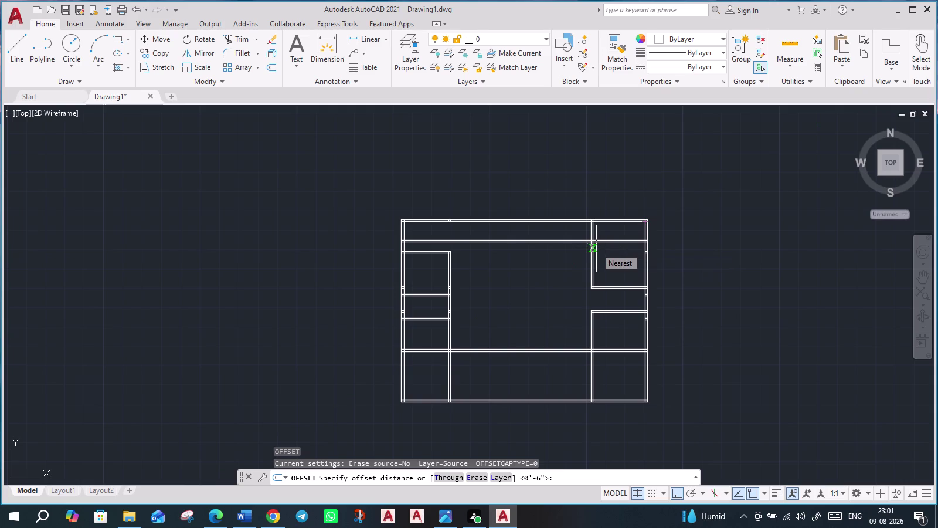
Offset the vertical wall line 5 feet to its left.
scroll(up, 3)
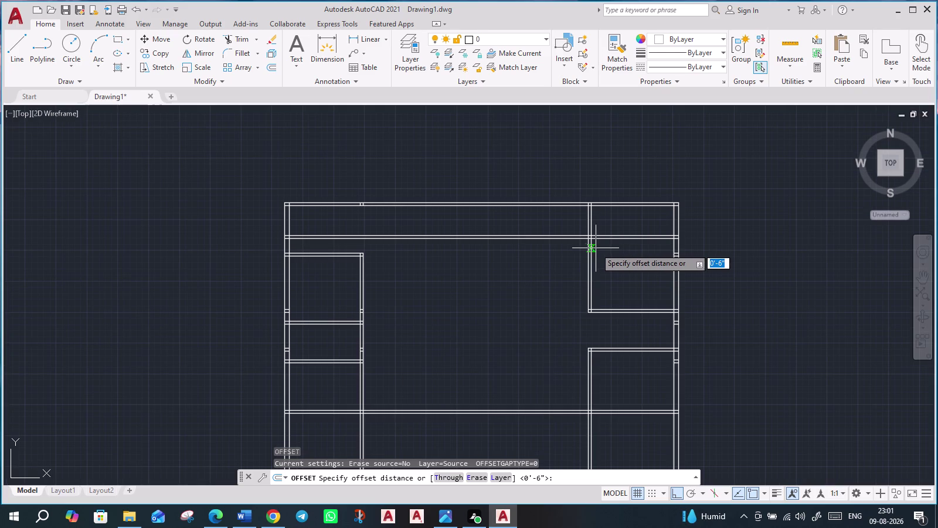
scroll(up, 3)
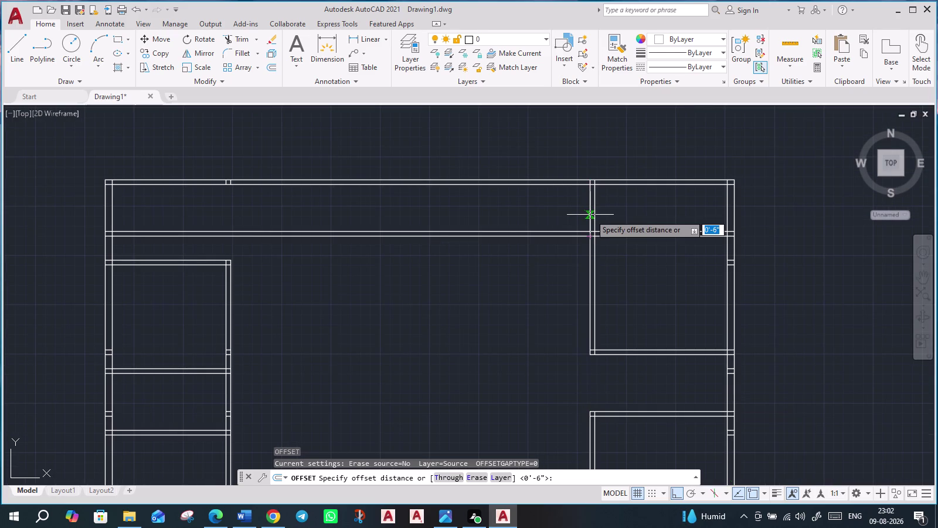
text(5)
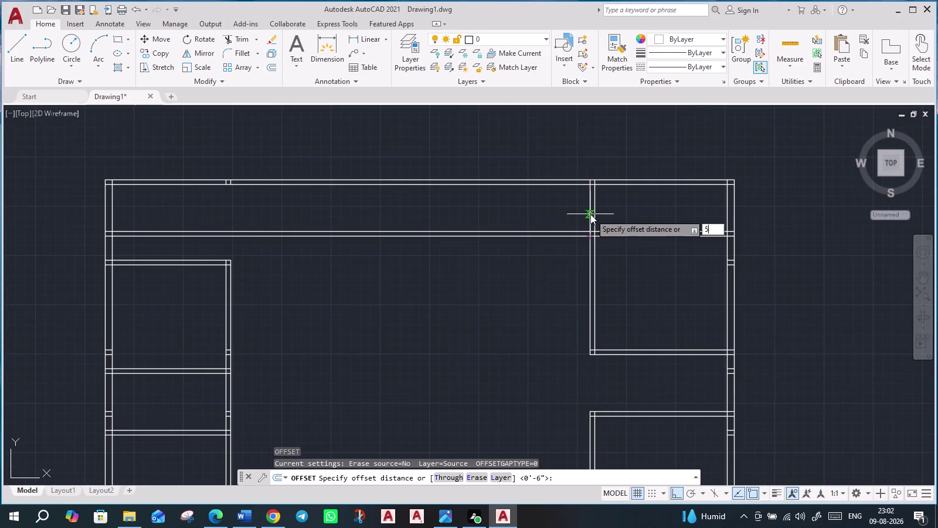
text(')
key(Return)
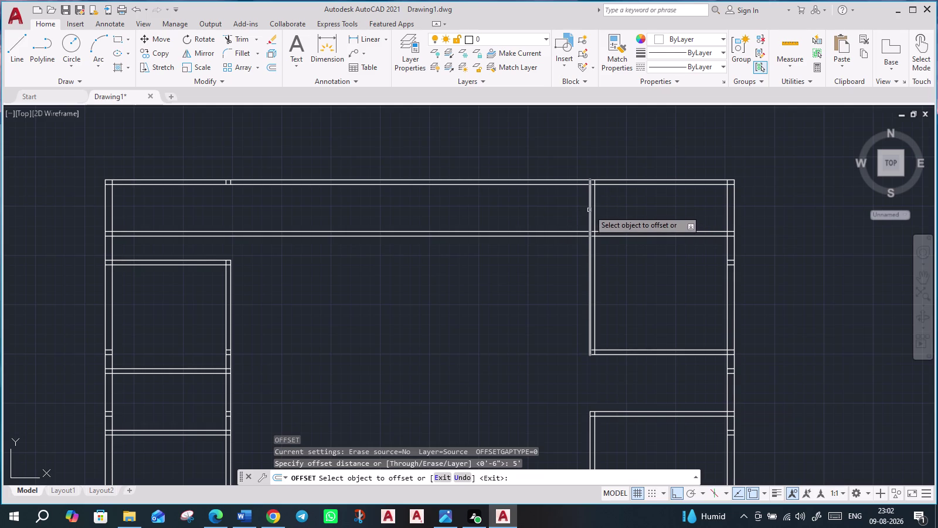
click(589, 210)
click(549, 220)
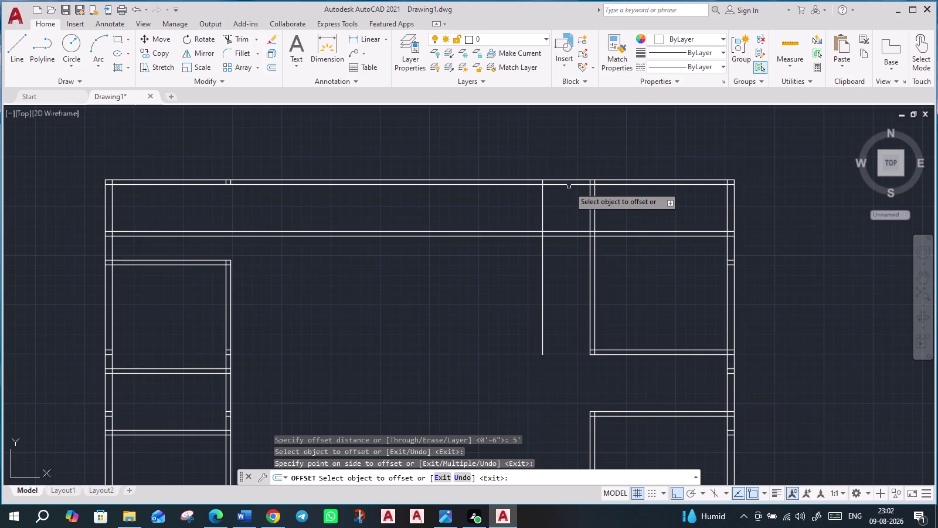
key(Escape)
Copy the top inner wall line 6 feet downward.
key(Return)
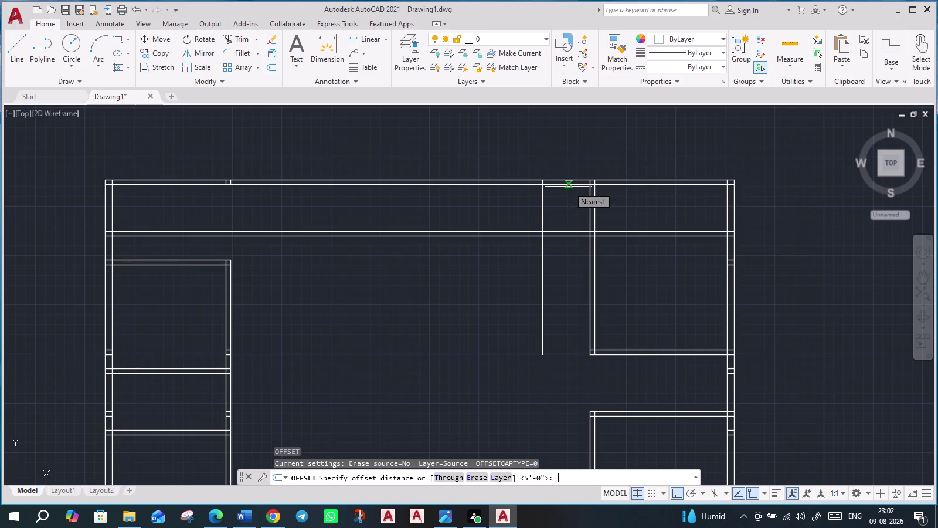
key(6)
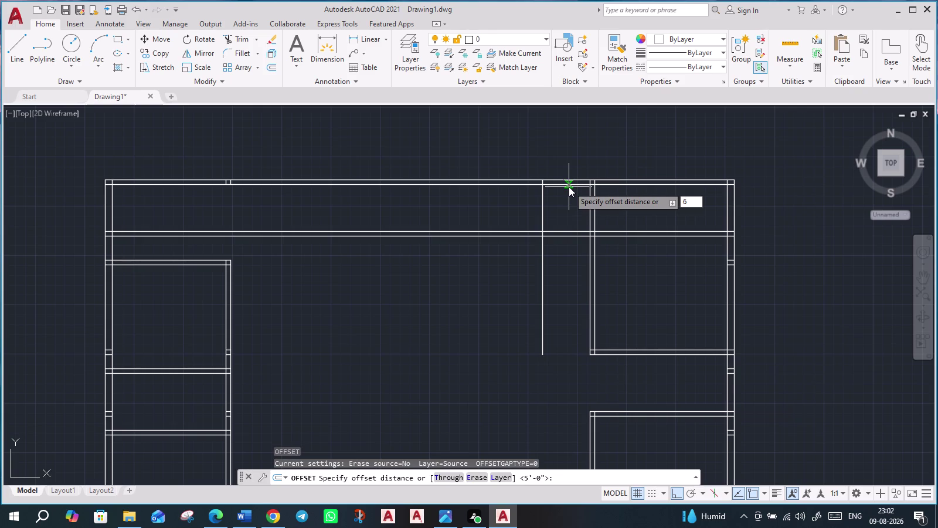
key(apostrophe)
key(Return)
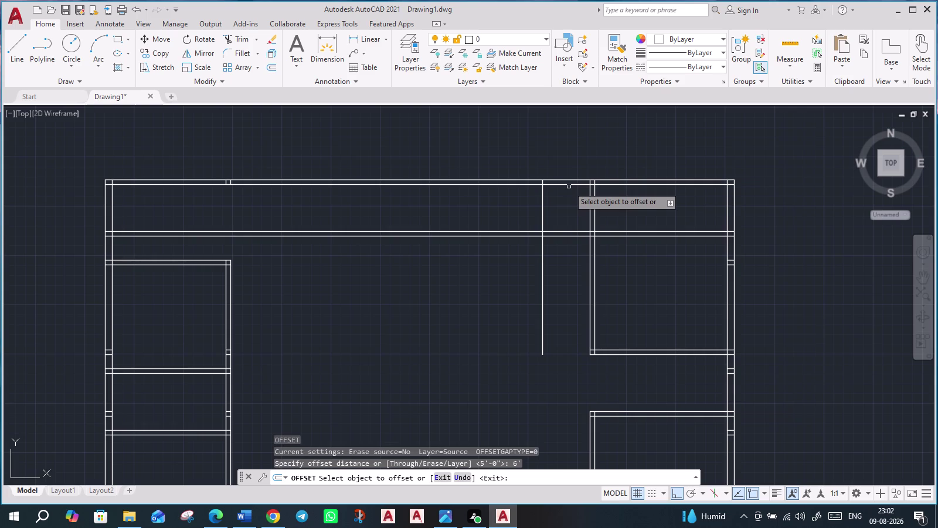
click(568, 183)
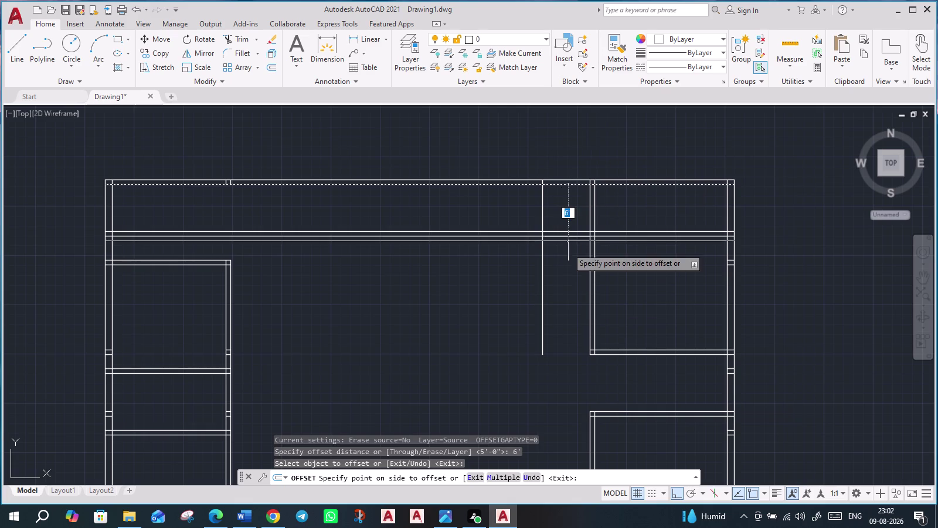
click(565, 270)
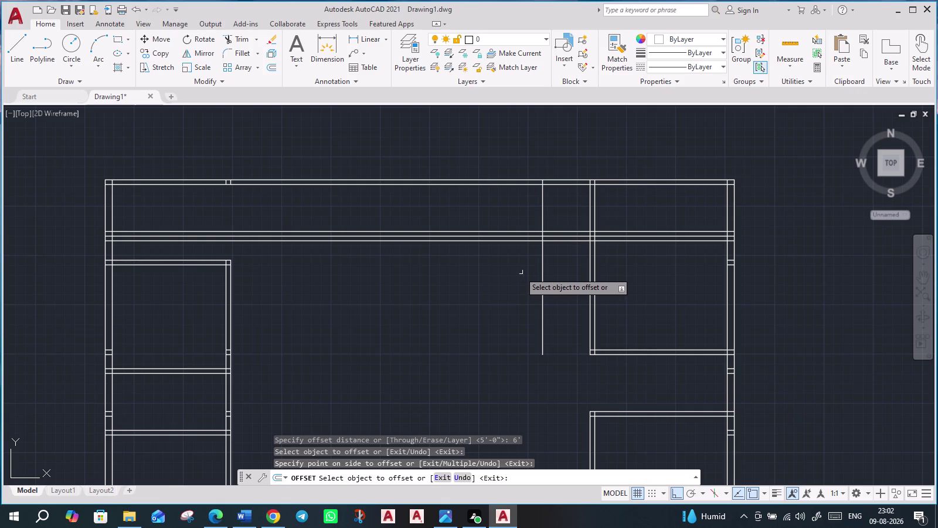
click(241, 45)
click(353, 276)
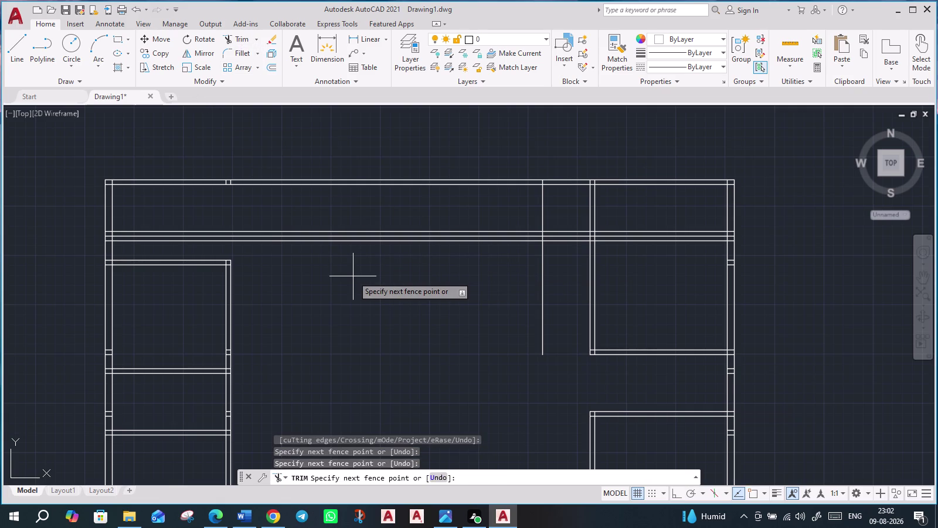
Fence-trim the long horizontal lines and remove three leftover segments by the short wall.
click(360, 215)
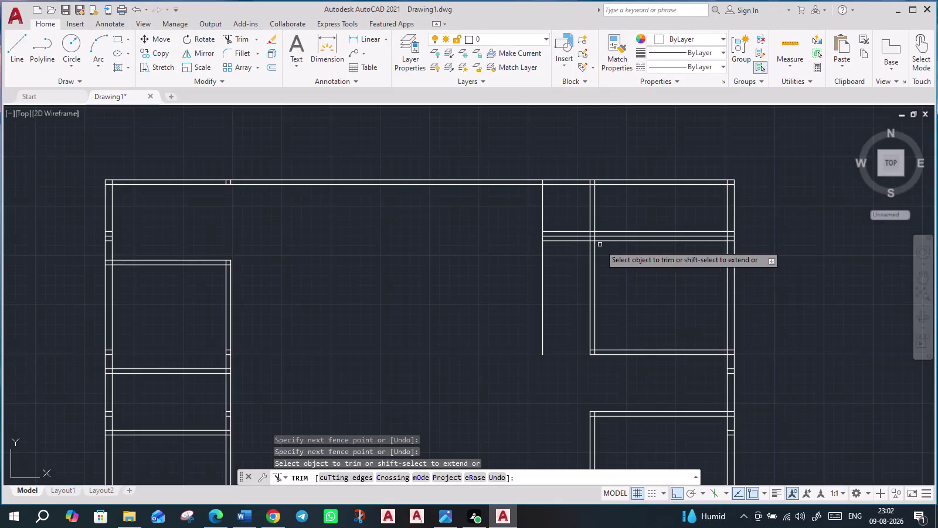
scroll(up, 3)
click(508, 217)
click(507, 170)
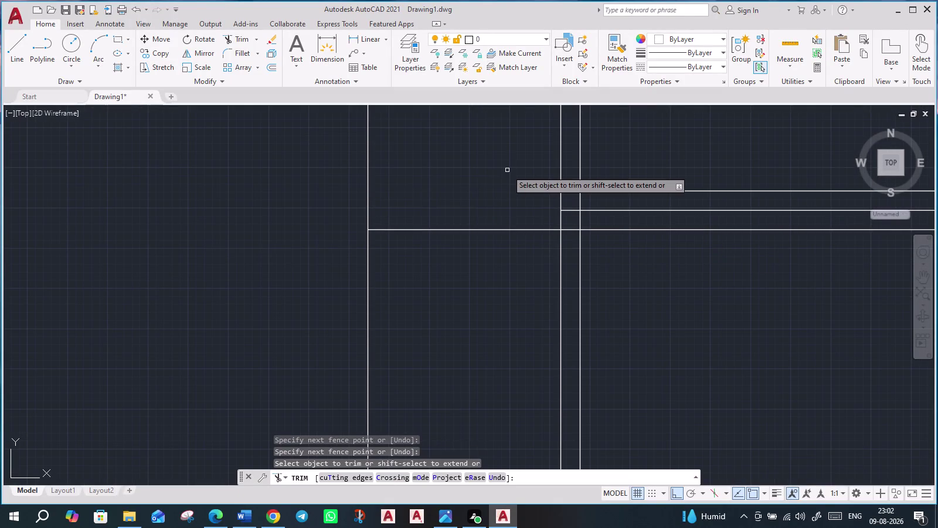
scroll(down, 3)
scroll(down, 3)
scroll(up, 3)
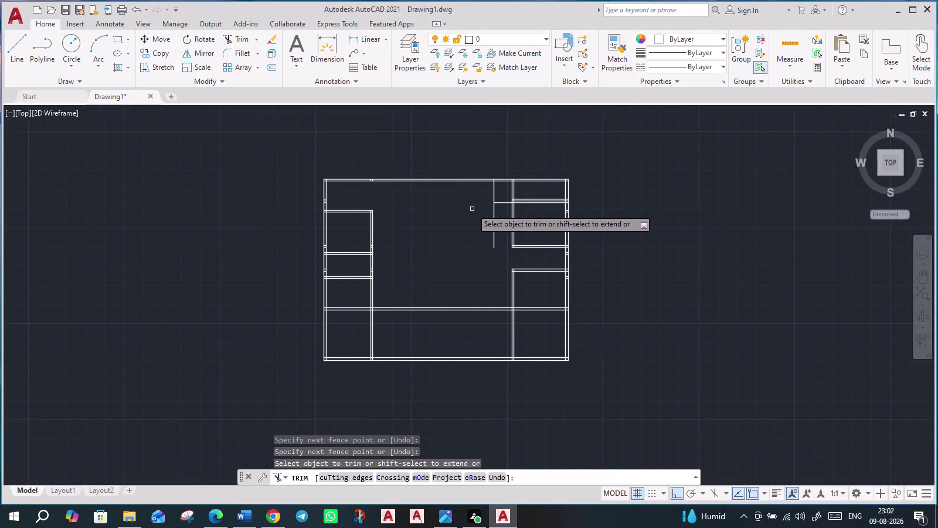
scroll(up, 3)
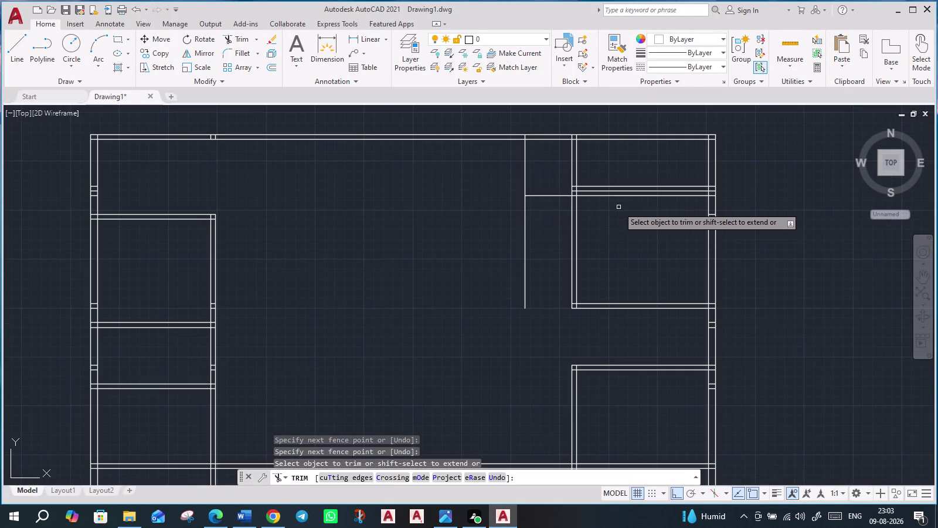
scroll(up, 3)
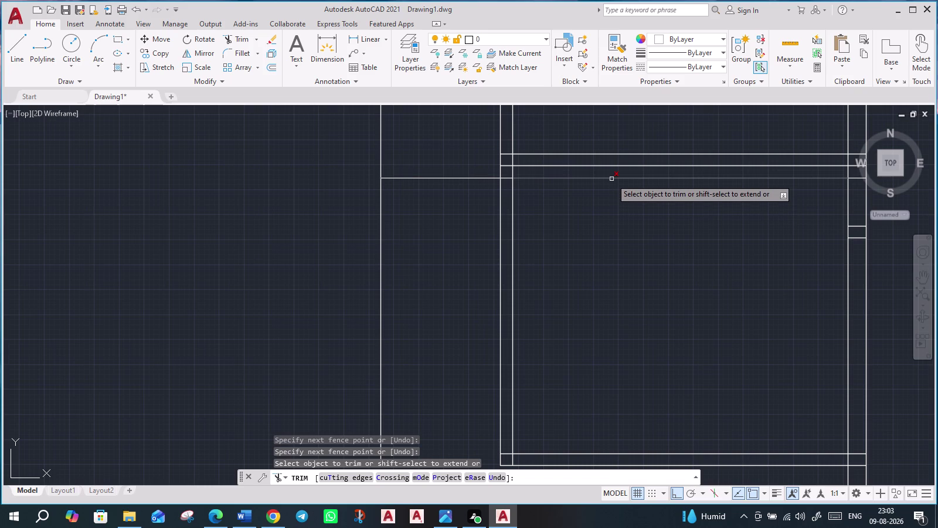
click(612, 179)
scroll(down, 3)
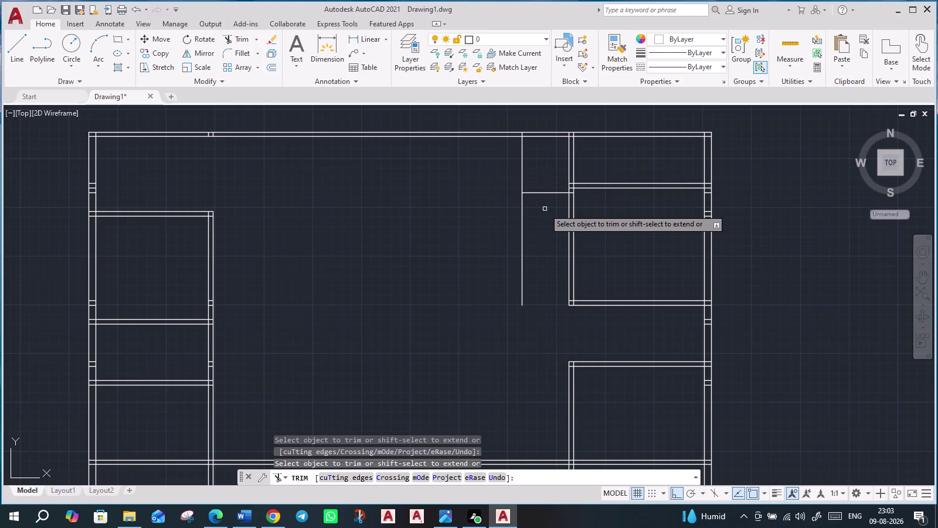
End trimming and start a new OFFSET.
key(Escape)
key(o)
key(Return)
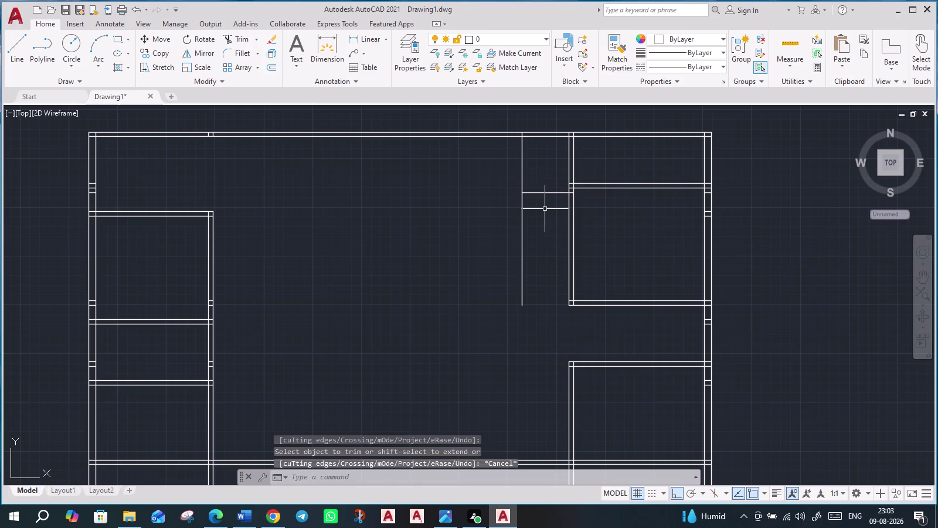
Offset the new vertical interior line 6" to the left.
key(6)
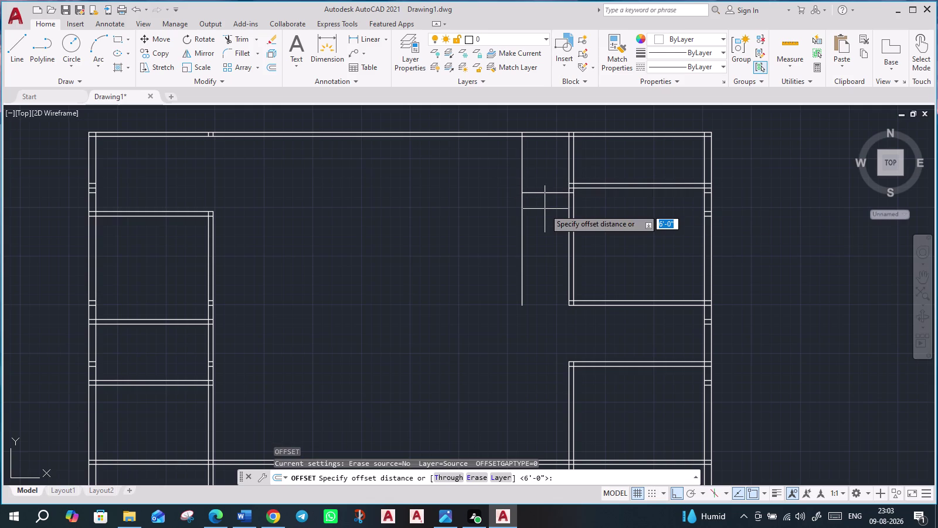
key(shift+quotedbl)
key(Return)
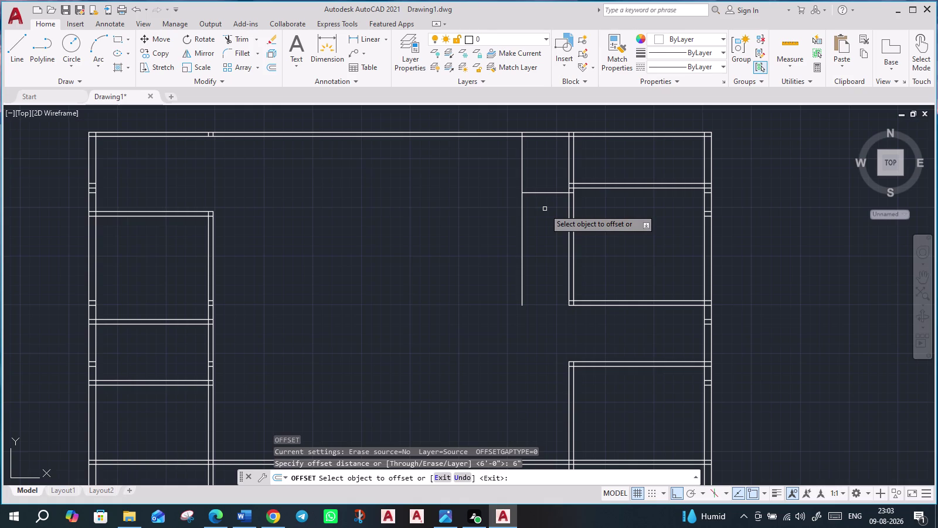
click(522, 171)
click(498, 179)
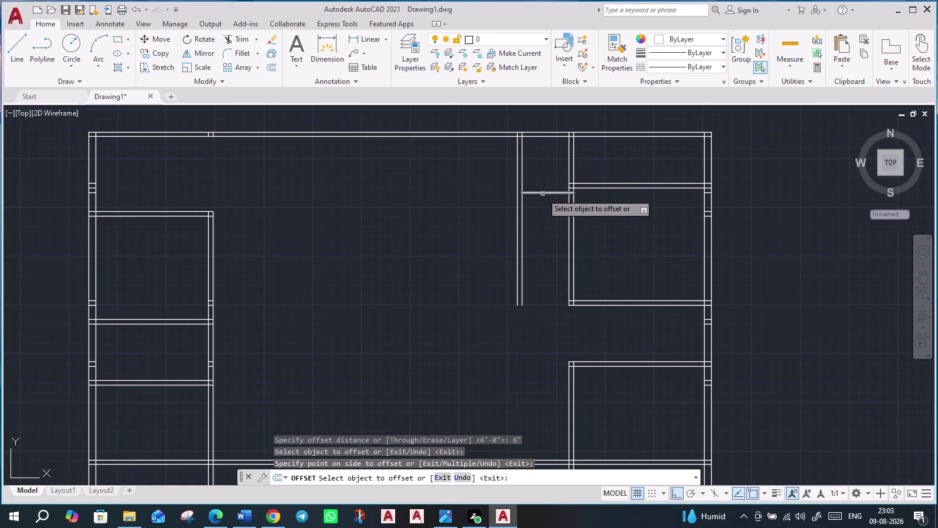
Offset the short horizontal line 6" downward and finish offsetting.
click(543, 194)
click(541, 209)
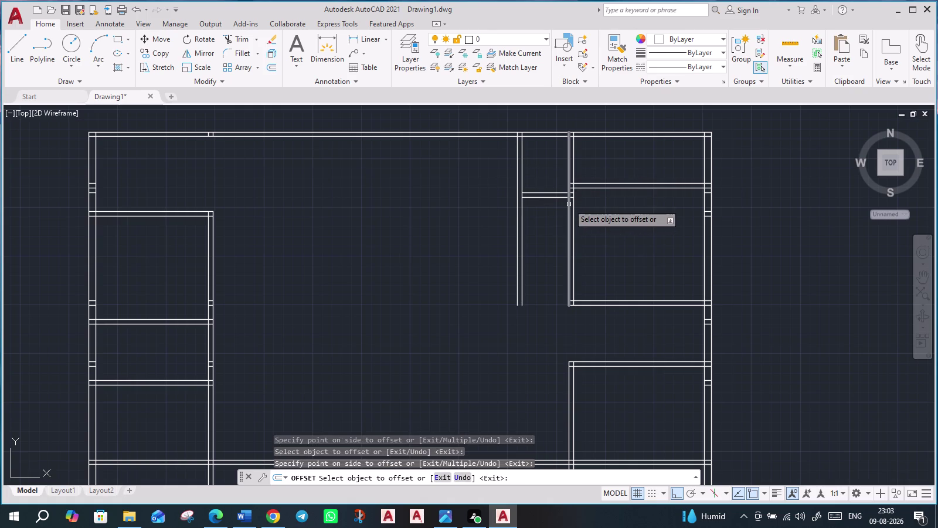
scroll(down, 3)
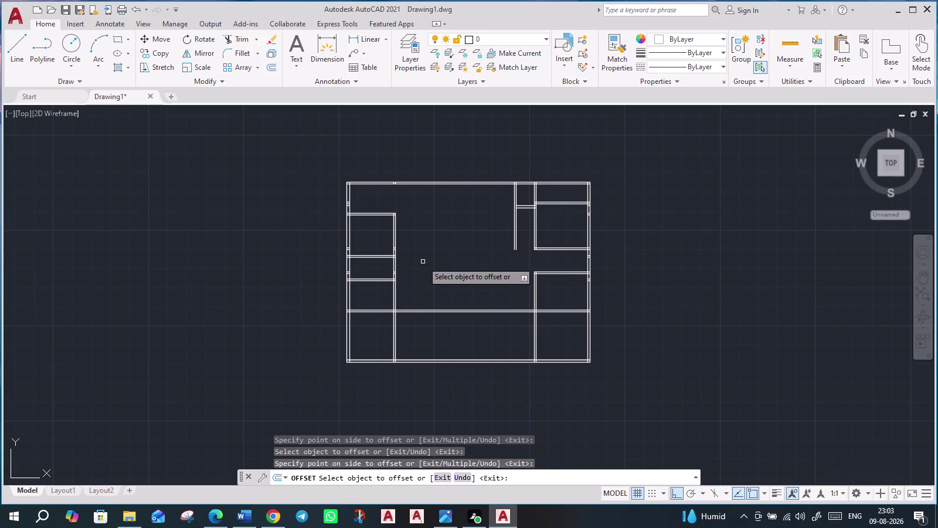
scroll(down, 3)
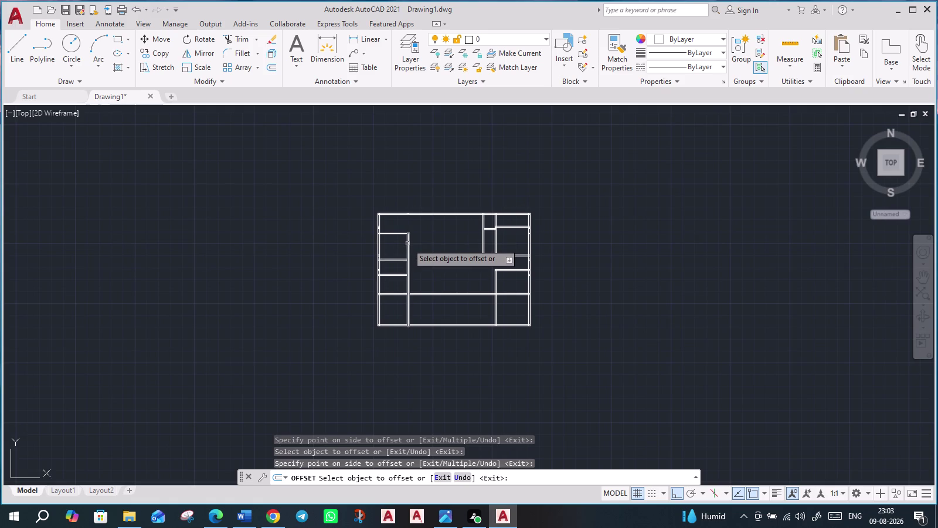
scroll(up, 3)
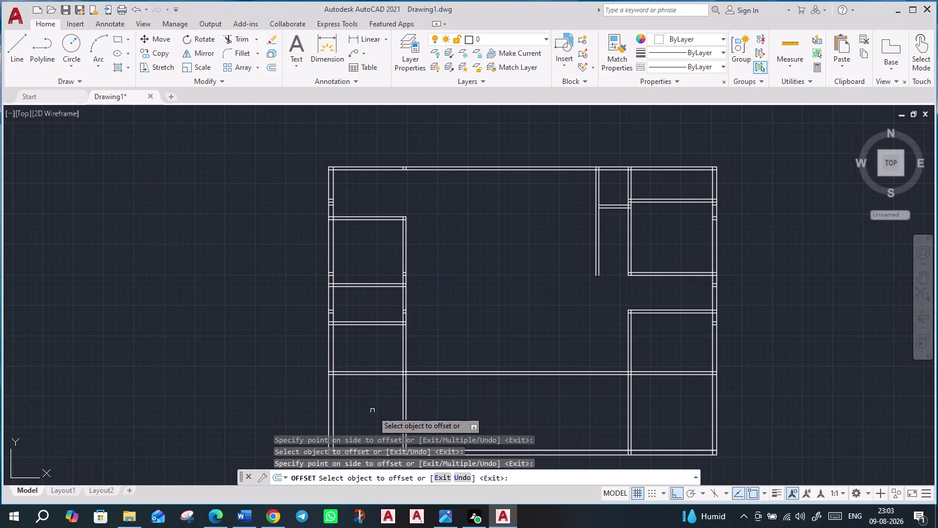
scroll(down, 3)
middle_drag(482, 408, 474, 404)
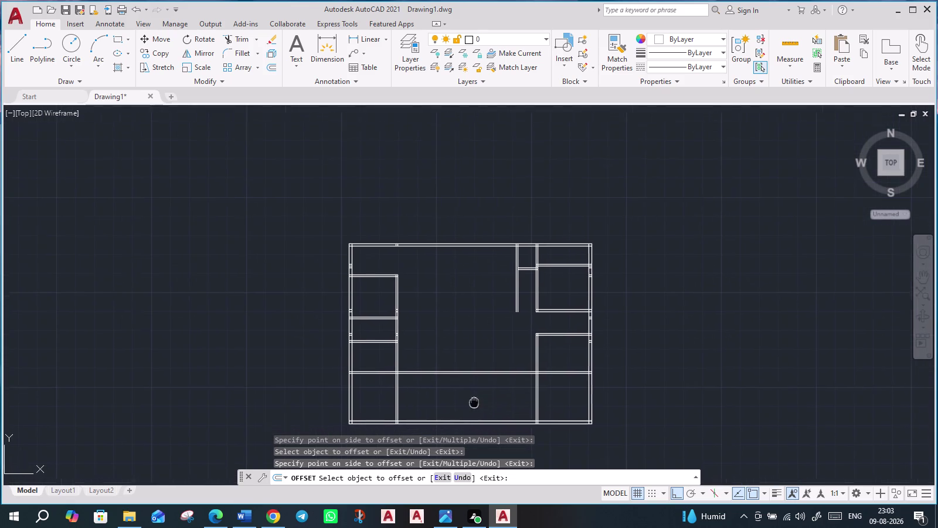
middle_drag(475, 403, 409, 372)
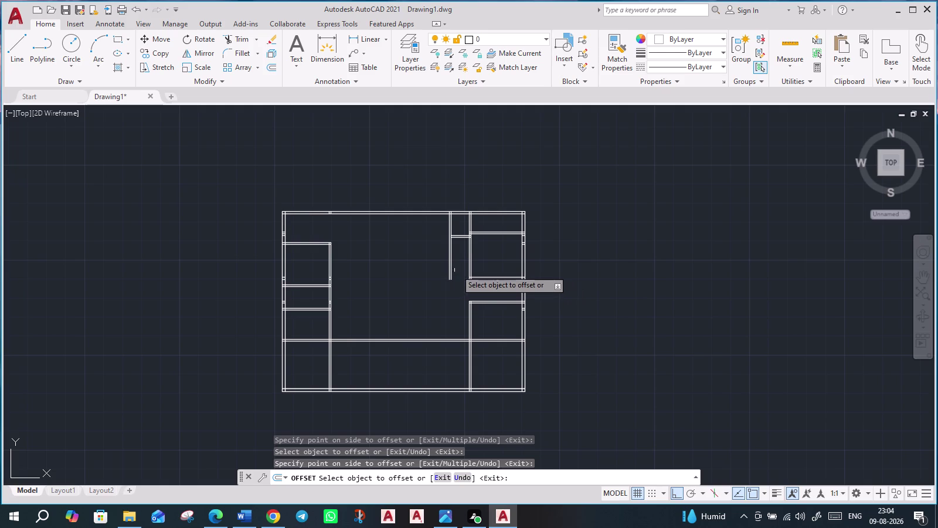
scroll(up, 3)
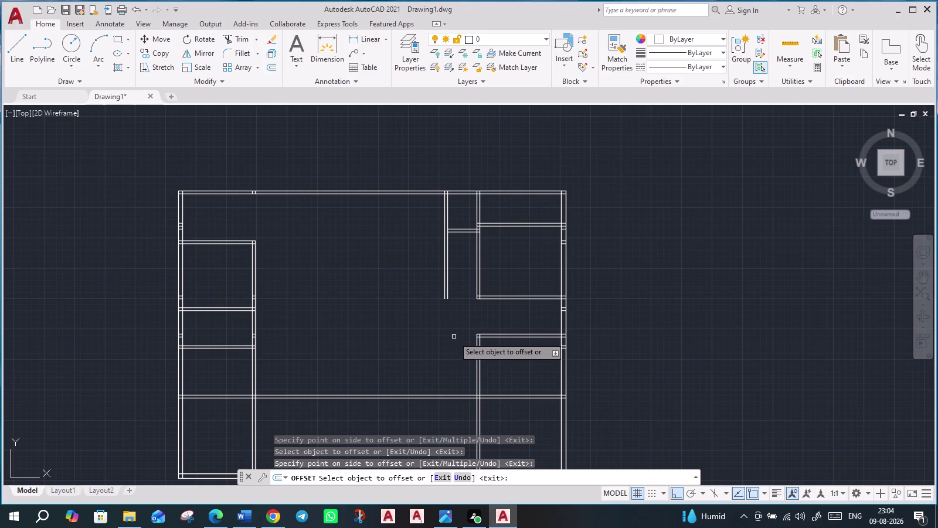
key(Escape)
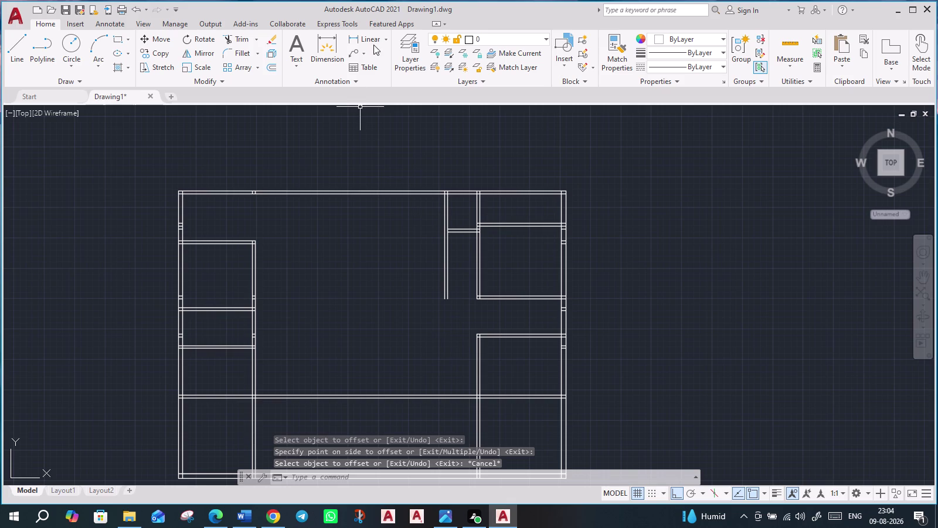
Place a trial 96.0000 linear dimension along the upper left wall.
drag(371, 35, 369, 41)
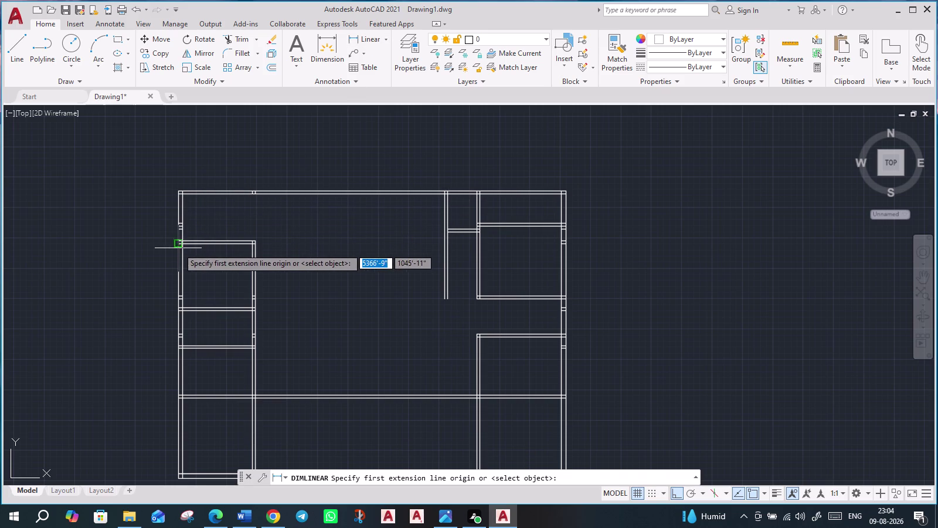
click(178, 238)
click(180, 196)
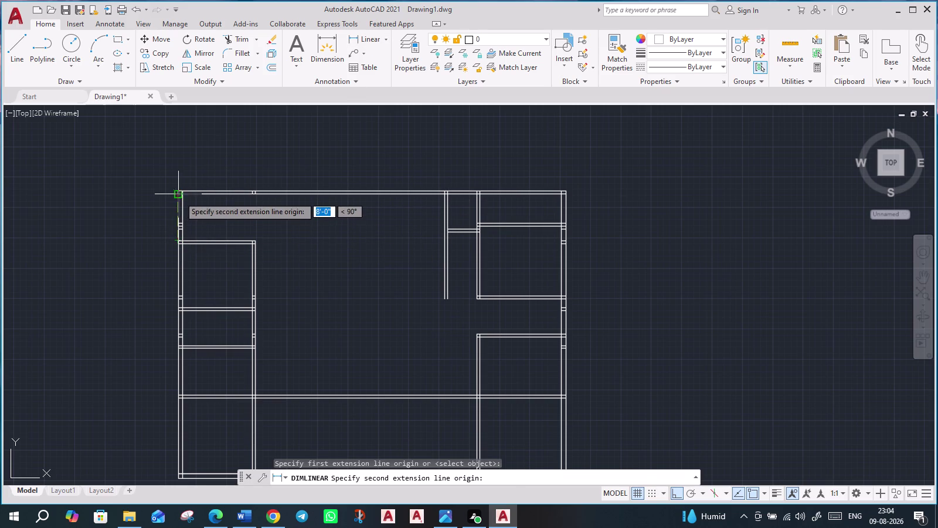
click(132, 209)
scroll(up, 3)
scroll(up, 3)
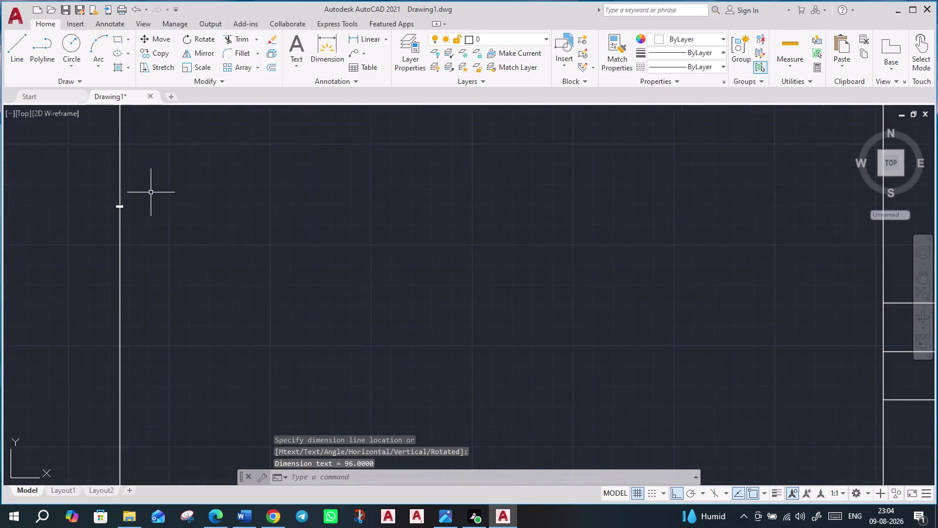
scroll(up, 3)
scroll(up, 3)
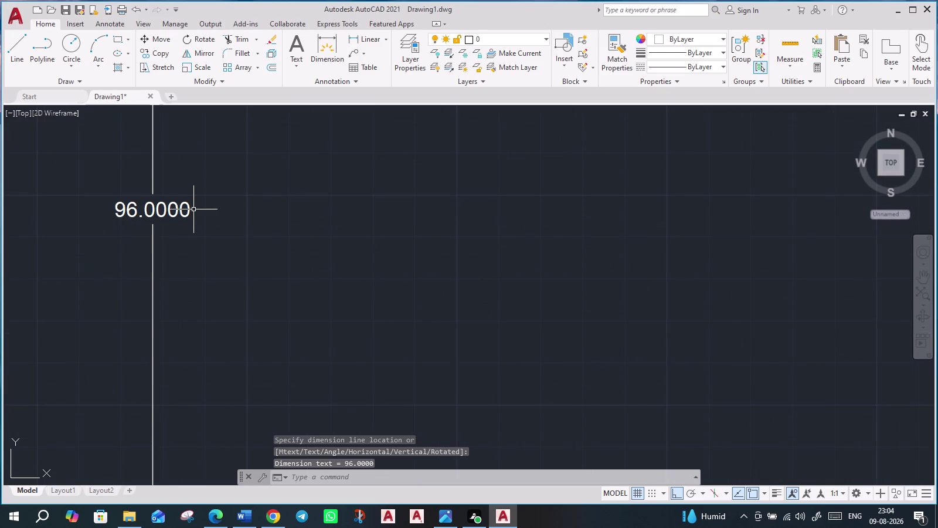
scroll(down, 3)
scroll(down, 3)
scroll(down, 3)
scroll(down, 3)
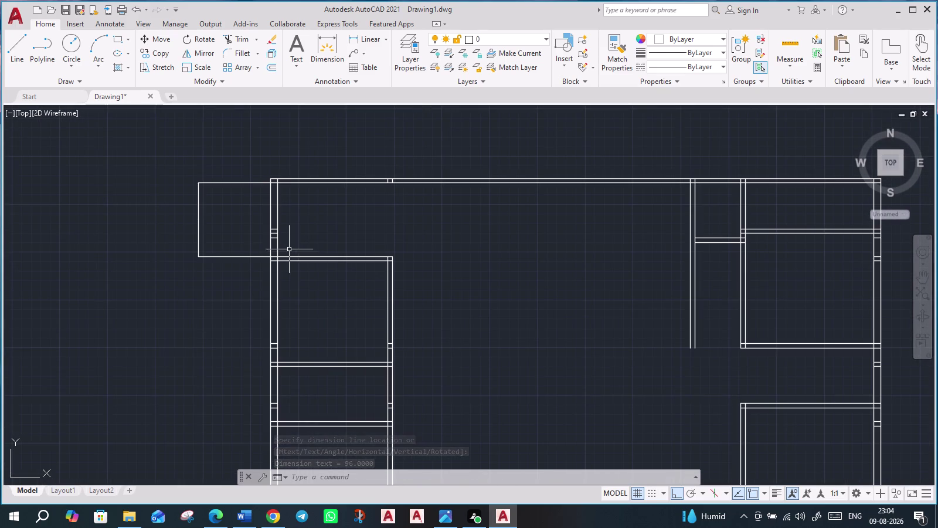
Cancel the dimension and open the Dimension Style Manager with D.
key(Escape)
key(d)
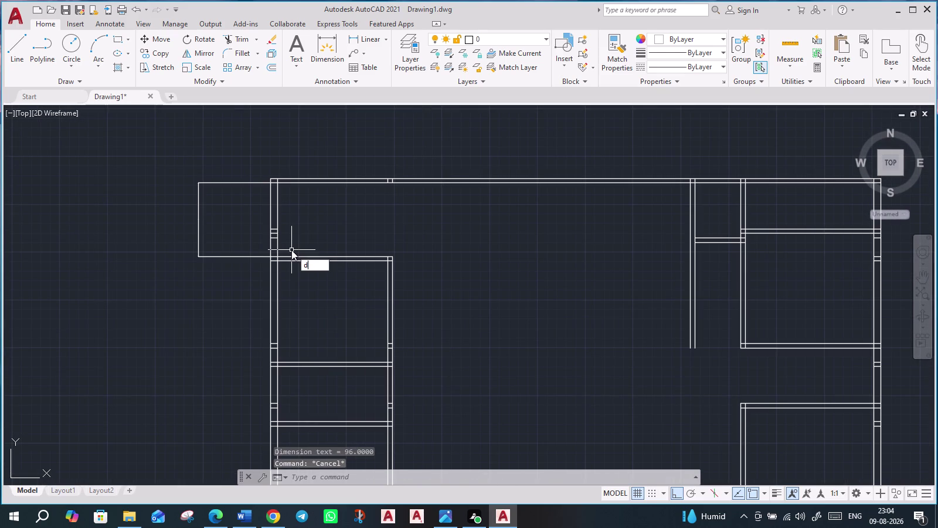
key(Return)
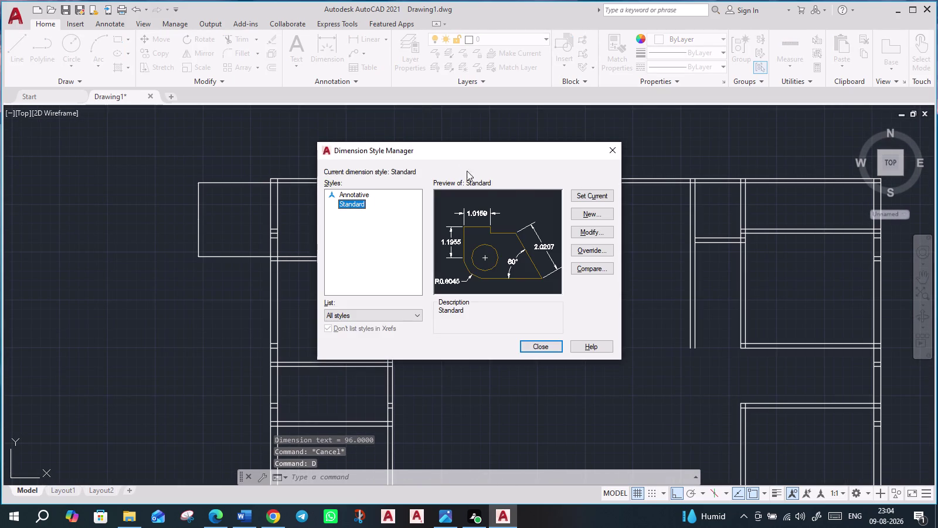
Set the Standard style's primary units to Engineering with 0'-0" precision.
click(585, 230)
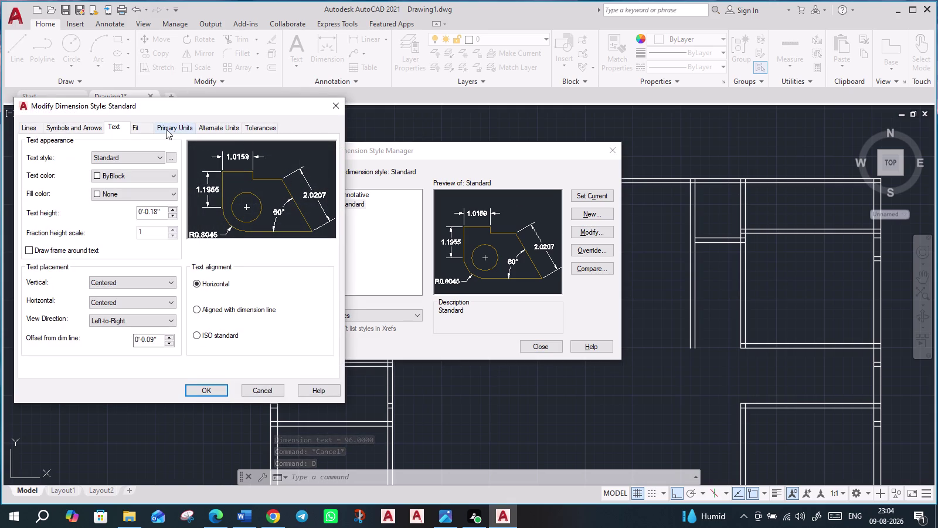
click(166, 129)
click(141, 152)
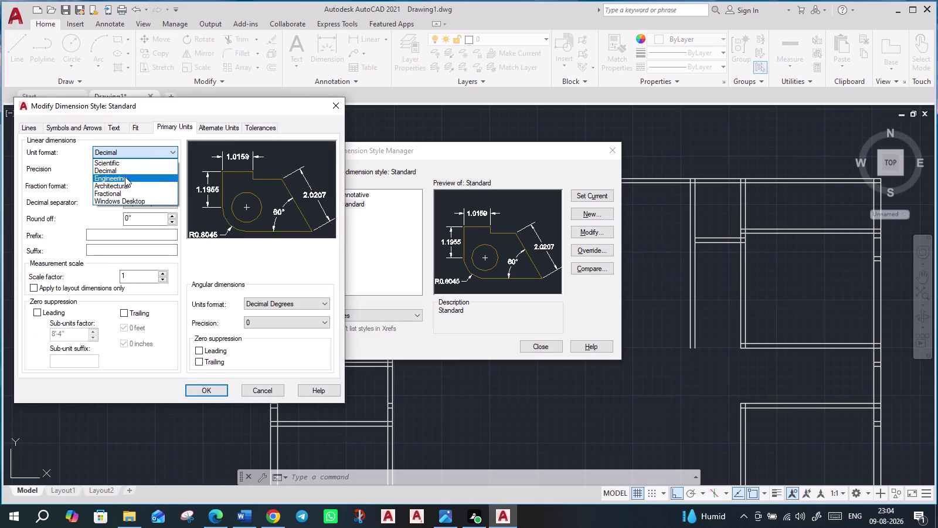
click(124, 177)
click(131, 164)
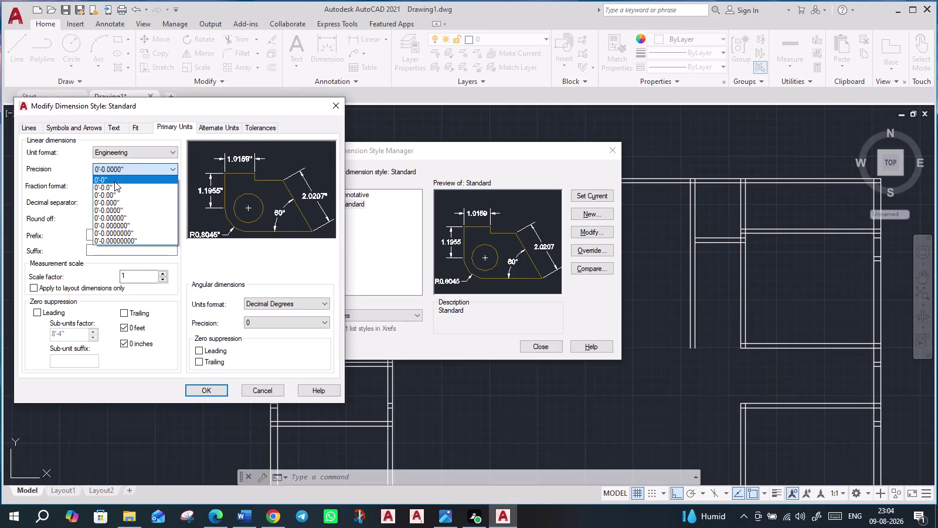
click(114, 181)
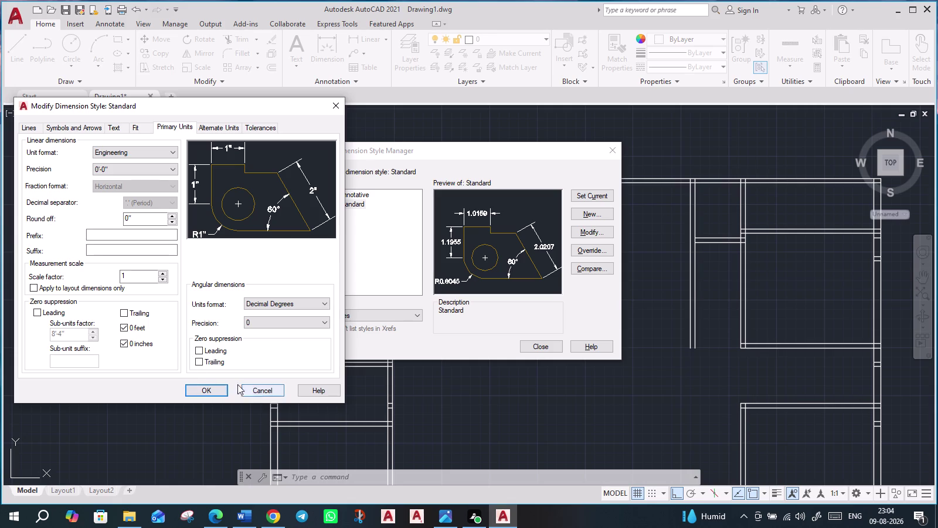
click(208, 388)
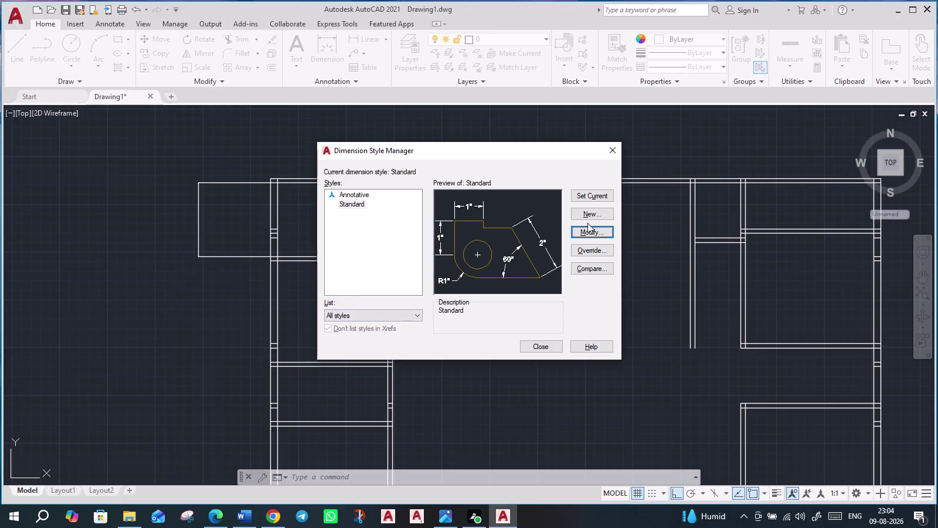
Close the Dimension Style Manager and bring the floor plan back into view.
click(589, 192)
click(553, 345)
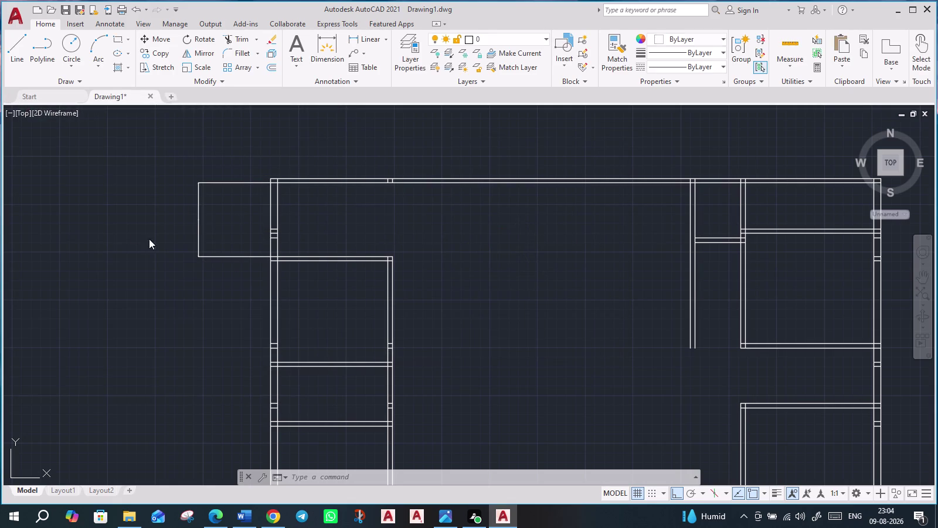
scroll(up, 3)
scroll(up, 3)
scroll(up, 3)
scroll(up, 3)
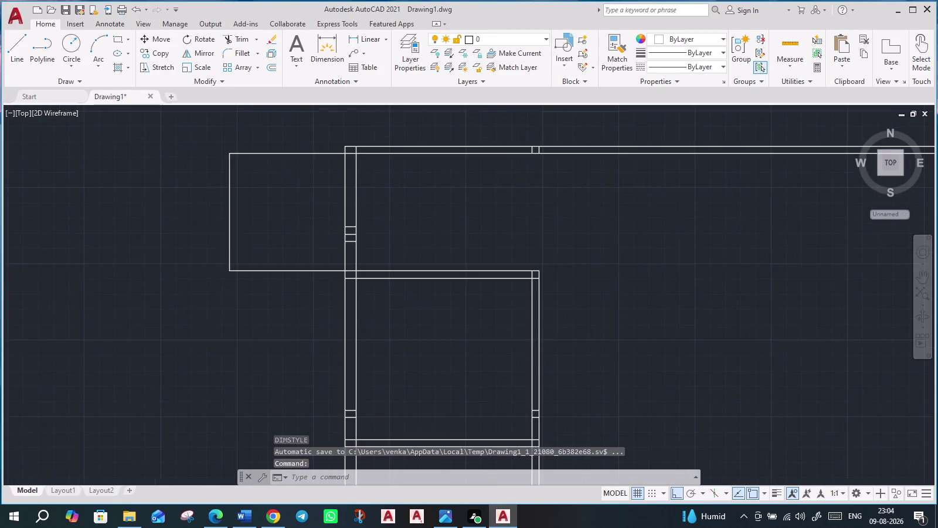
scroll(up, 3)
scroll(up, 3)
scroll(down, 3)
scroll(down, 3)
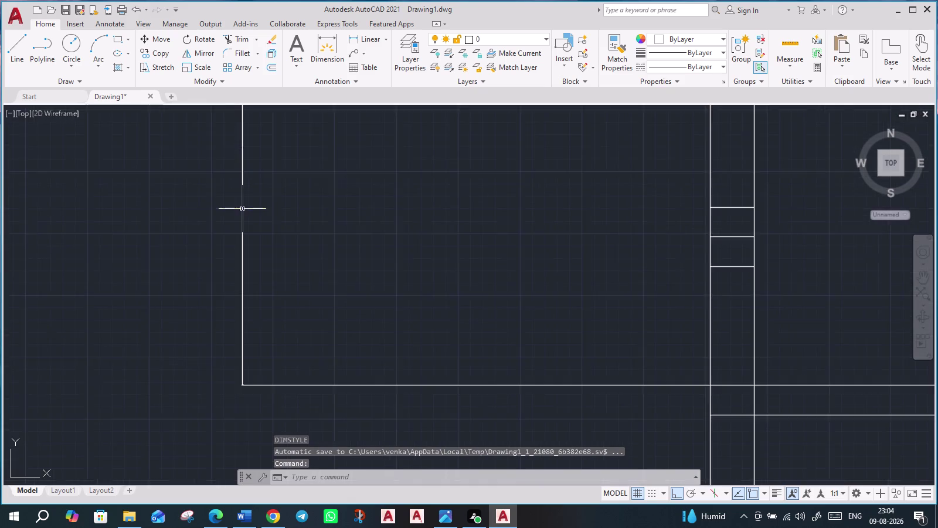
scroll(down, 3)
middle_drag(270, 165, 270, 225)
scroll(up, 3)
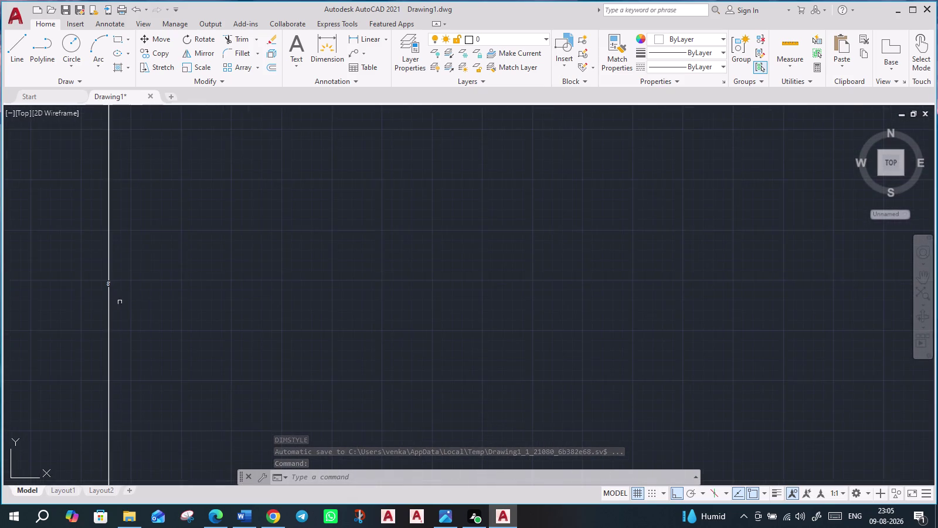
scroll(up, 3)
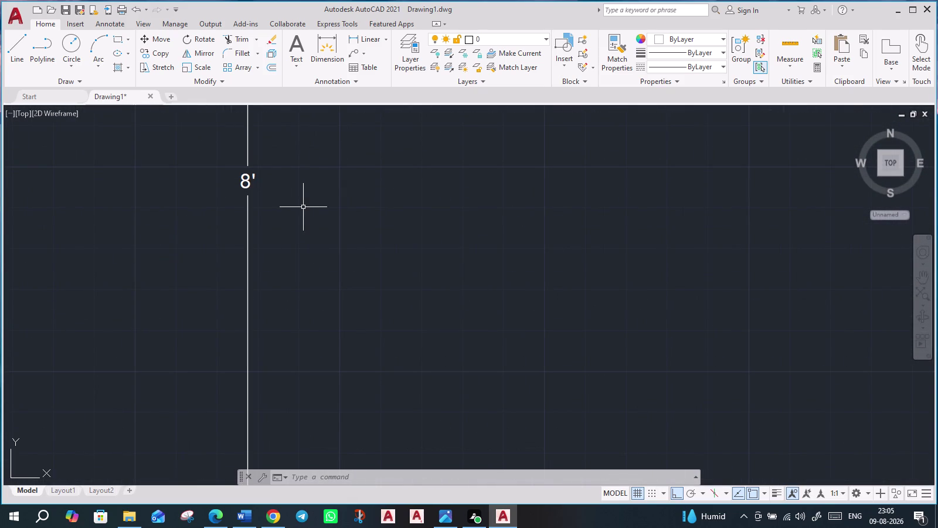
scroll(down, 3)
scroll(down, 3)
scroll(down, 3)
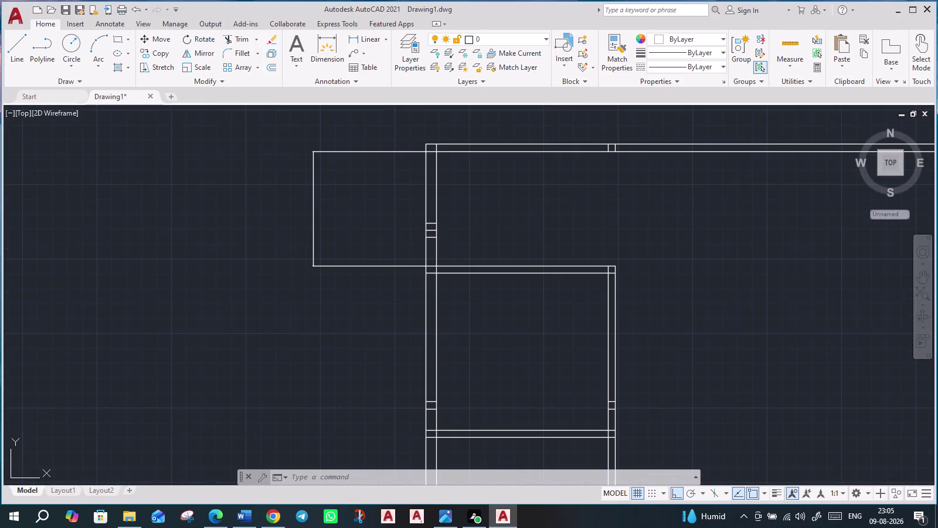
Try a fence trim across the stray left rectangle, then cancel it.
click(229, 34)
drag(360, 119, 362, 129)
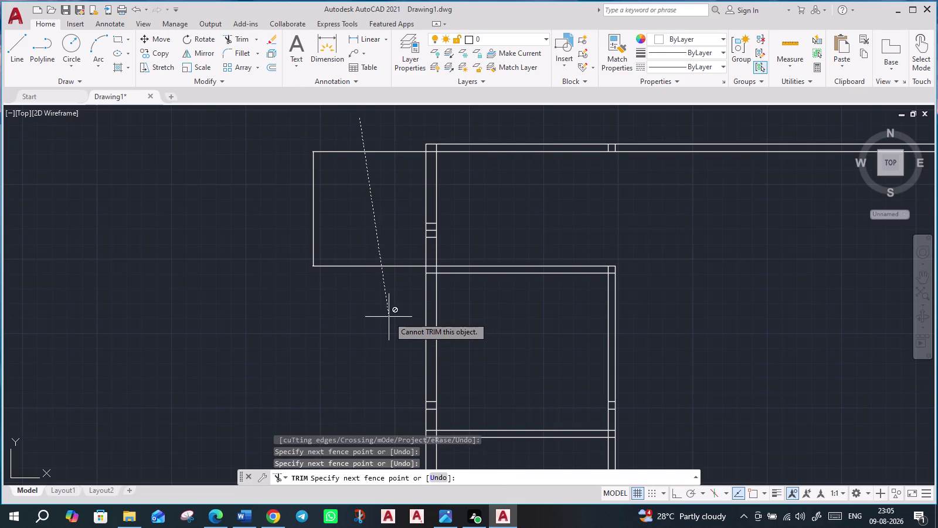
click(389, 317)
click(388, 315)
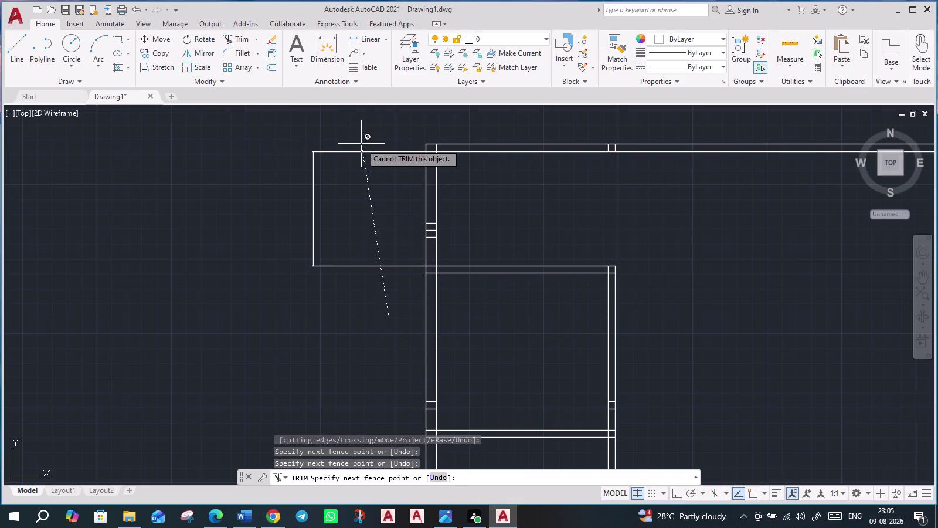
key(Escape)
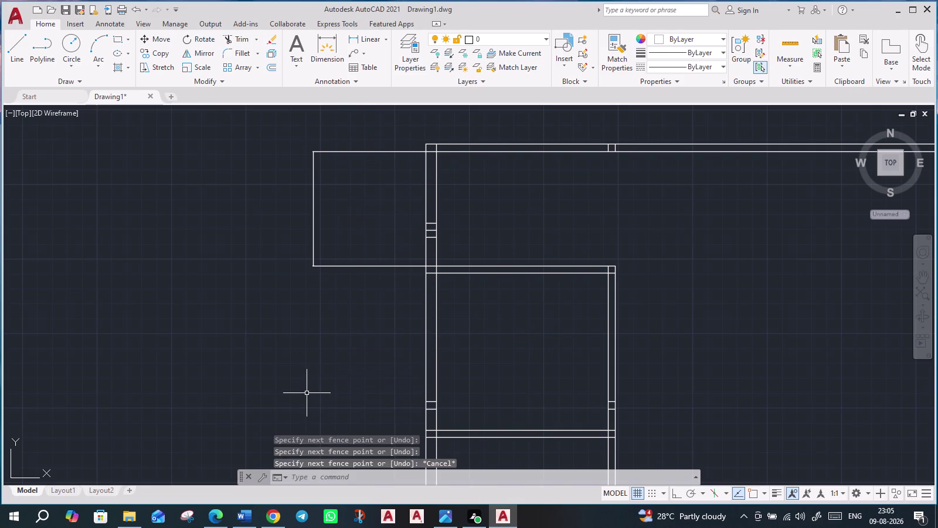
Delete the stray rectangle left of the upper-left room.
click(314, 240)
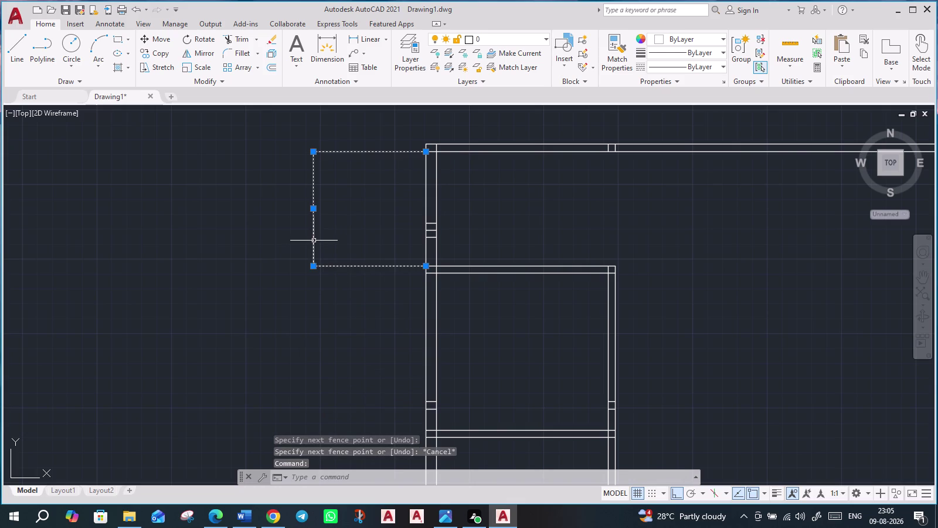
key(Delete)
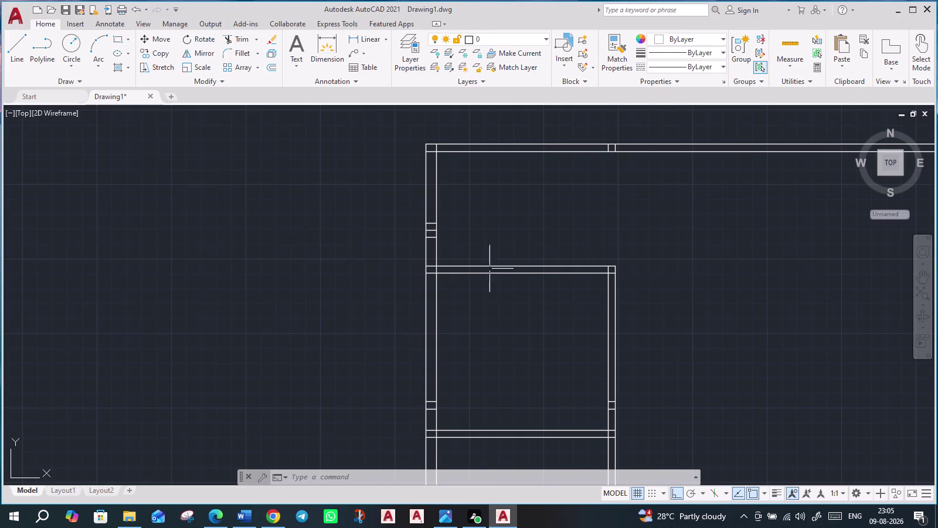
middle_drag(602, 289, 371, 323)
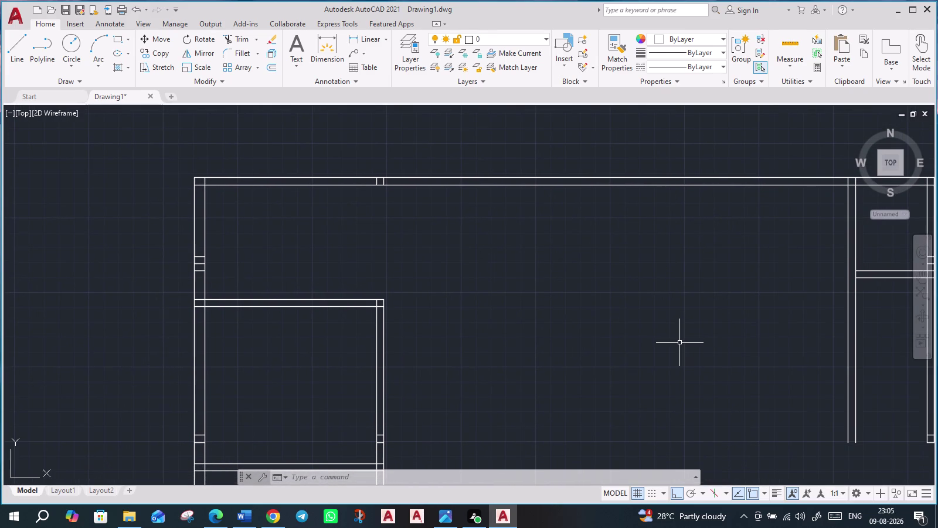
Offset the inner left wall line 18' to the right as a new interior wall.
key(o)
key(Return)
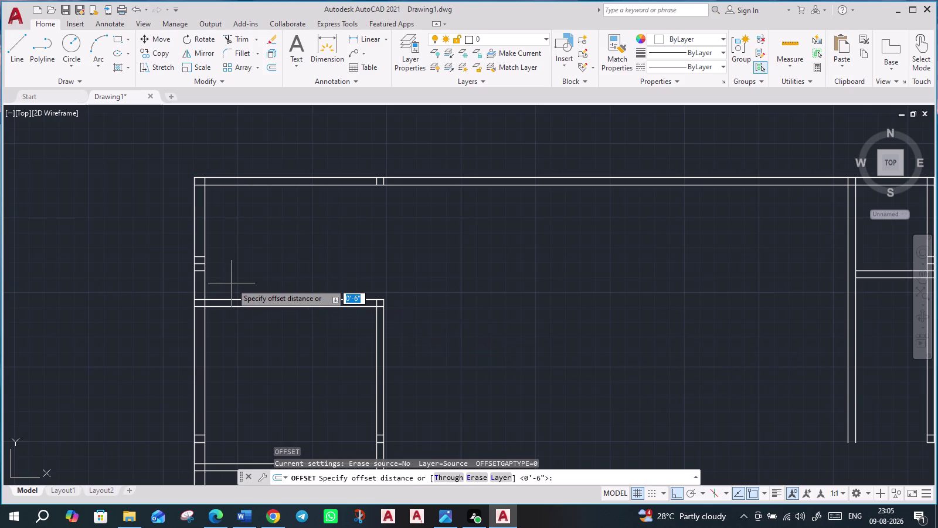
key(1)
text(8)
text(')
key(Return)
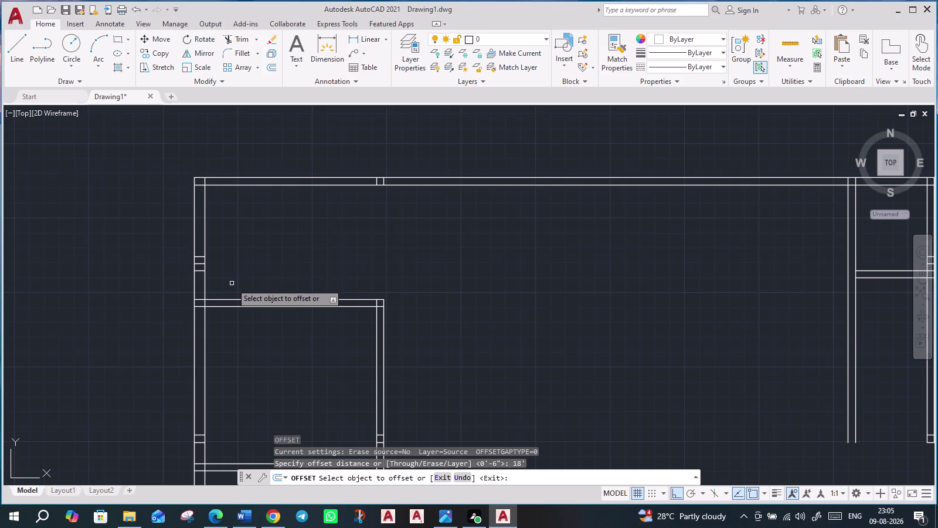
scroll(up, 3)
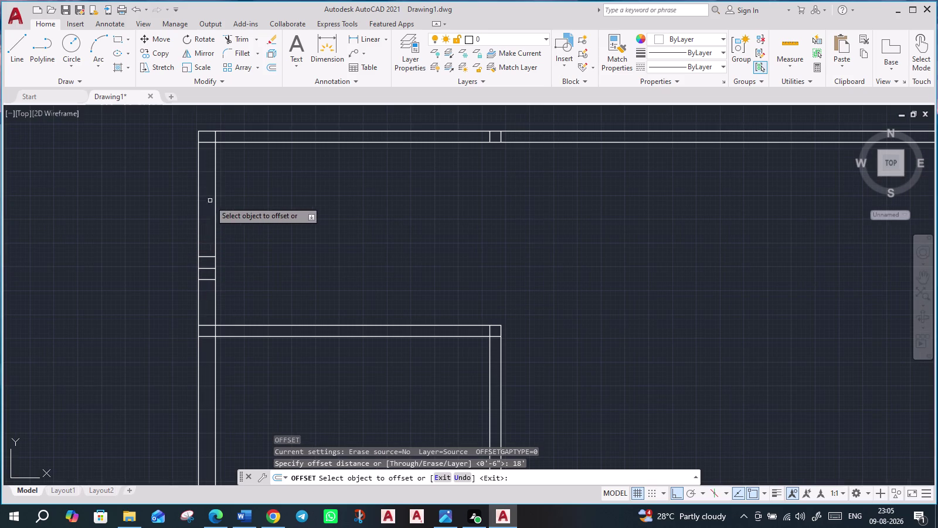
click(215, 205)
click(473, 204)
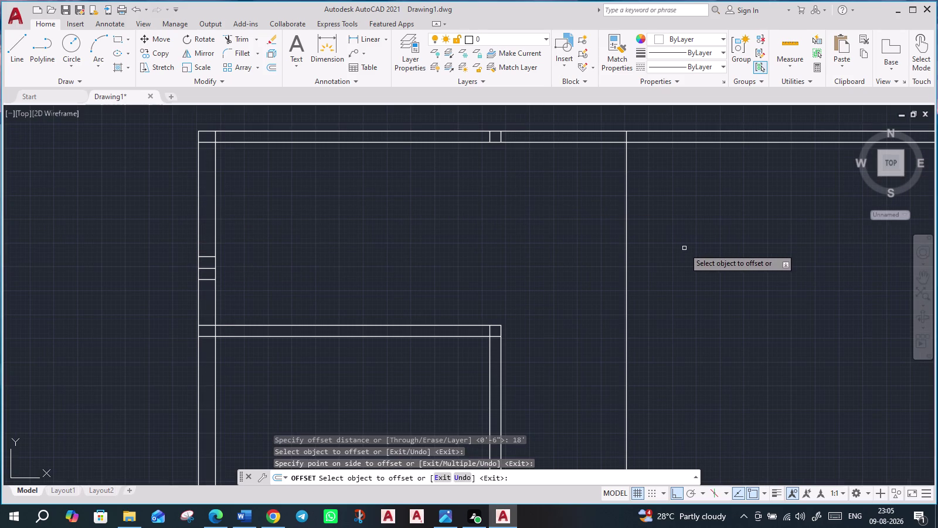
scroll(down, 3)
middle_drag(695, 296, 548, 270)
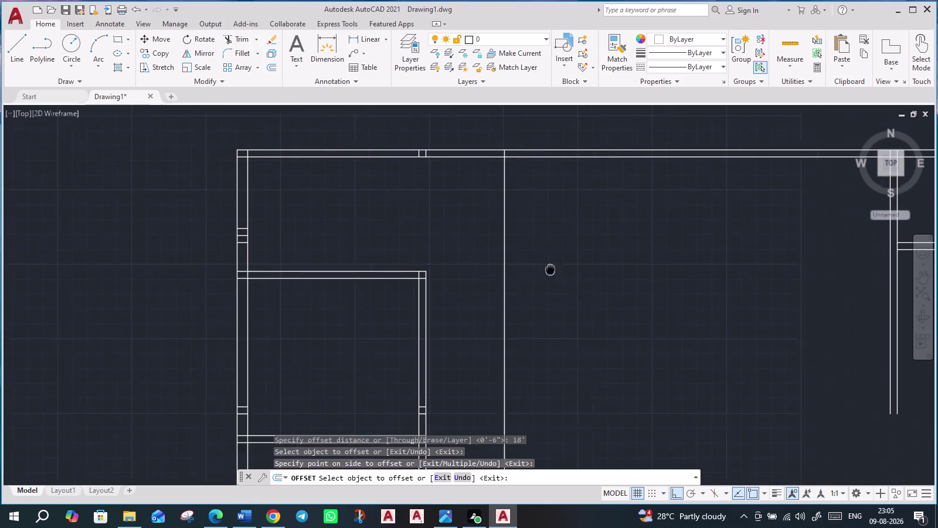
key(Escape)
Offset the new 18-foot vertical line 6" to its right, forming a double wall.
text(o)
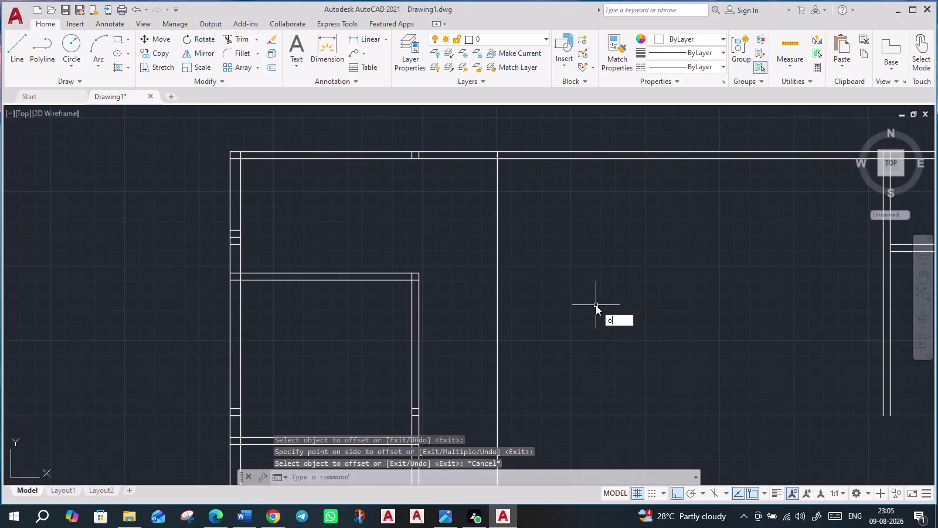
text(')
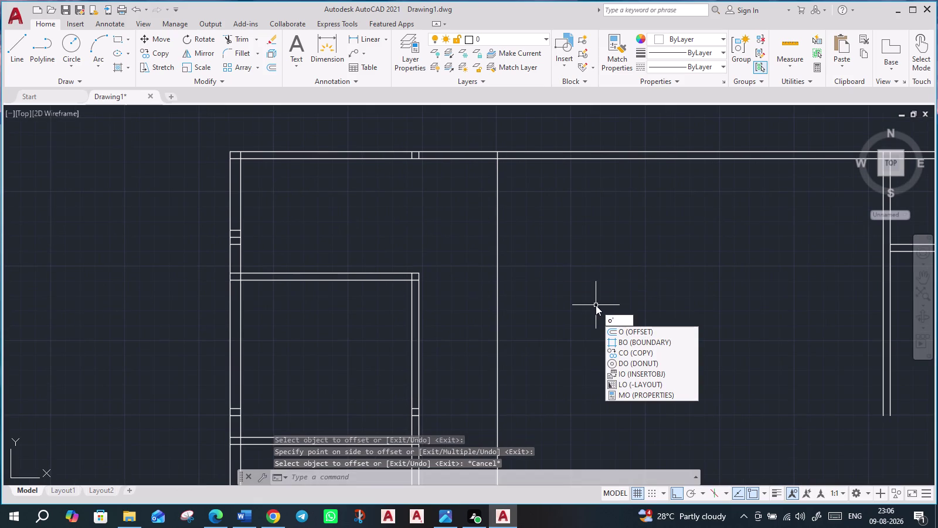
key(BackSpace)
key(Return)
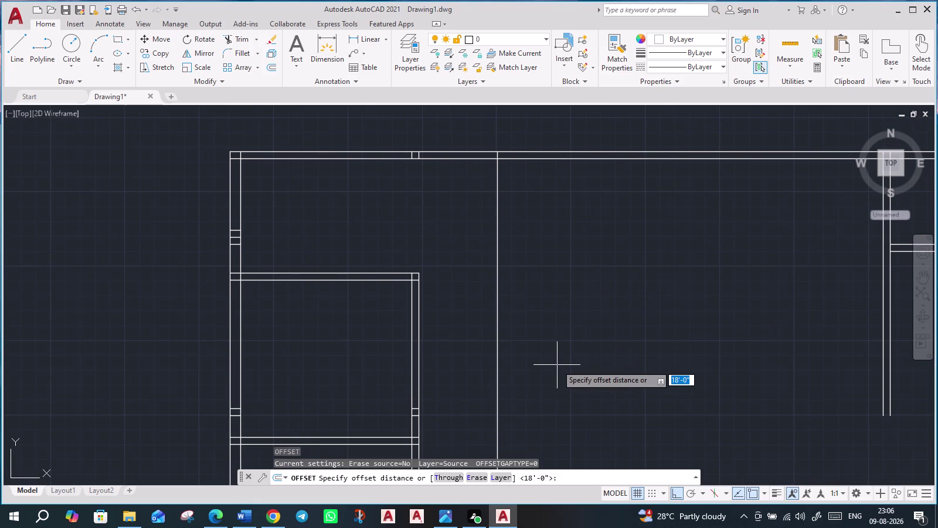
key(6)
key(shift+quotedbl)
key(Return)
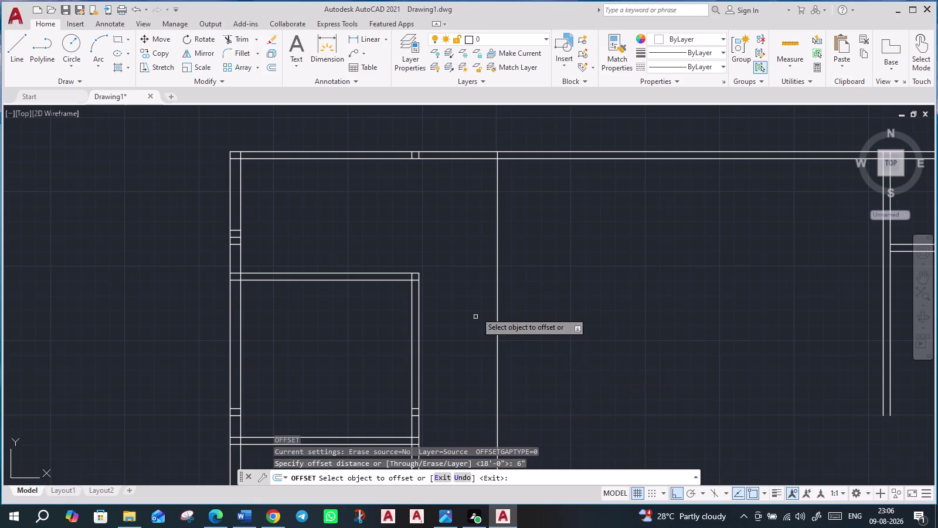
click(497, 263)
click(528, 259)
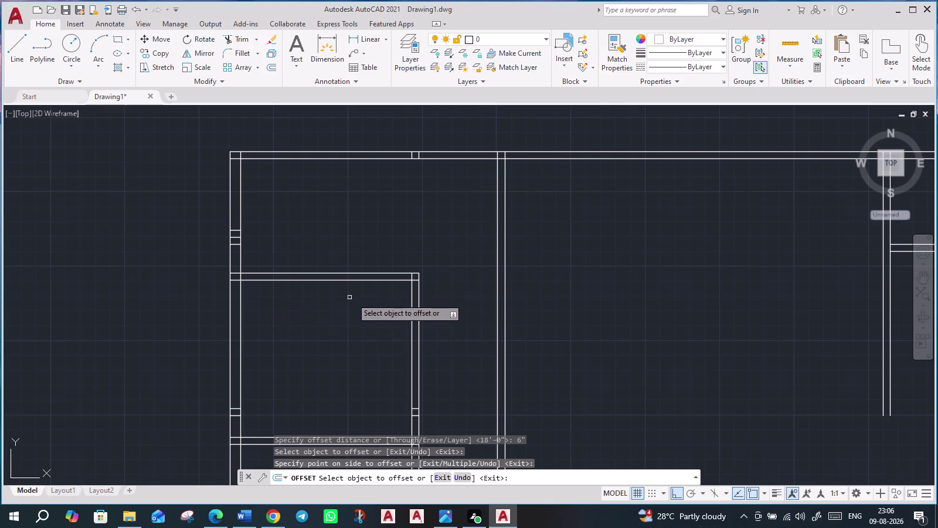
scroll(down, 3)
middle_drag(418, 340, 347, 308)
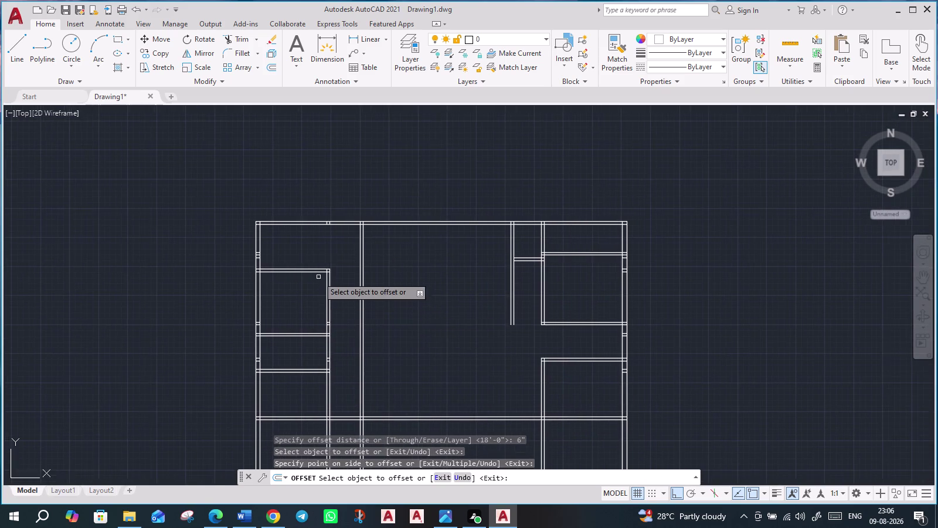
scroll(up, 3)
Extend the upper and lower horizontal wall lines to meet the new interior wall.
key(Escape)
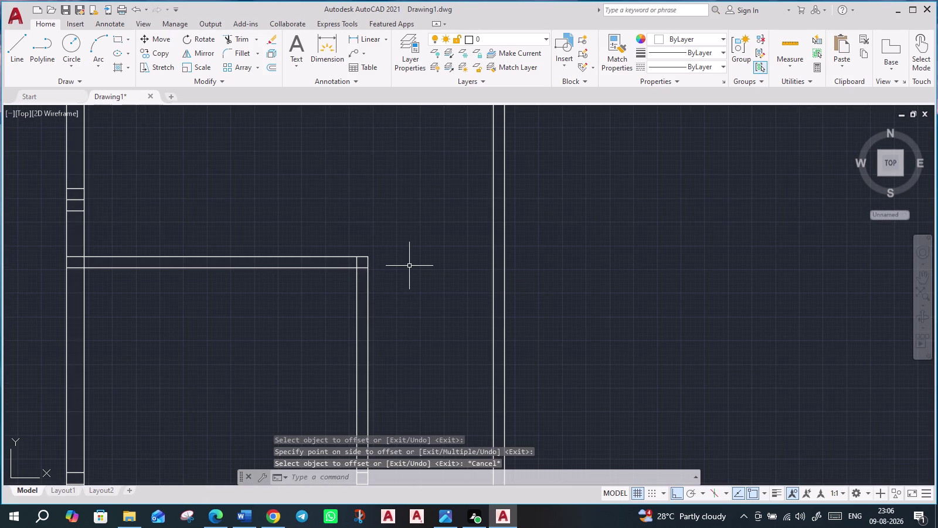
text(ex)
key(Return)
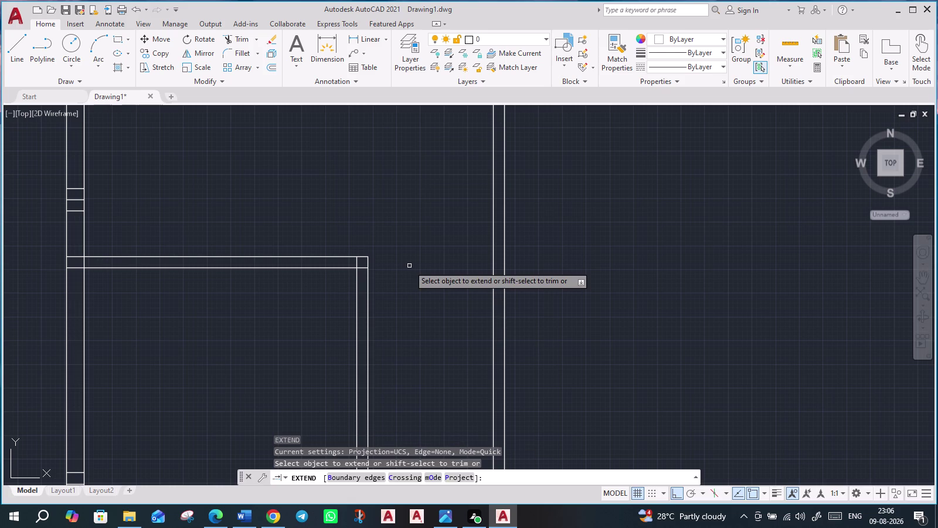
click(349, 256)
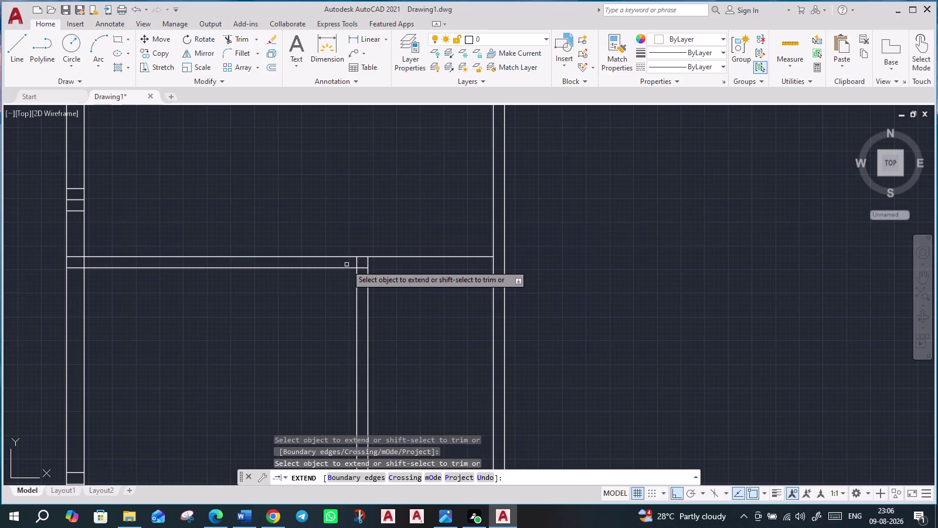
click(346, 268)
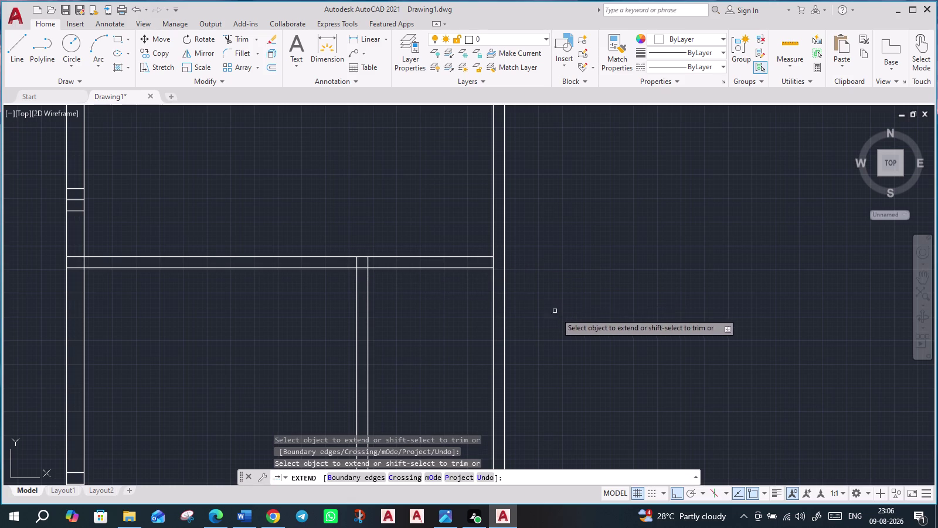
click(240, 41)
scroll(up, 3)
drag(411, 377, 407, 382)
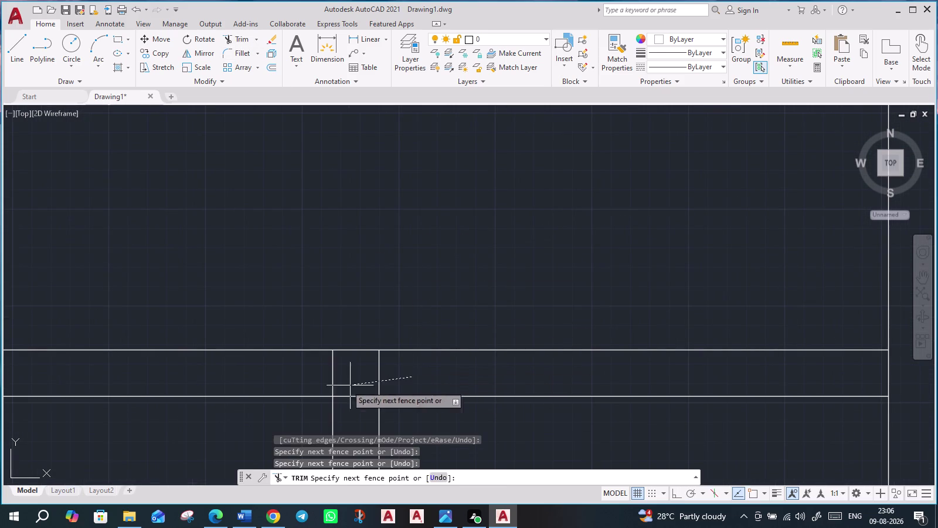
Fence-trim the lower junction, stray ends, left wall ends and top-left corner overlap.
click(296, 382)
click(361, 384)
click(360, 423)
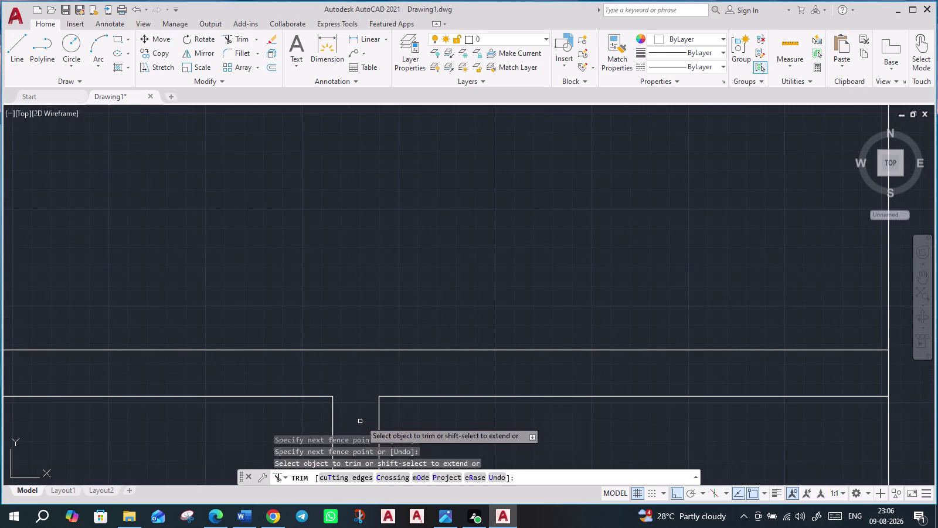
scroll(down, 3)
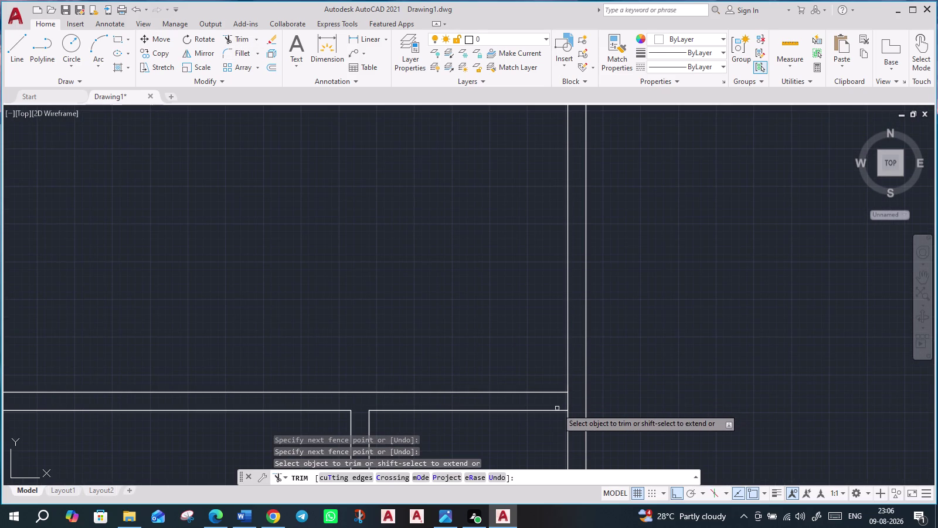
click(576, 401)
click(549, 405)
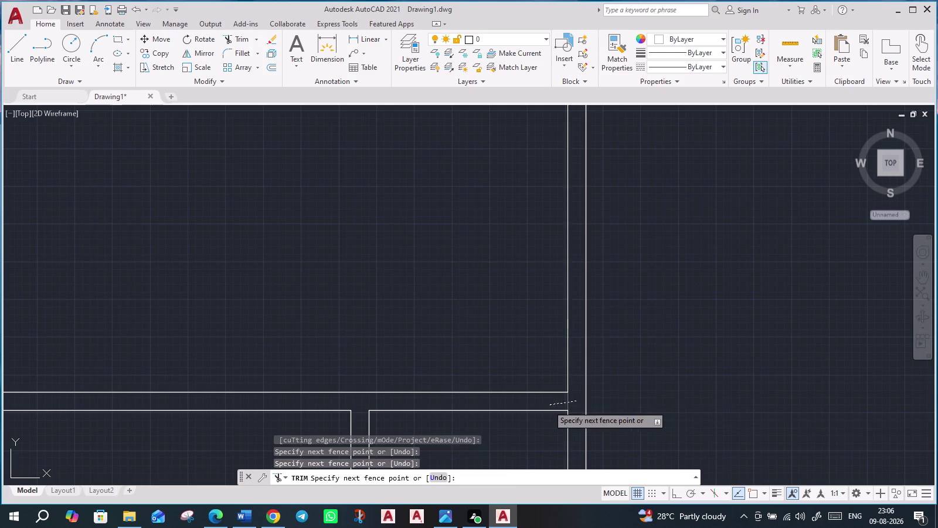
scroll(down, 3)
scroll(up, 3)
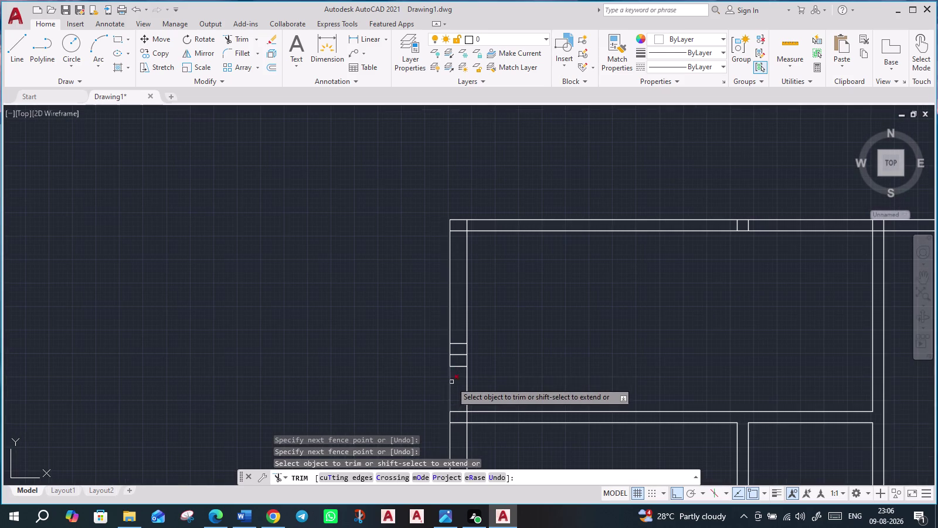
click(458, 374)
click(456, 325)
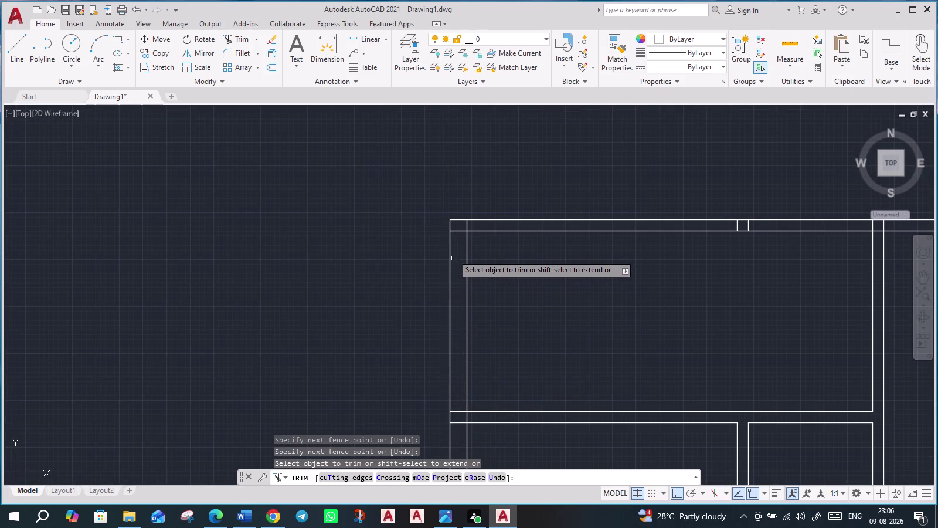
click(457, 231)
click(466, 228)
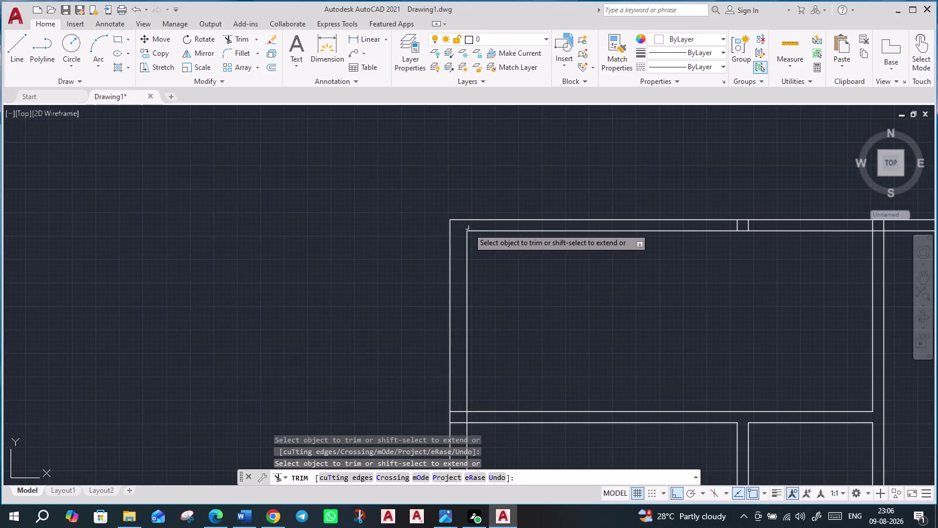
Trim the overlapping line ends along the top outer wall.
middle_drag(765, 262, 576, 308)
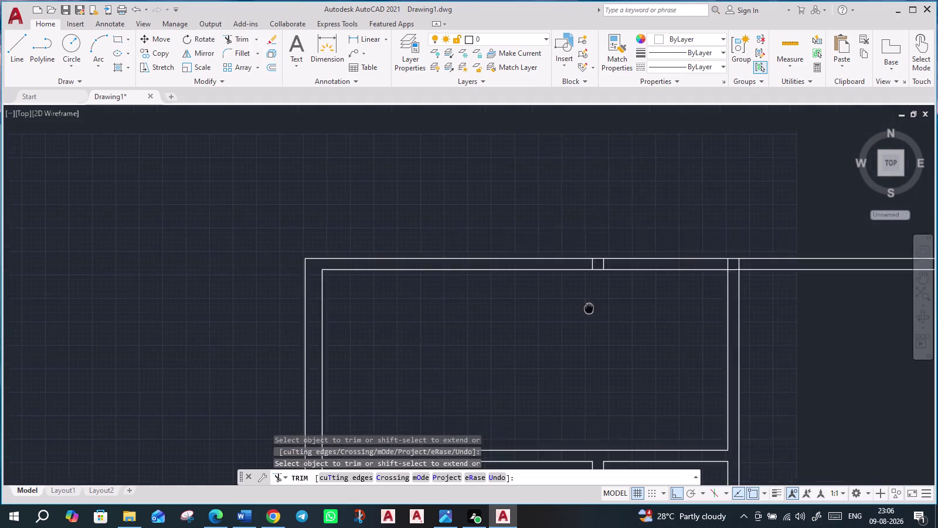
middle_drag(576, 308, 480, 300)
click(439, 266)
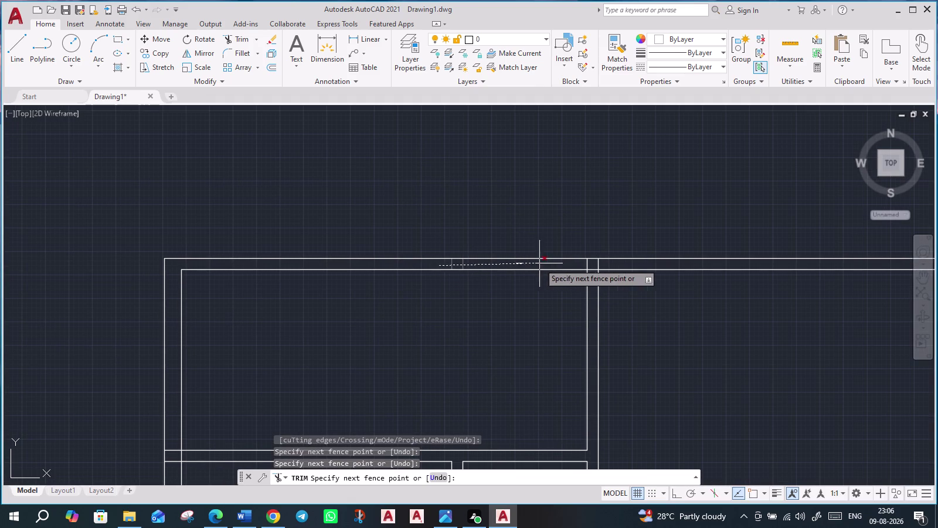
click(645, 262)
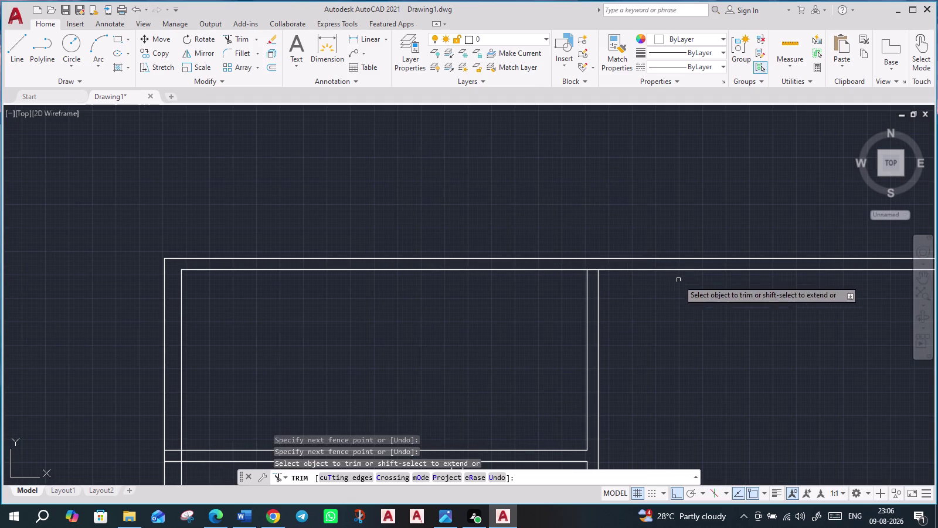
scroll(down, 3)
middle_drag(758, 347, 566, 157)
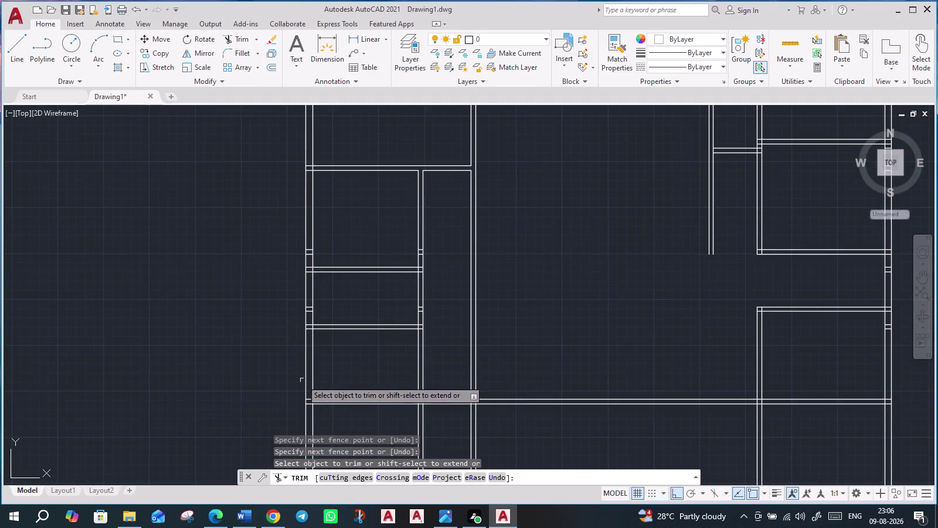
middle_drag(345, 369, 334, 264)
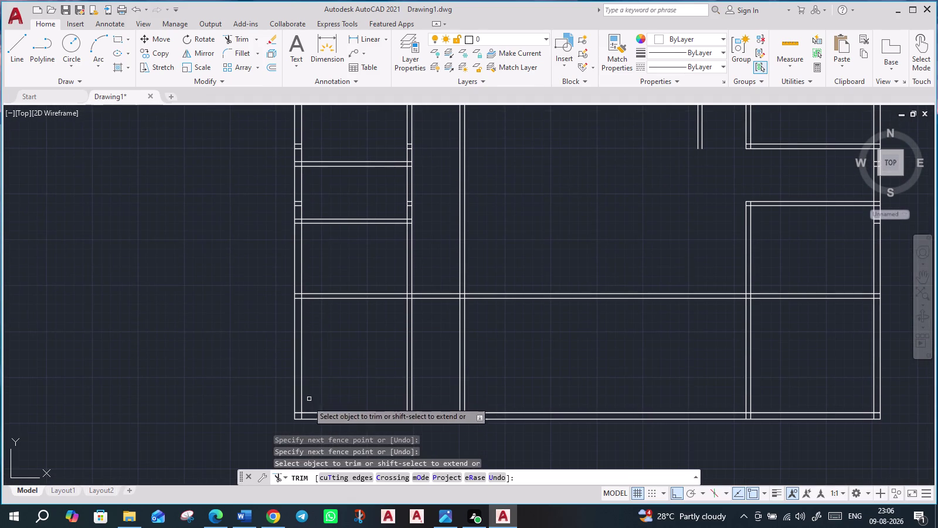
scroll(up, 3)
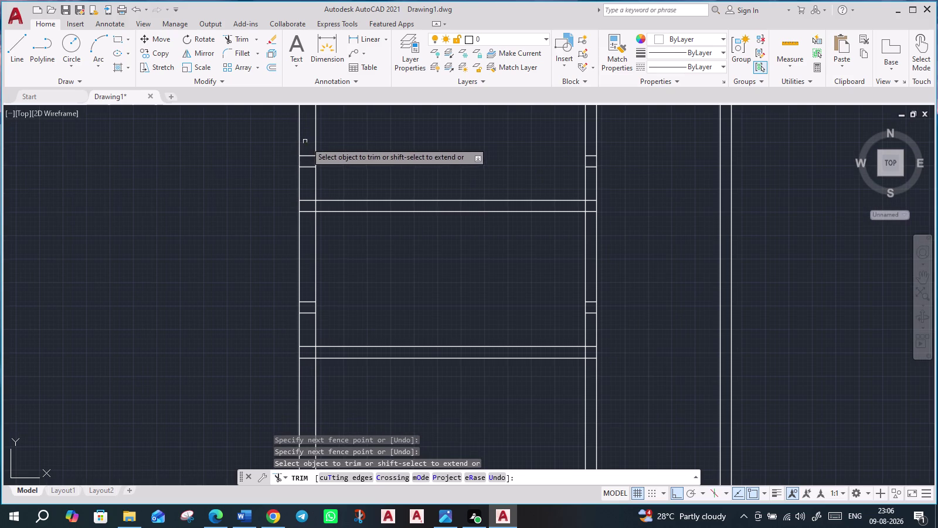
Fence-trim the left outer wall ends and begin a fence along the bottom wall.
click(307, 142)
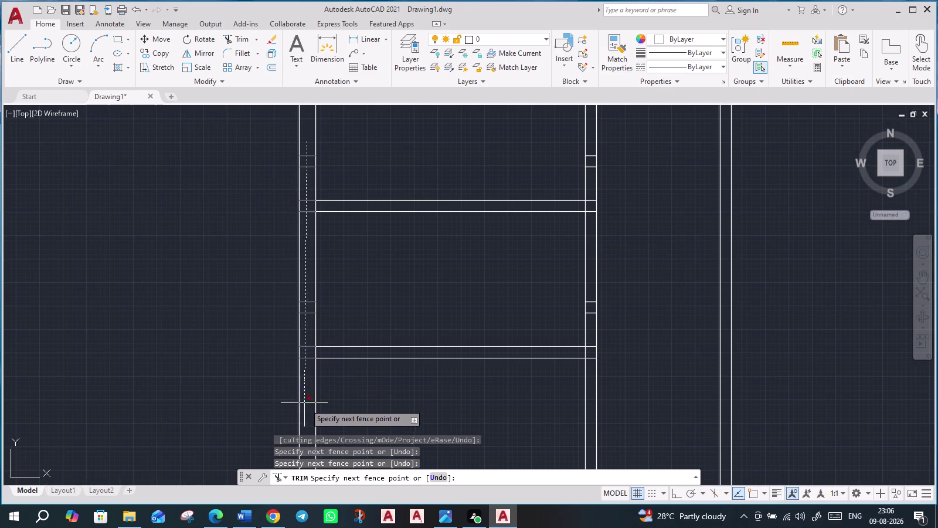
middle_drag(308, 413, 304, 202)
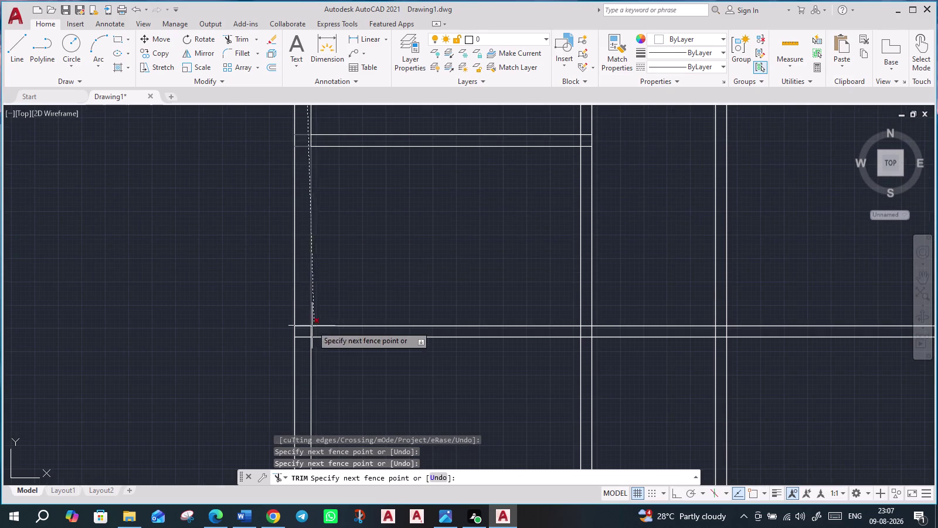
middle_drag(301, 386, 302, 194)
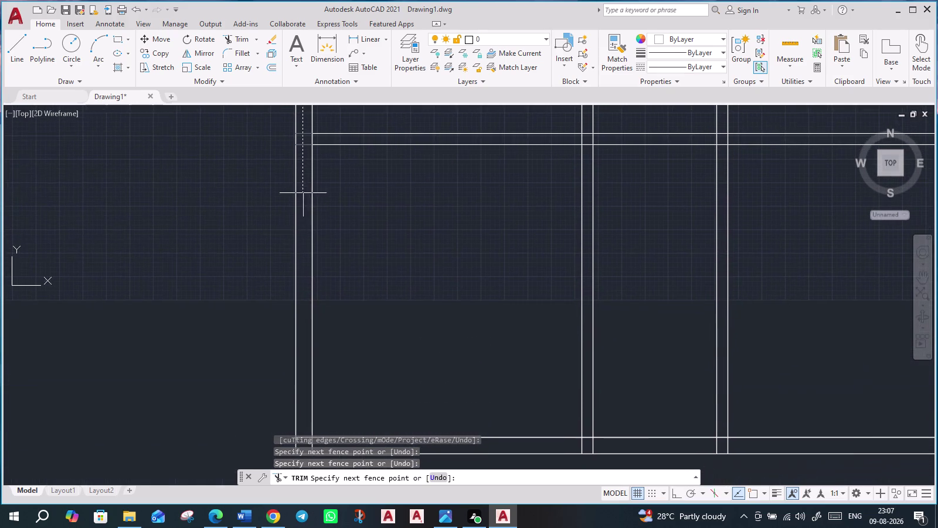
middle_drag(303, 381, 302, 209)
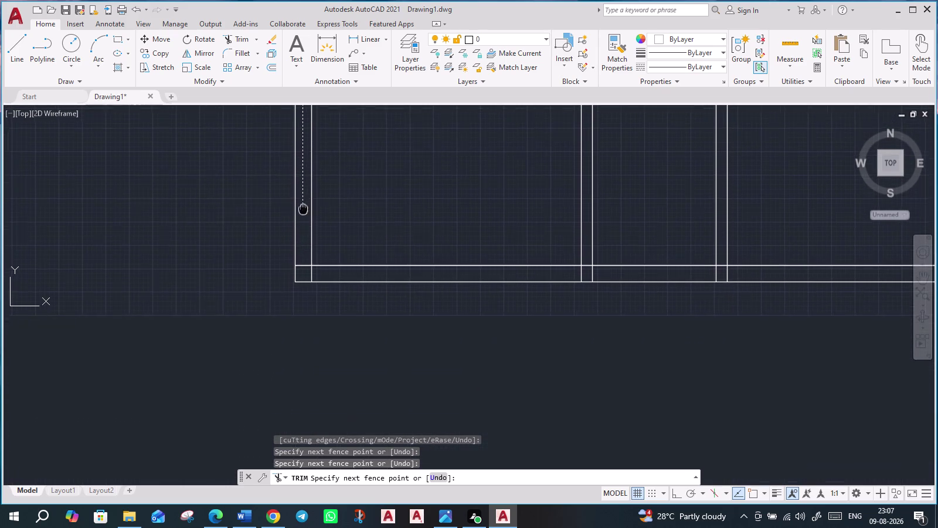
middle_drag(303, 209, 303, 209)
click(302, 271)
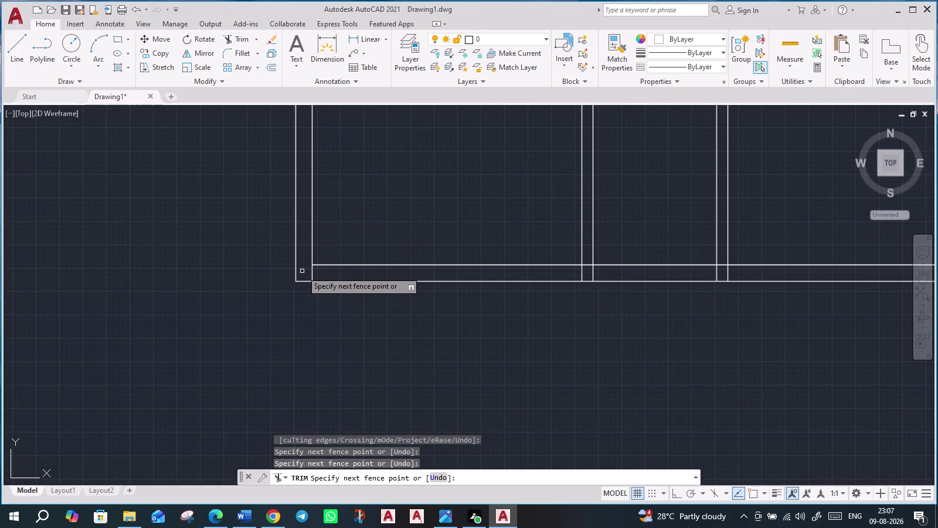
click(305, 274)
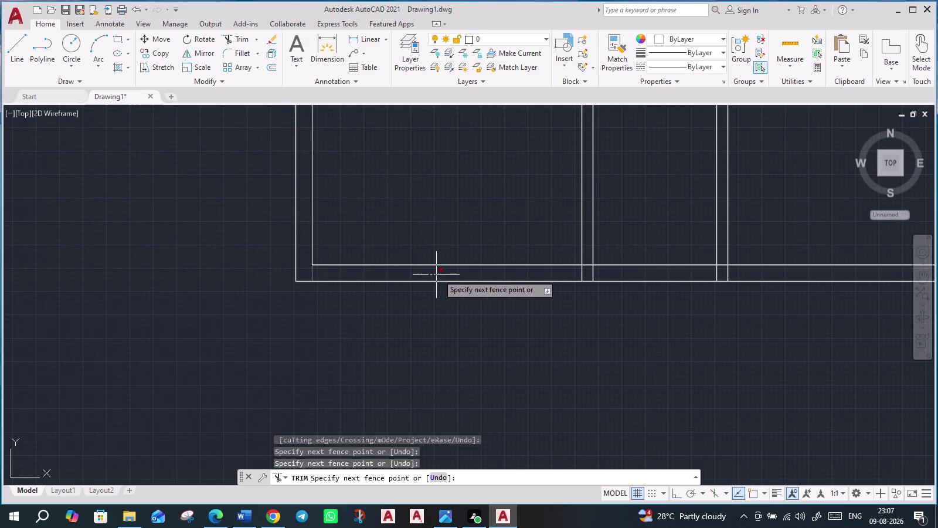
middle_drag(766, 273, 676, 286)
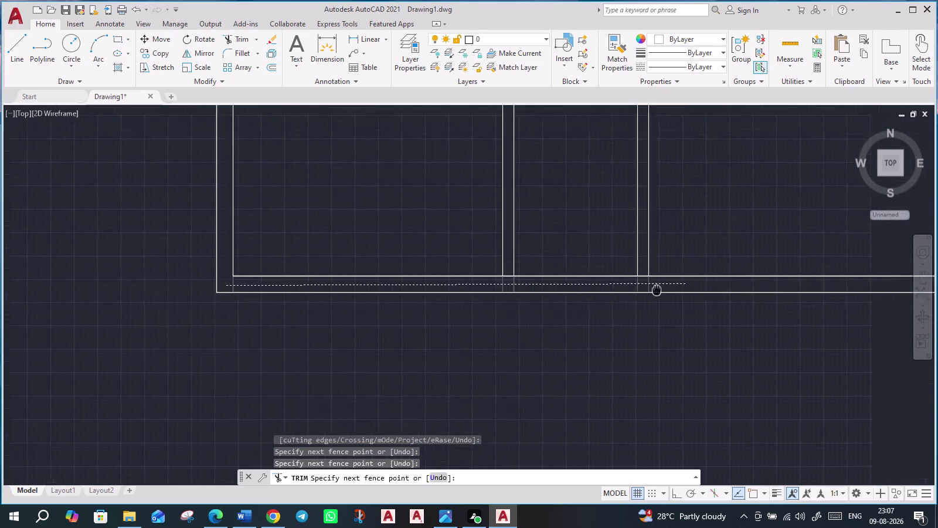
Fence-trim the overlapping wall lines at the bottom-right corner of the plan.
middle_drag(676, 286, 349, 329)
middle_drag(815, 321, 803, 326)
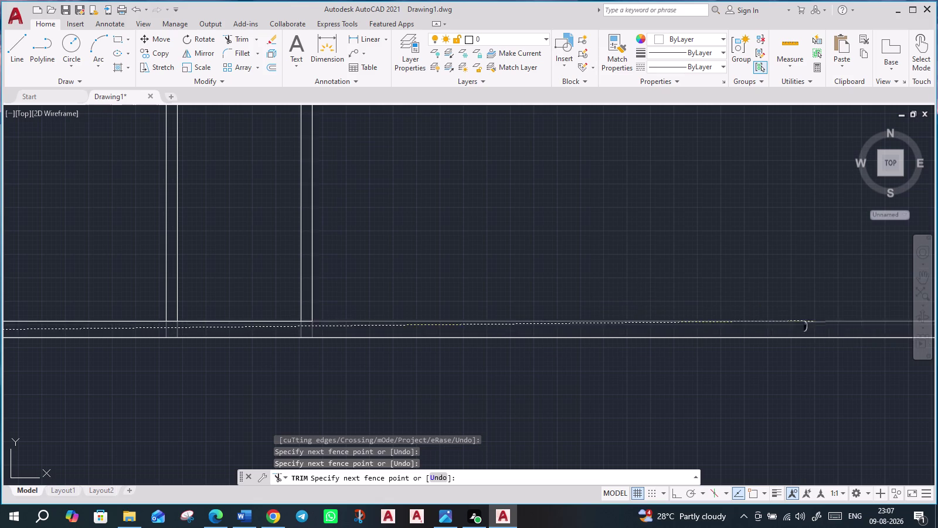
middle_drag(803, 326, 175, 310)
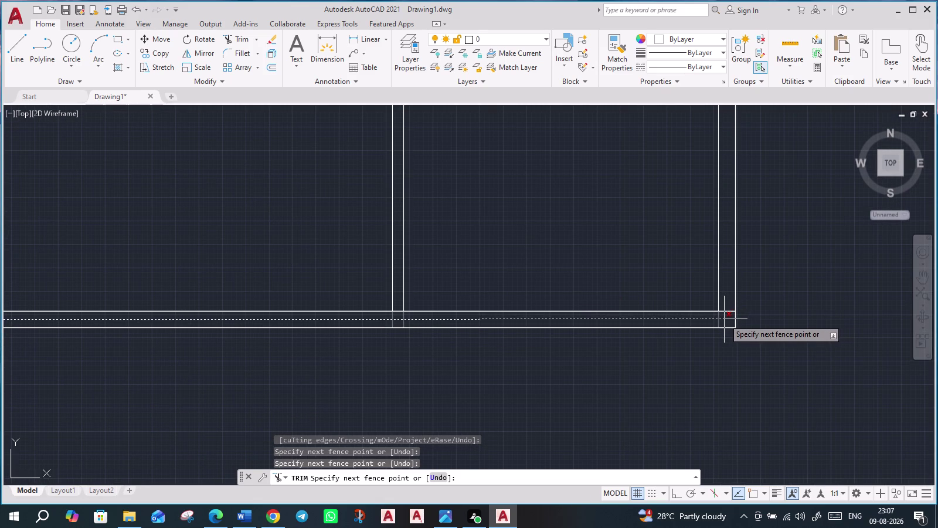
click(724, 319)
click(729, 320)
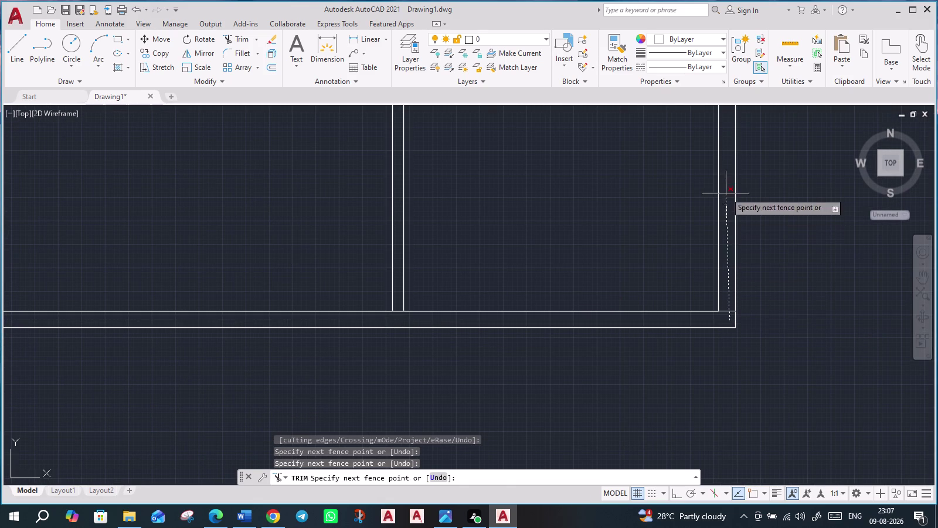
Trim the interior wall ends meeting the right outer wall.
middle_drag(728, 124, 761, 504)
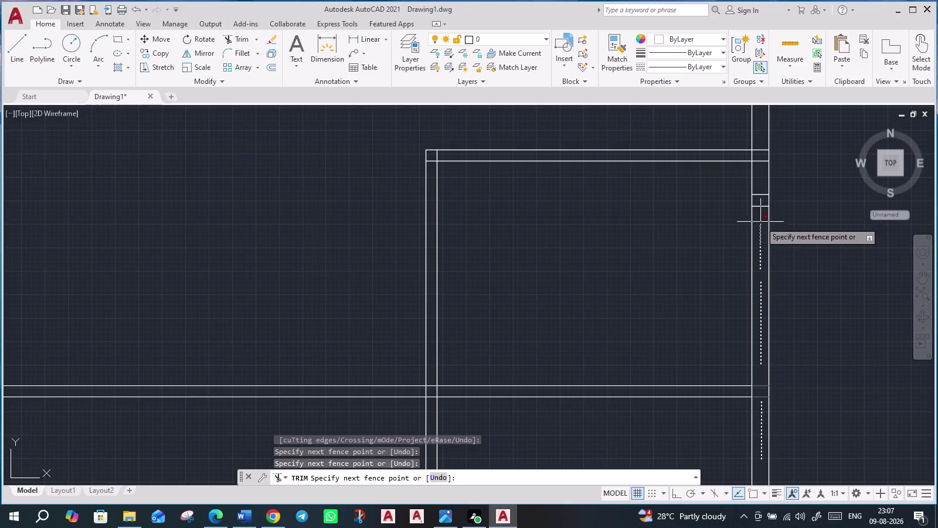
middle_drag(761, 127, 769, 230)
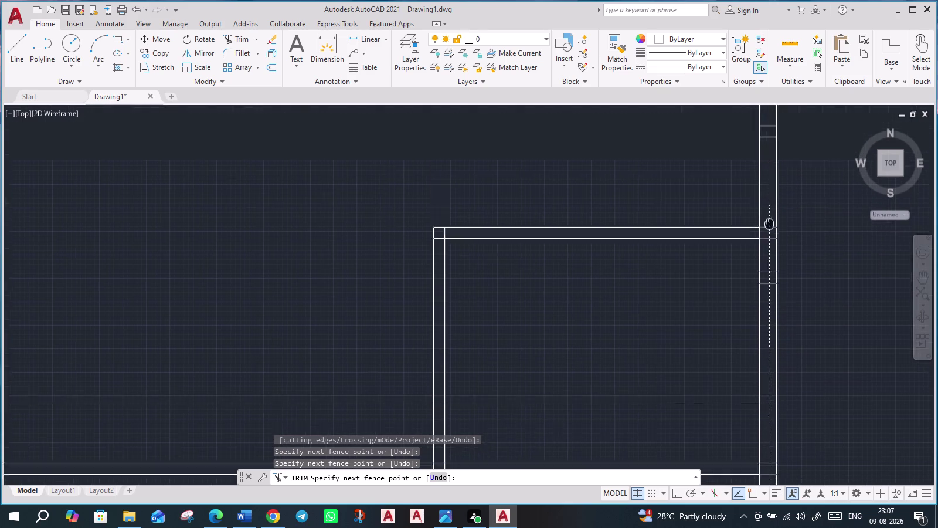
middle_drag(770, 229, 771, 386)
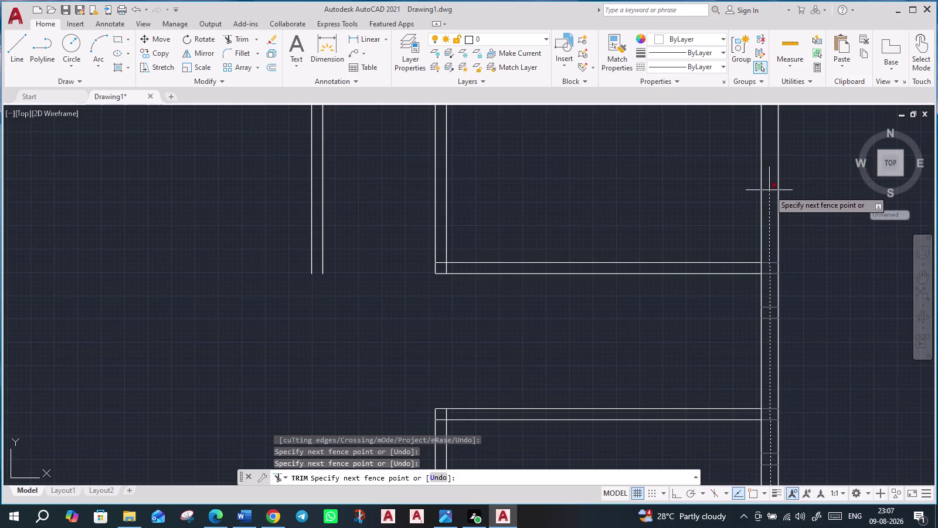
middle_drag(770, 190, 834, 483)
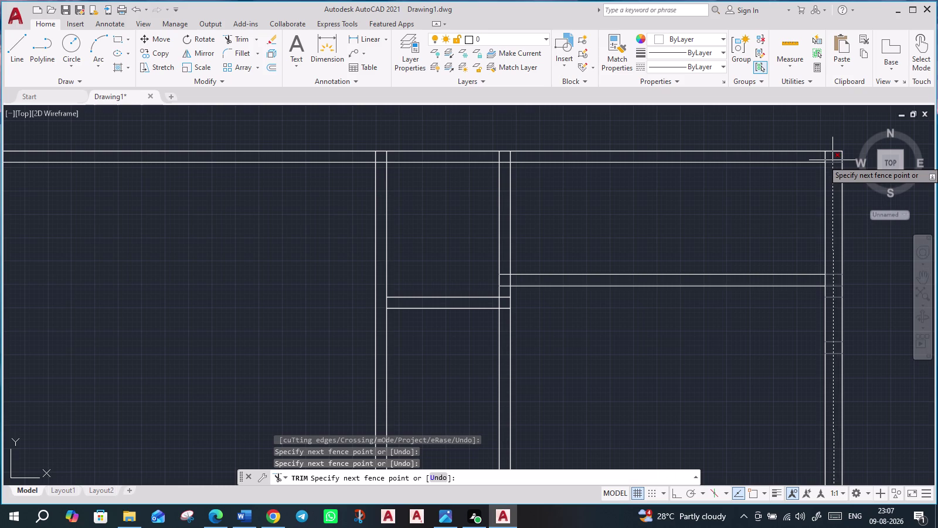
click(833, 161)
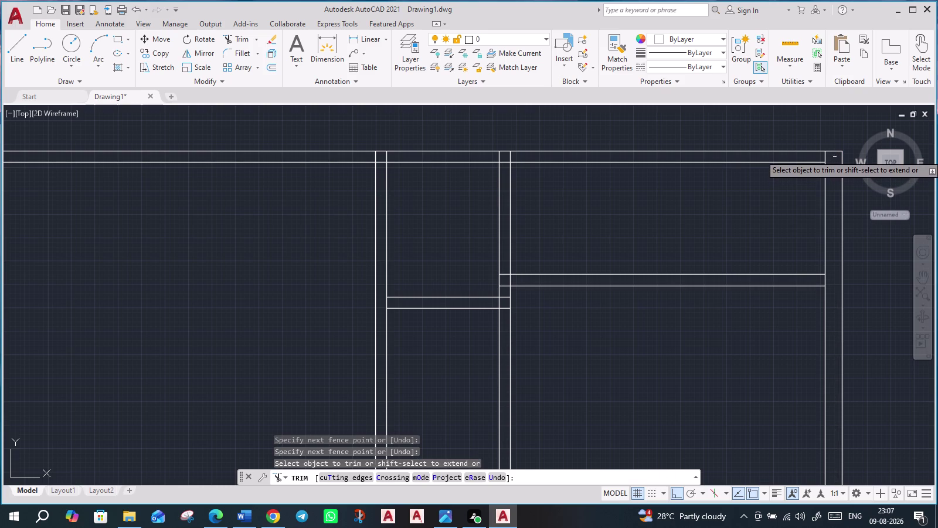
Trim the interior wall ends along the top outer wall with one long fence.
click(835, 155)
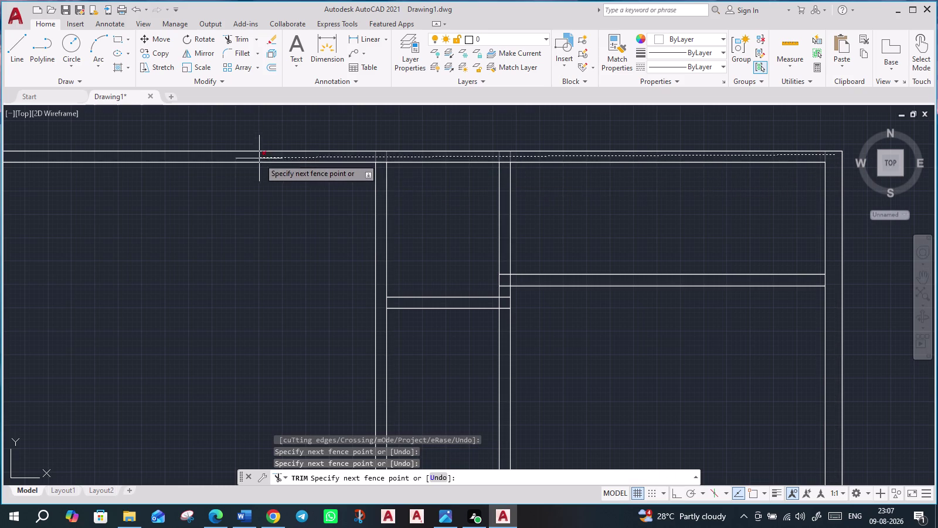
middle_drag(258, 160, 800, 165)
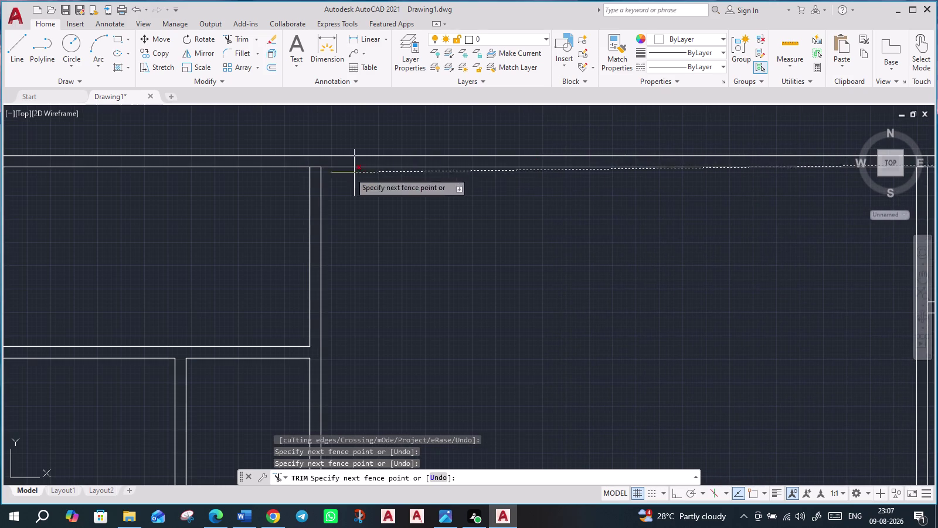
scroll(down, 3)
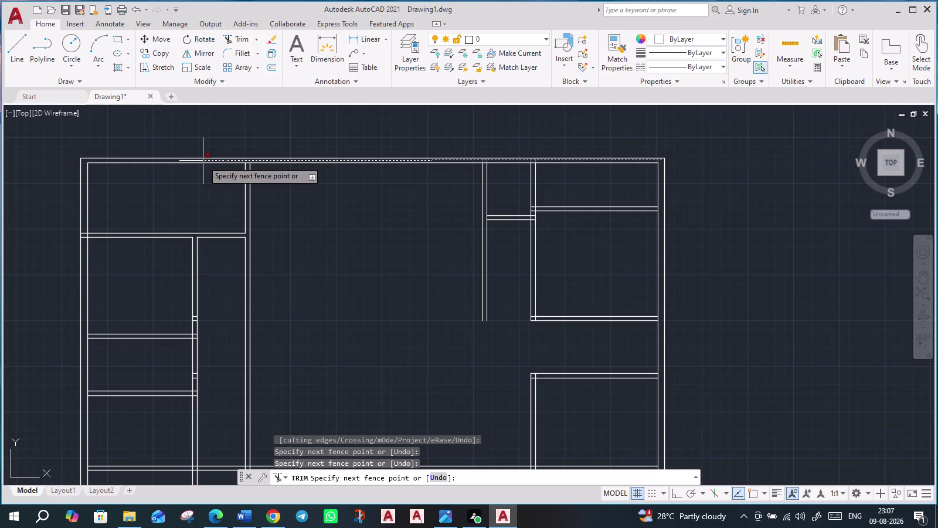
click(203, 160)
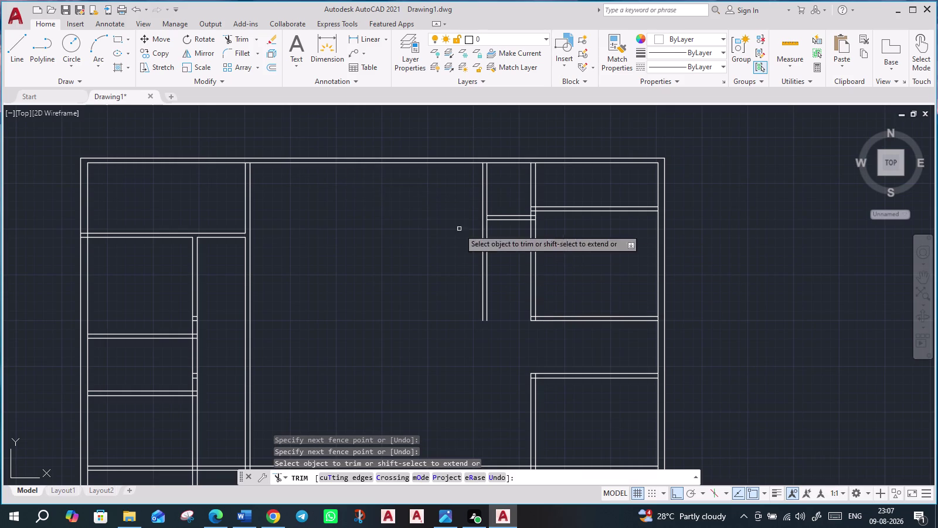
Trim the interior wall ends meeting the left outer wall.
middle_drag(230, 374, 230, 257)
scroll(up, 3)
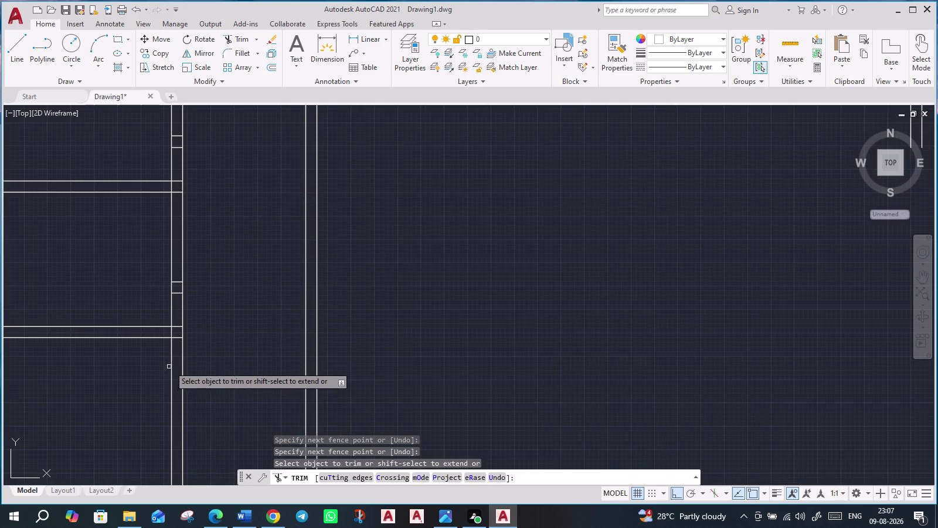
click(179, 351)
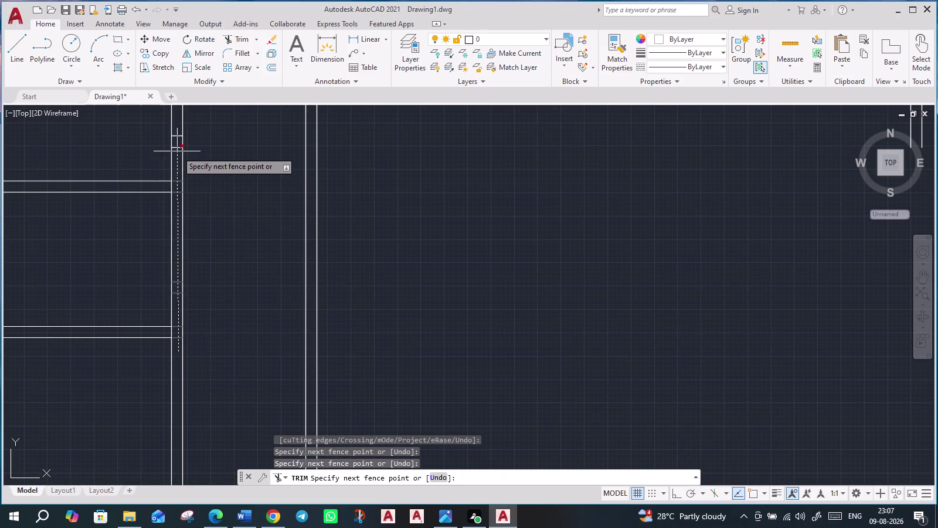
click(179, 129)
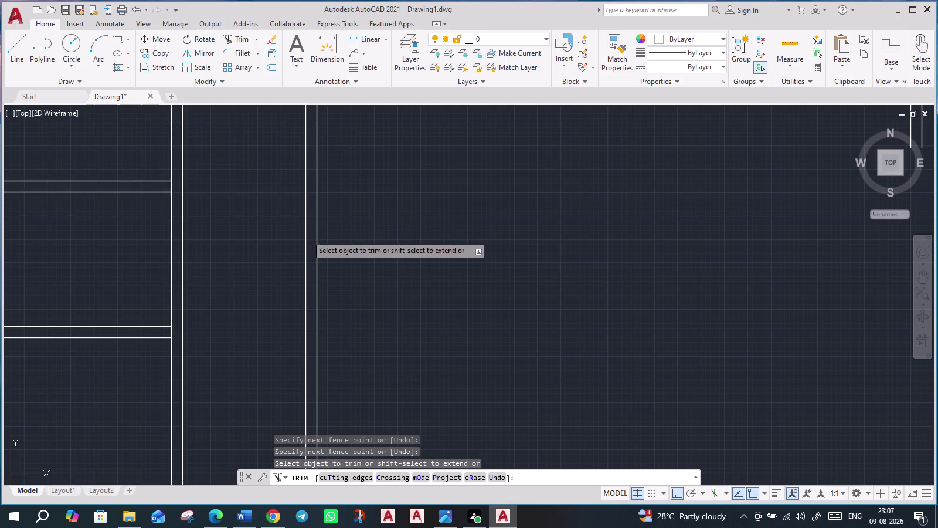
Cut the crossing lines at the horizontal wall gap and vertical wall crossing.
scroll(down, 3)
scroll(up, 3)
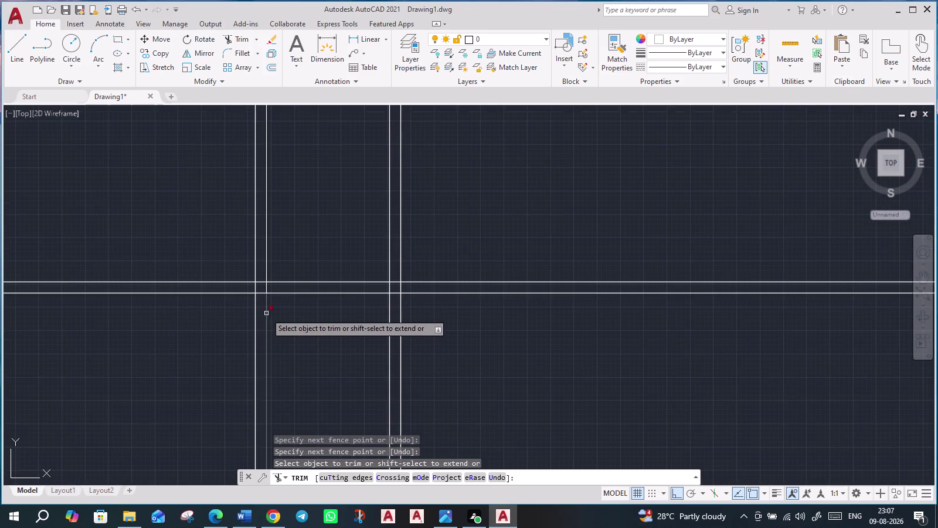
scroll(up, 3)
click(251, 286)
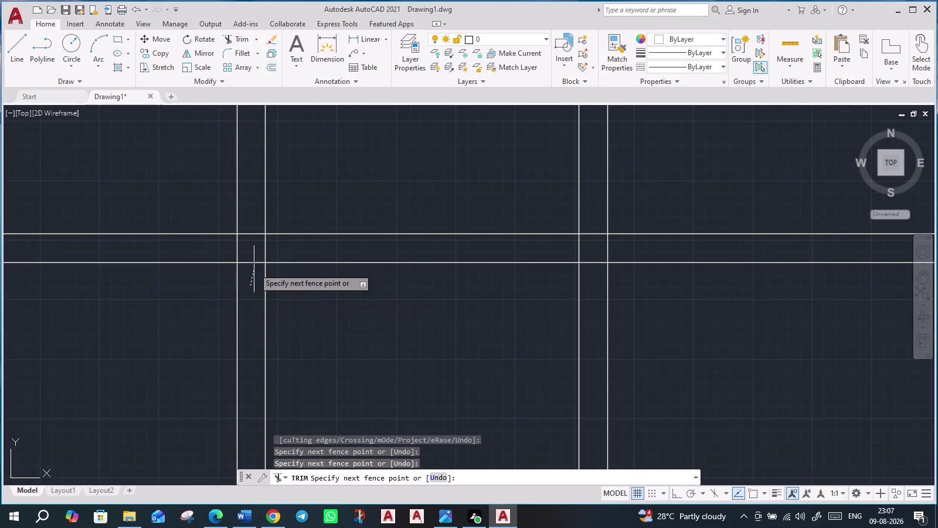
click(254, 212)
click(193, 245)
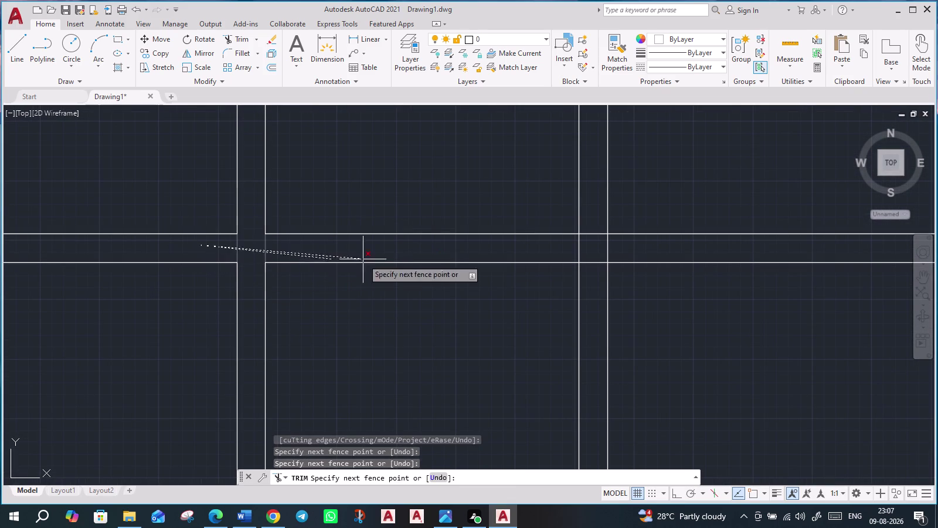
click(685, 248)
drag(592, 289, 591, 284)
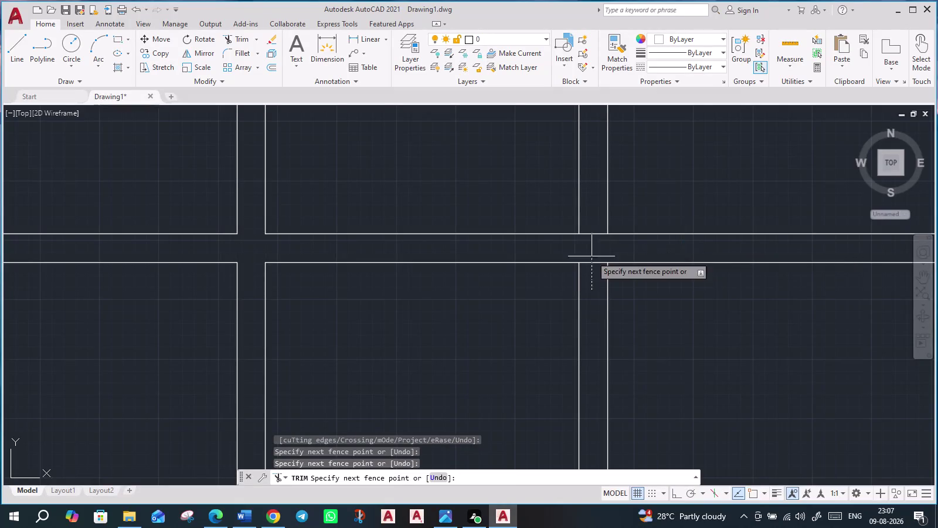
click(590, 214)
Remove the overlapping corner line and two stray wall segments.
scroll(down, 3)
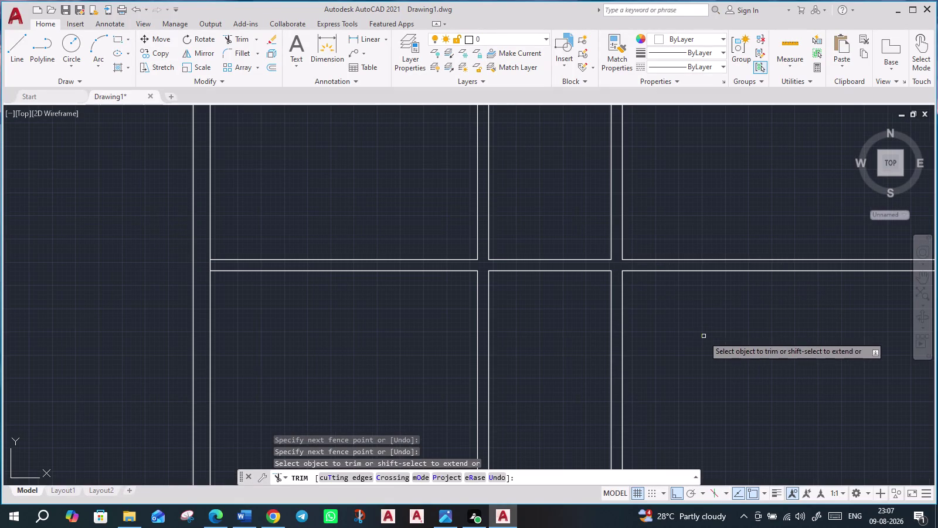
scroll(up, 3)
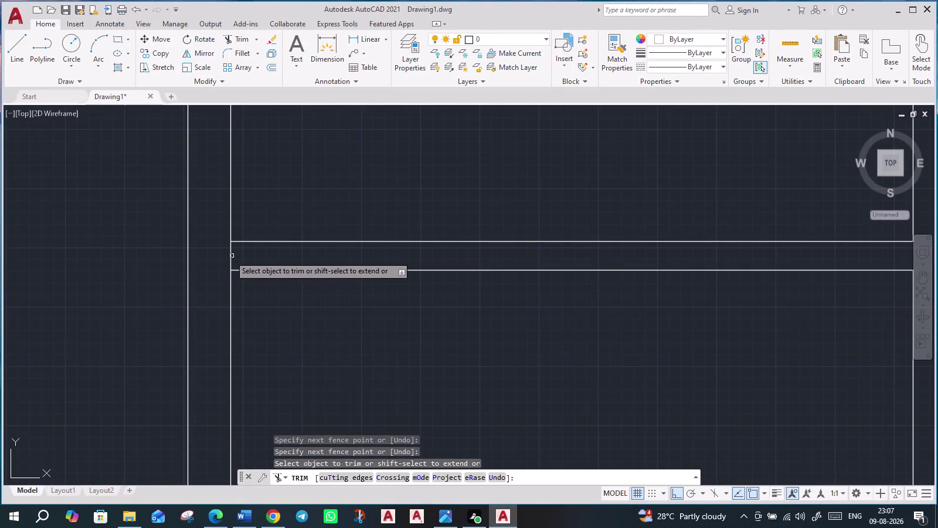
click(229, 258)
scroll(down, 3)
scroll(down, 3)
scroll(up, 3)
scroll(up, 3)
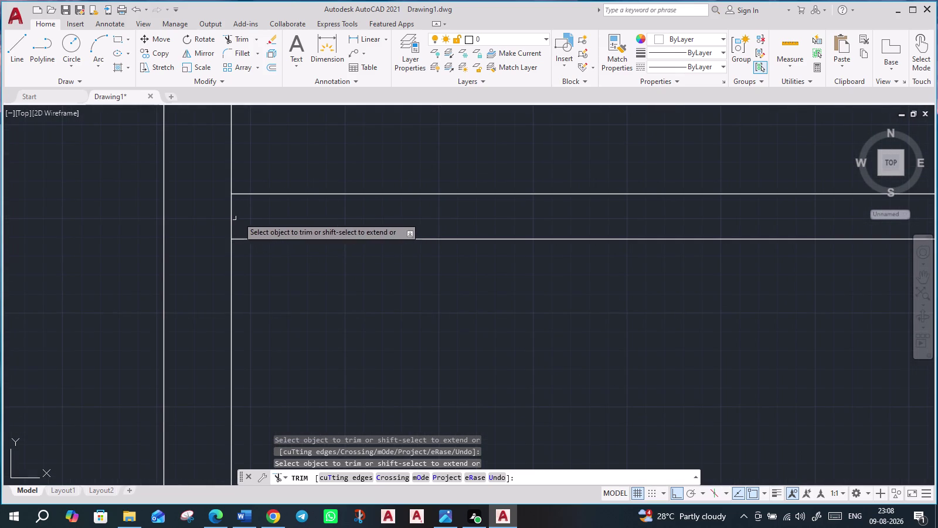
click(251, 215)
click(214, 224)
Clear the overlapping lines at the next two interior wall junctions.
scroll(down, 3)
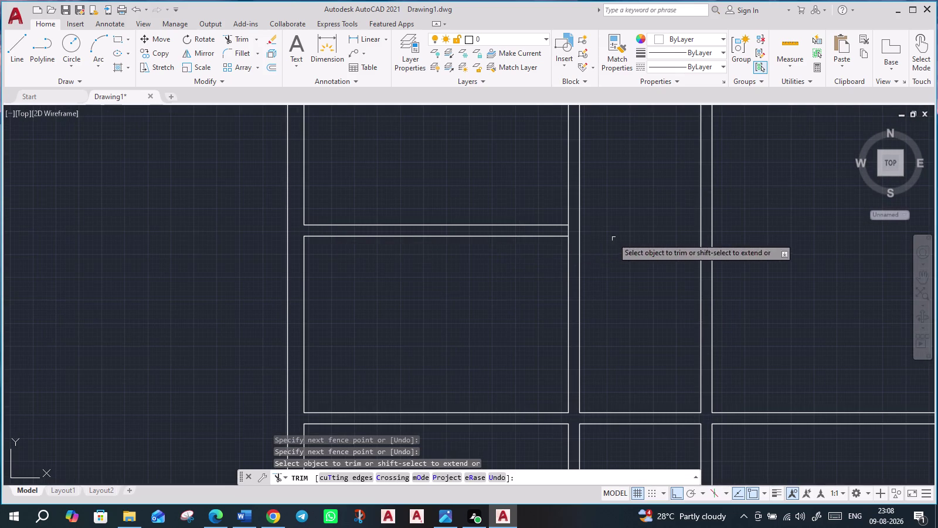
scroll(up, 3)
click(587, 242)
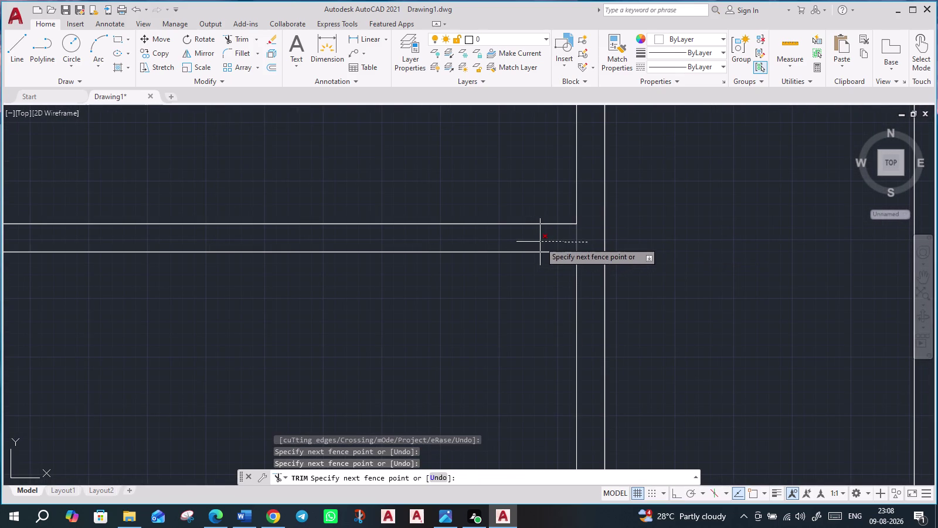
click(540, 242)
scroll(down, 3)
middle_drag(589, 268, 600, 527)
scroll(up, 3)
drag(408, 182, 402, 183)
click(334, 192)
click(338, 146)
click(339, 256)
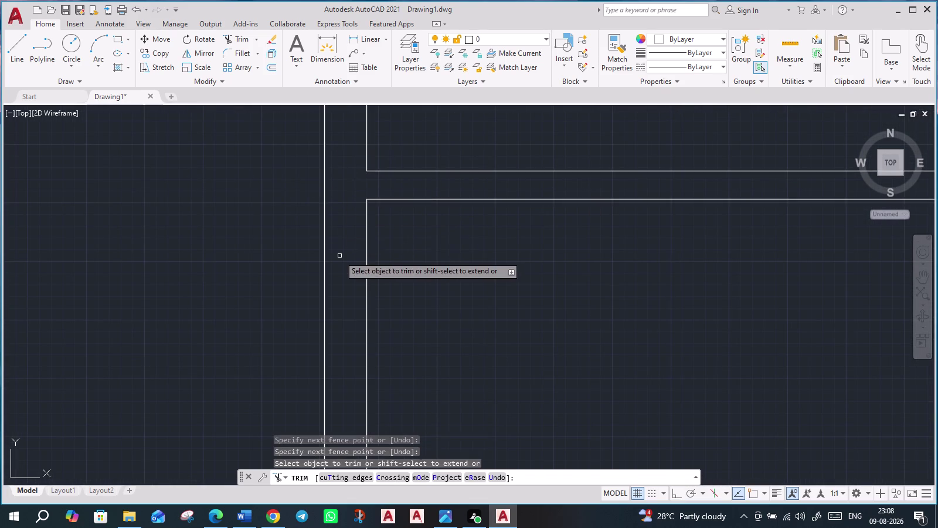
Fence-trim the wall lines at the junction on the top wall.
scroll(down, 3)
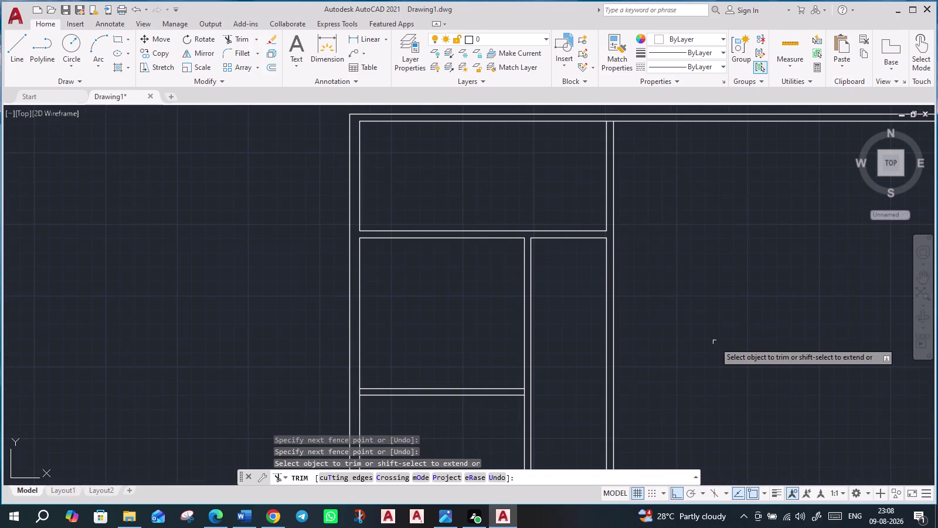
scroll(up, 3)
click(682, 135)
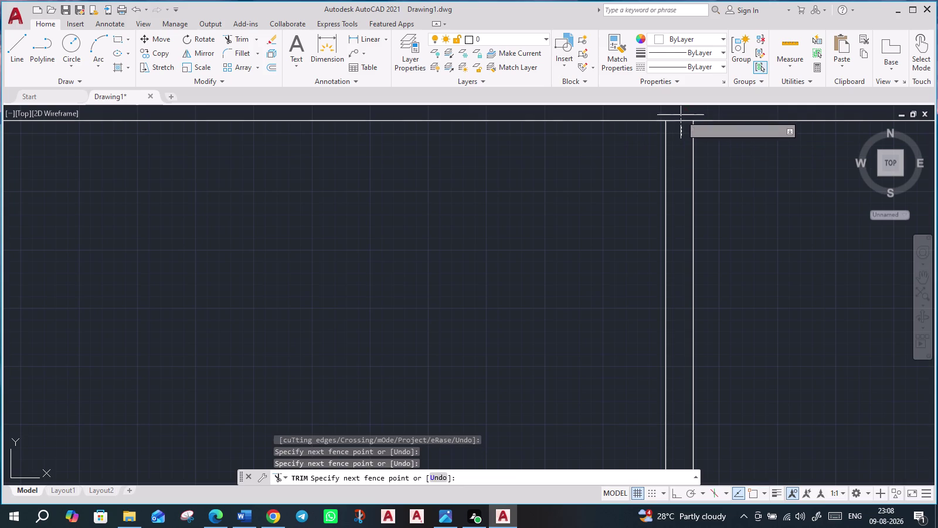
click(681, 111)
scroll(down, 3)
Open the next wall crossing and the junction across the vertical wall pair.
middle_drag(774, 261, 405, 262)
scroll(down, 3)
scroll(up, 3)
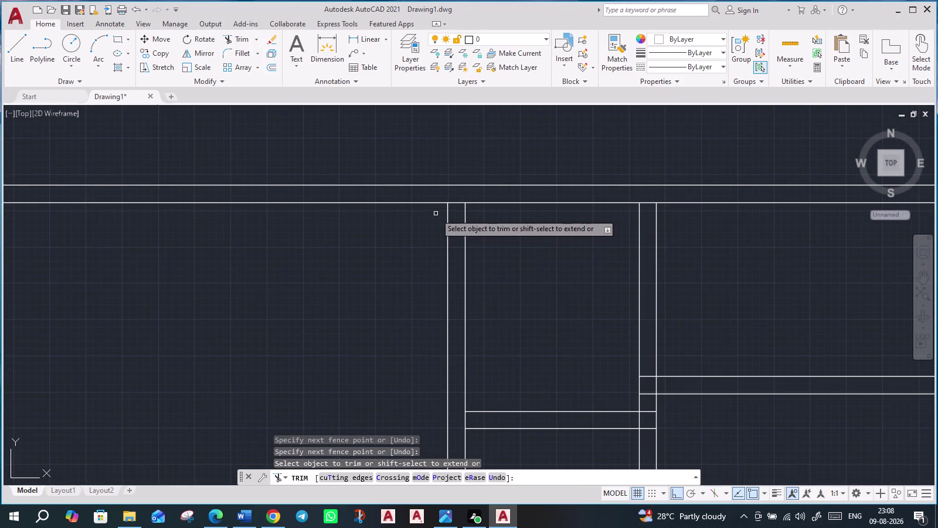
drag(457, 217, 457, 209)
click(457, 195)
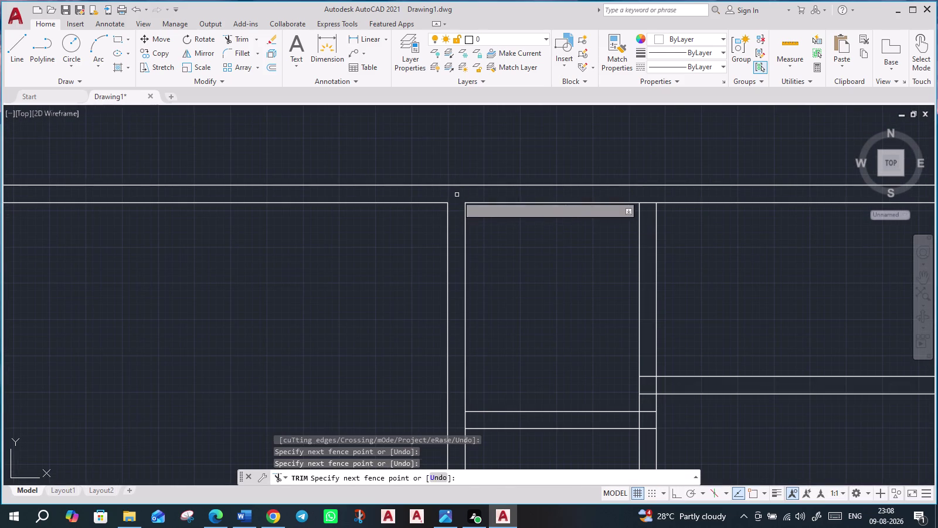
click(649, 195)
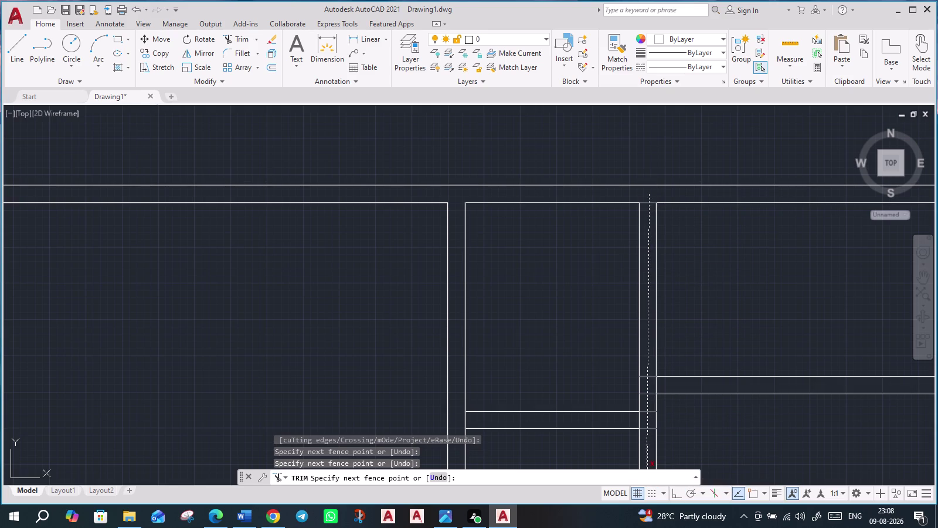
click(646, 454)
scroll(down, 3)
Trim the crossing and the overlapping line between the walls at the next junction.
middle_drag(669, 449, 653, 419)
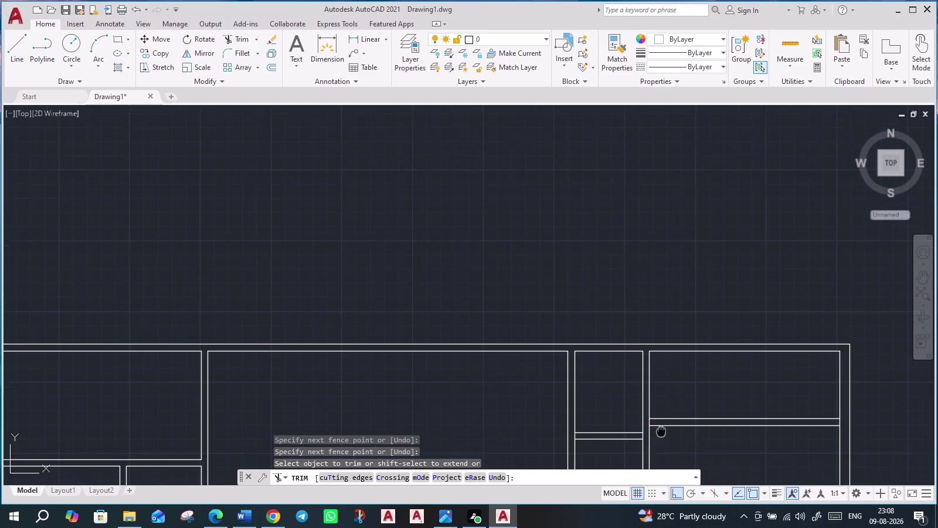
middle_drag(654, 419, 542, 247)
scroll(up, 3)
click(546, 229)
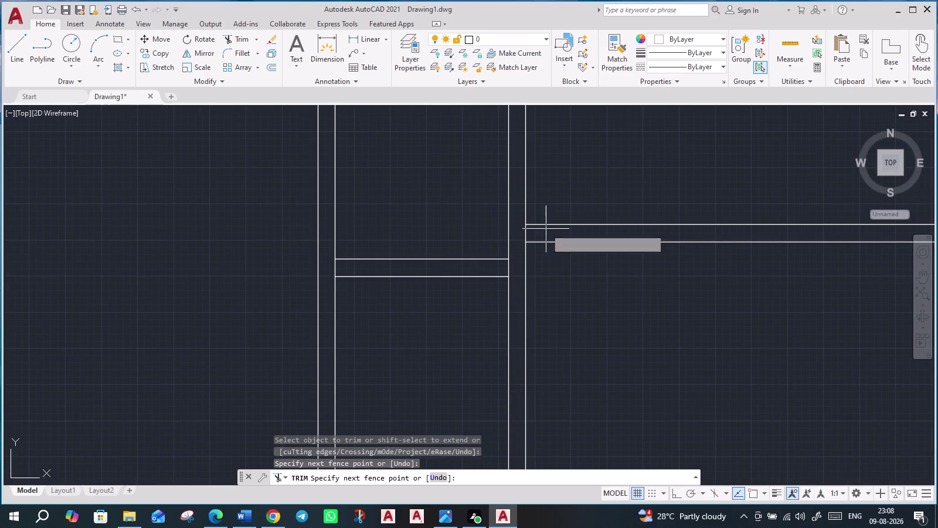
click(519, 234)
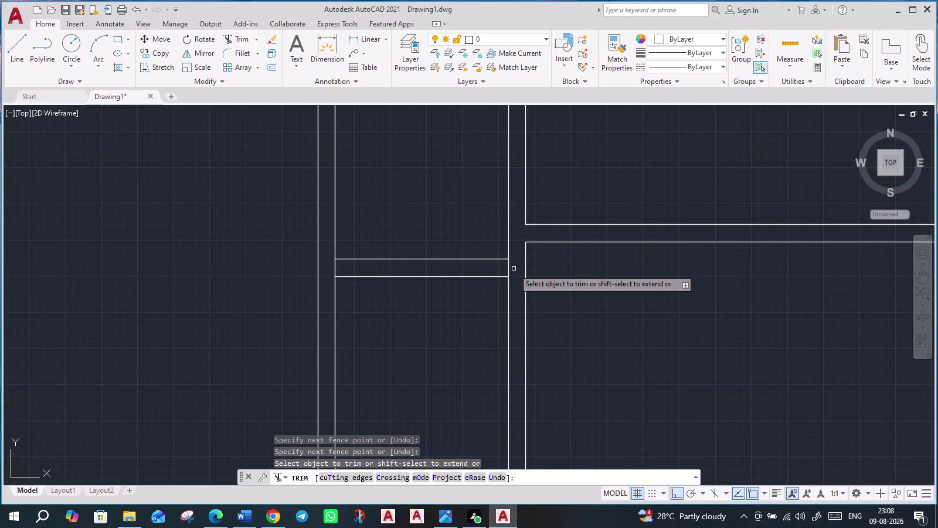
click(514, 269)
Remove the leftover segment across the vertical wall and both corner overlaps.
click(495, 273)
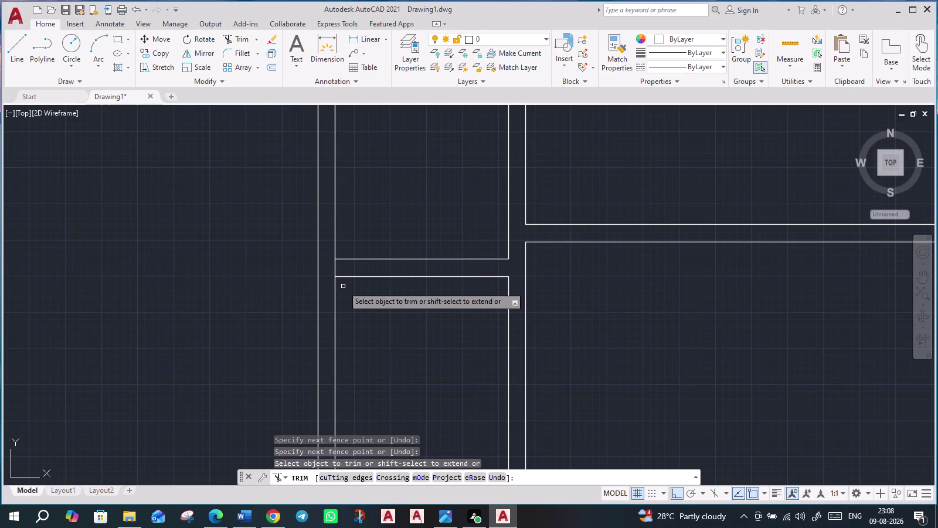
click(352, 266)
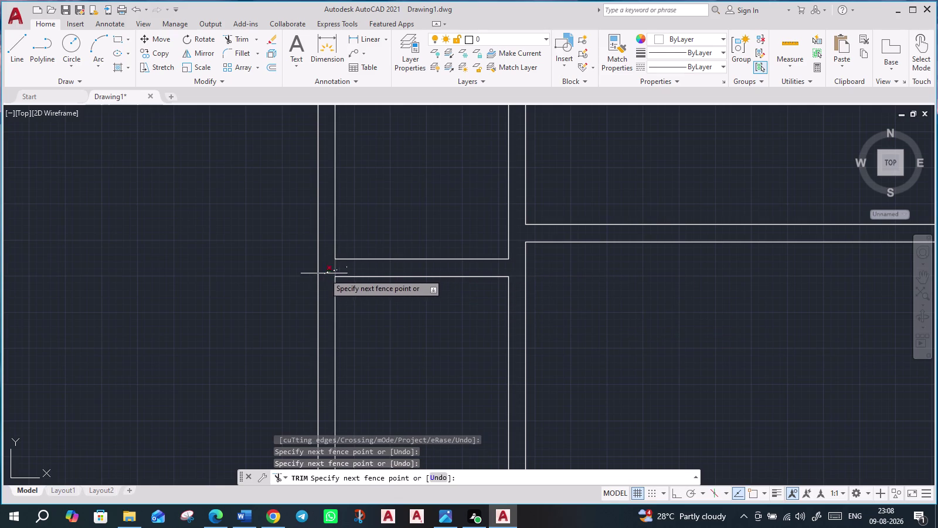
click(326, 270)
scroll(down, 3)
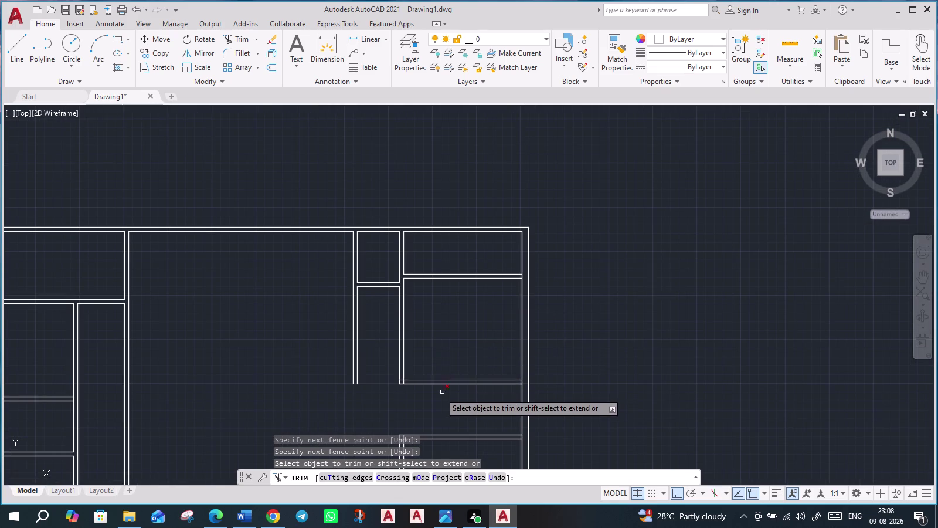
scroll(up, 3)
scroll(up, 3)
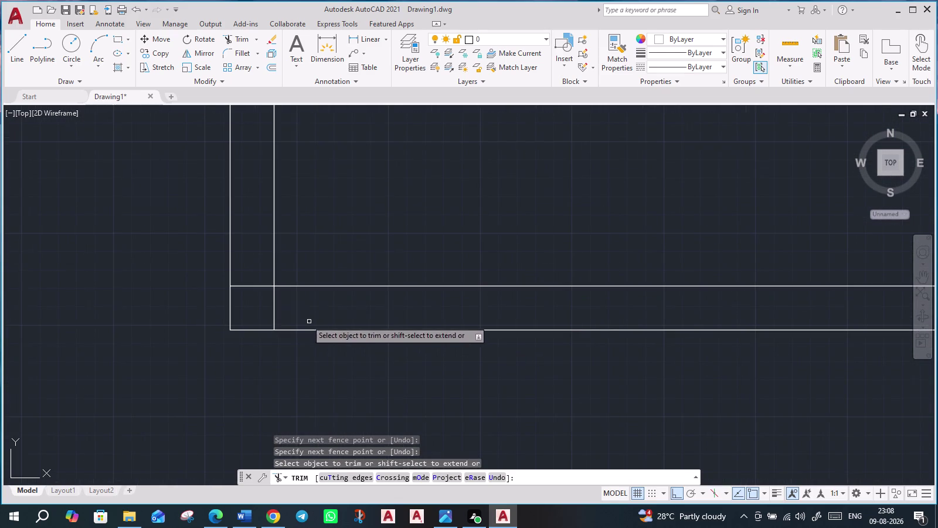
click(248, 262)
click(282, 312)
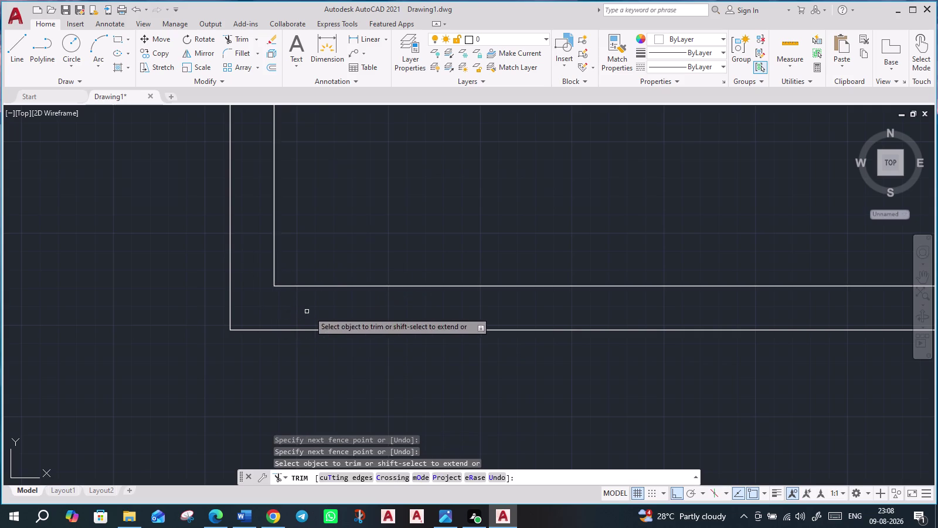
scroll(down, 3)
Clean up the wall corner and its two overlapping wall lines.
click(618, 314)
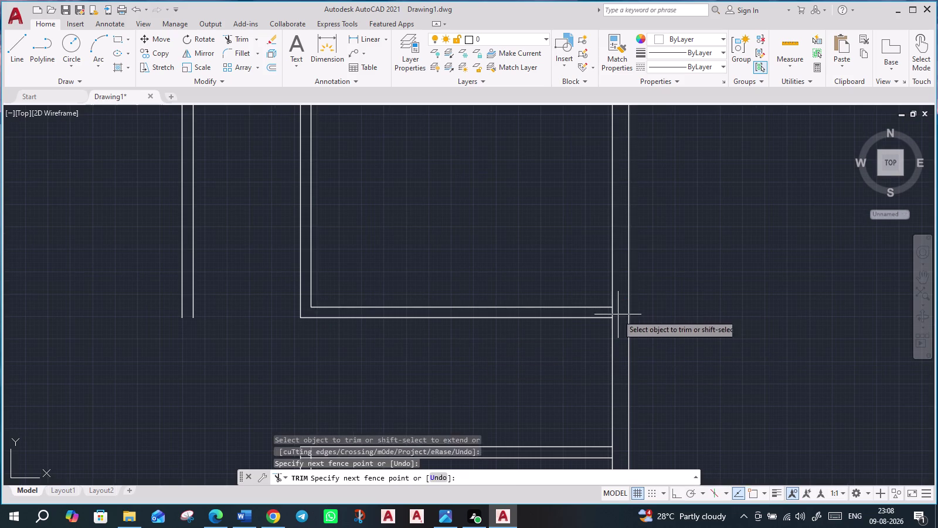
click(600, 312)
scroll(down, 3)
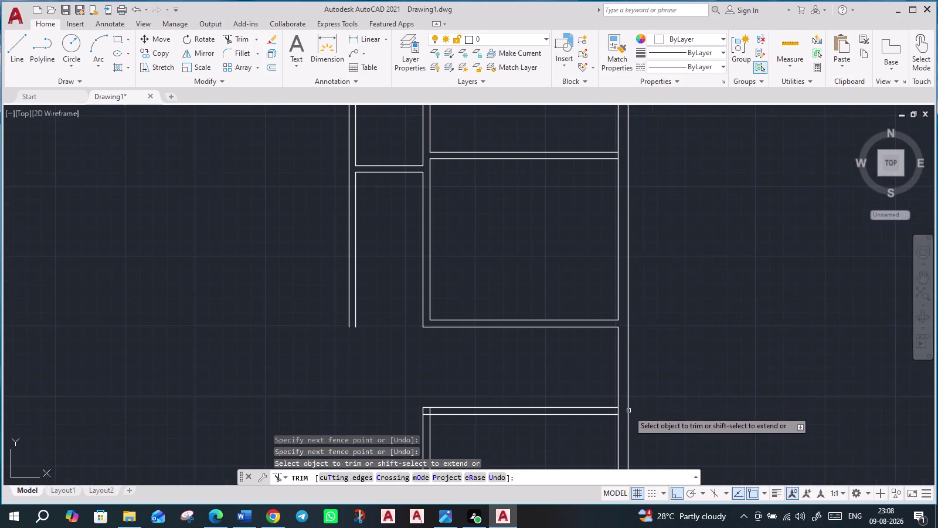
scroll(up, 3)
click(626, 403)
click(598, 407)
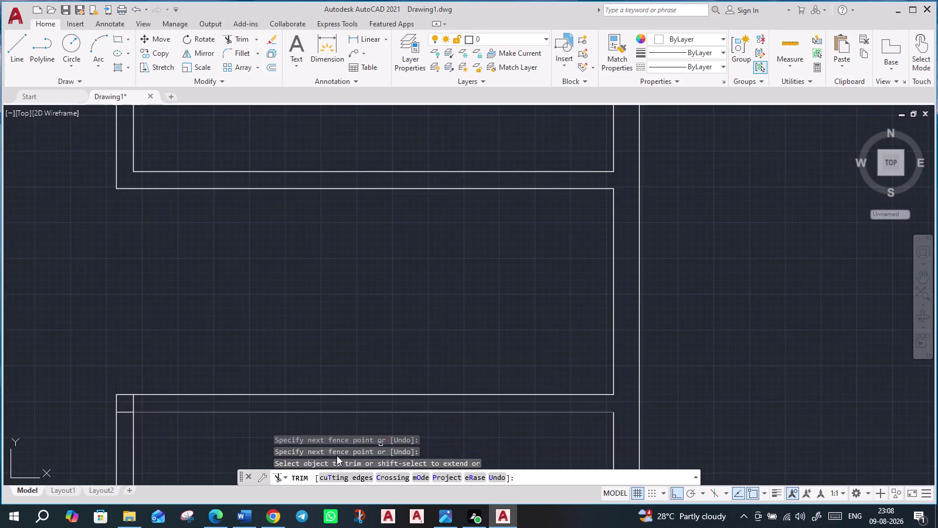
Fence-trim the overlapping lines at the lower-left junction.
click(123, 417)
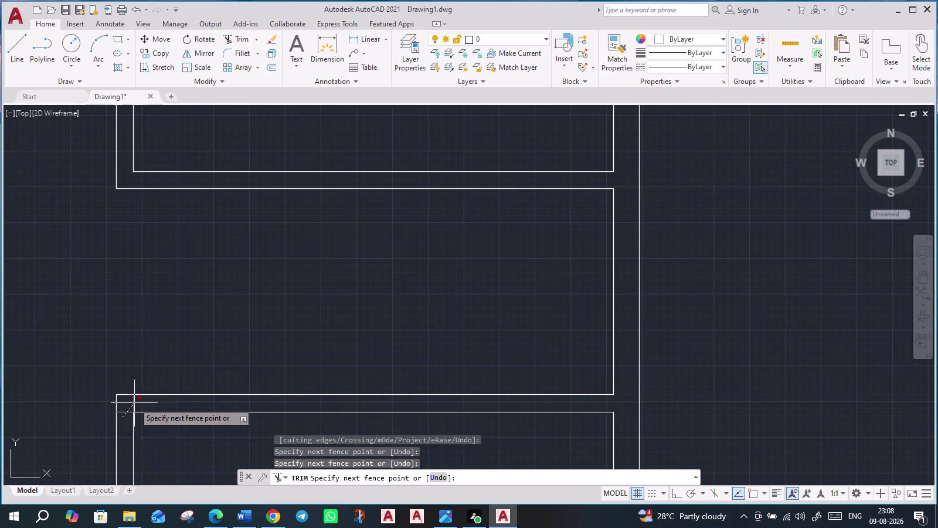
click(134, 403)
scroll(down, 3)
scroll(down, 3)
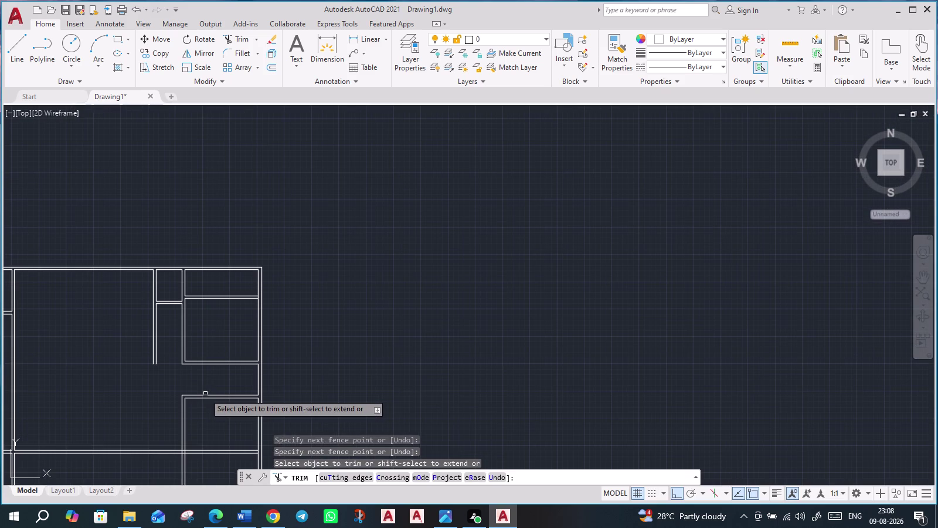
scroll(up, 3)
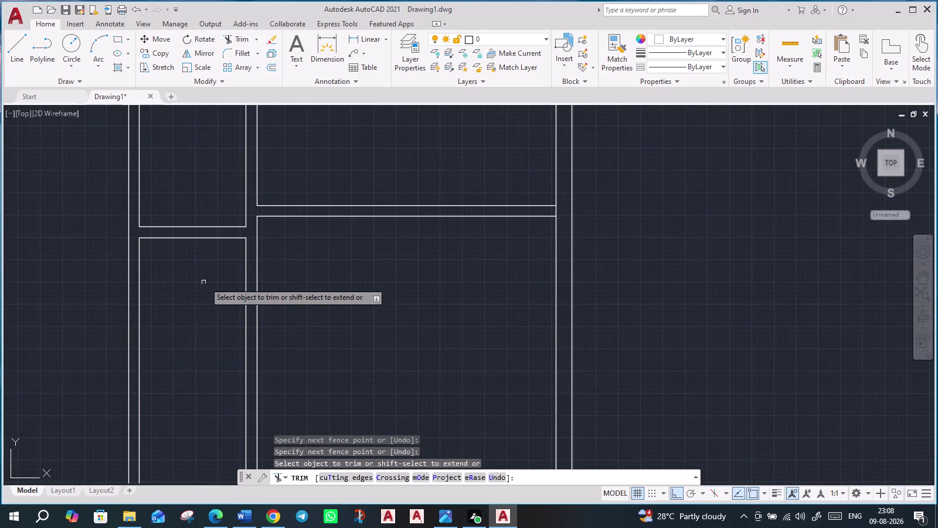
Trim the crossed lines and the lines spanning the opening at another junction.
middle_drag(217, 308, 220, 496)
scroll(down, 3)
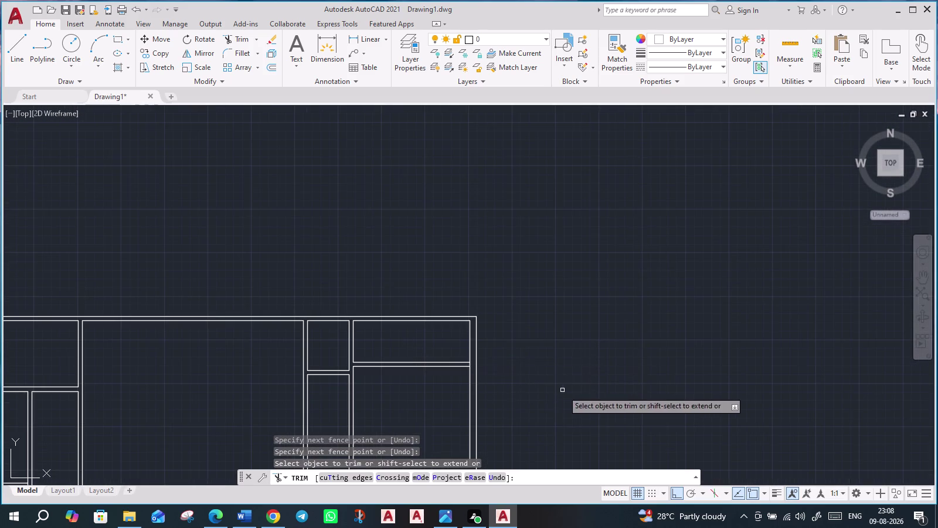
middle_drag(571, 402, 536, 254)
scroll(down, 3)
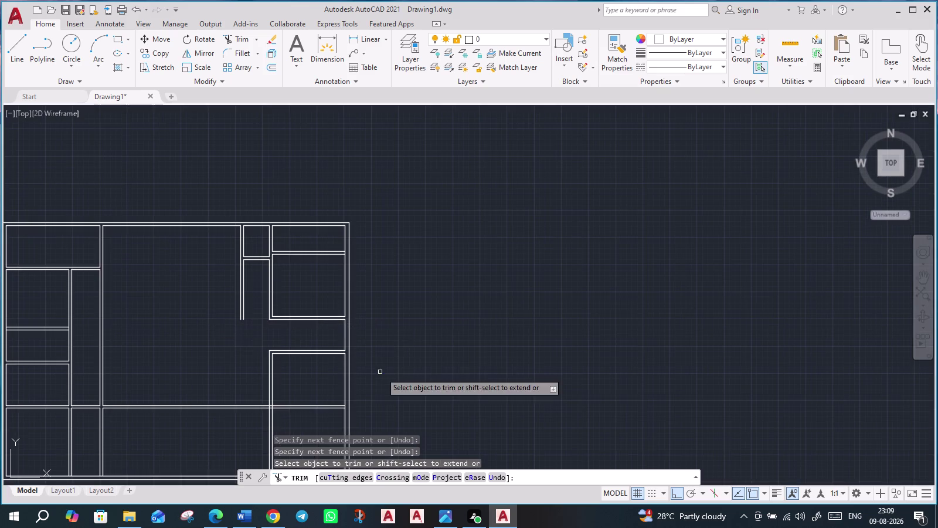
middle_drag(389, 376, 363, 236)
scroll(up, 3)
scroll(up, 3)
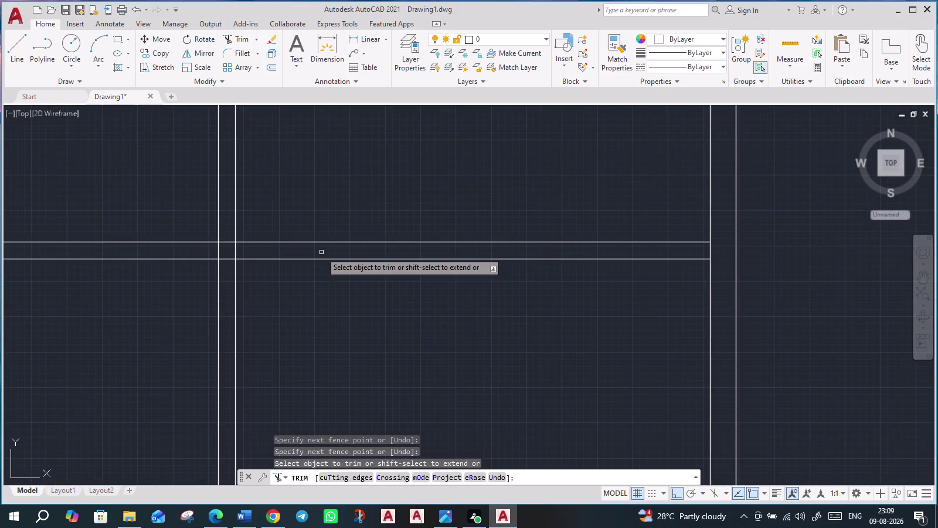
click(252, 251)
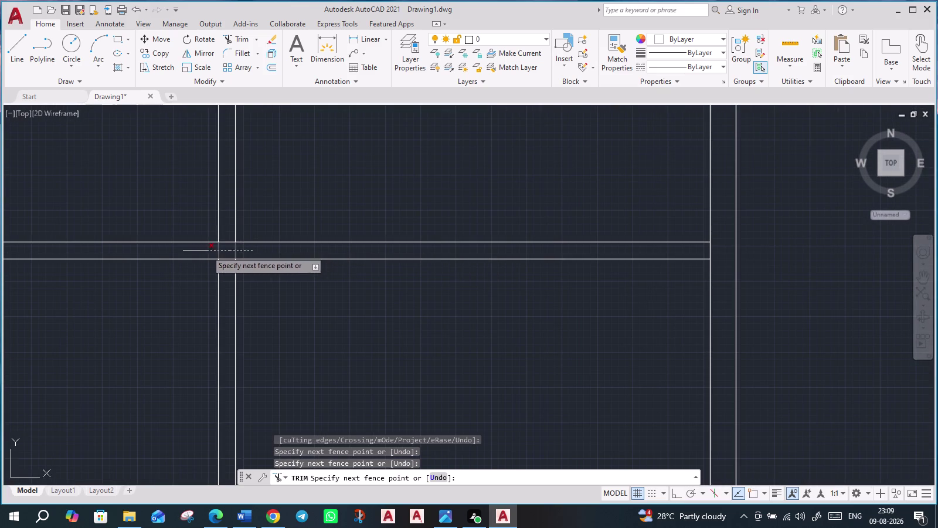
click(207, 250)
drag(226, 220, 229, 253)
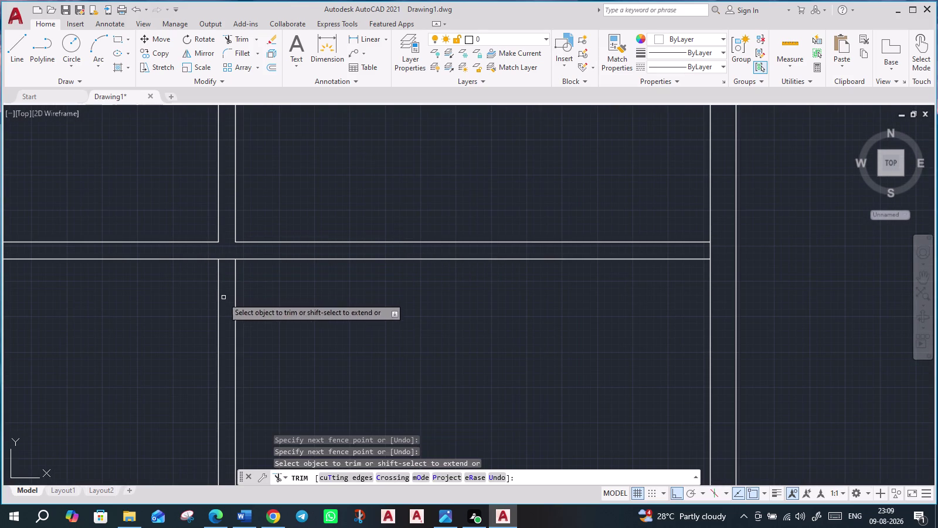
click(231, 263)
click(231, 245)
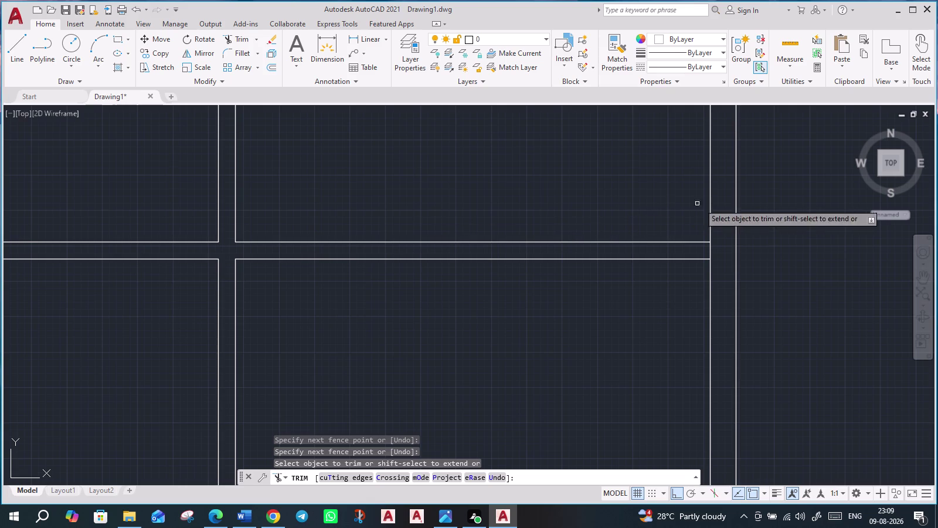
Trim the two remaining wall lines at the right-hand junction.
click(724, 248)
click(698, 255)
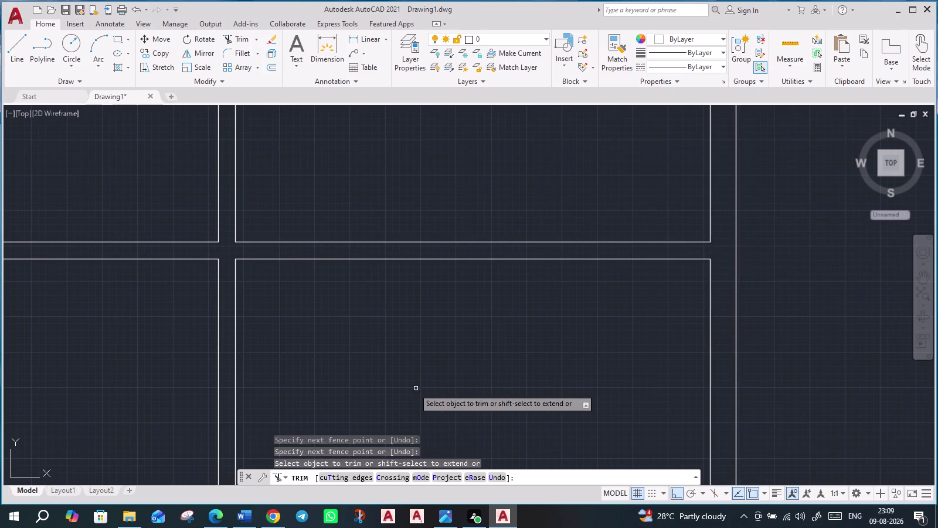
scroll(down, 3)
scroll(down, 3)
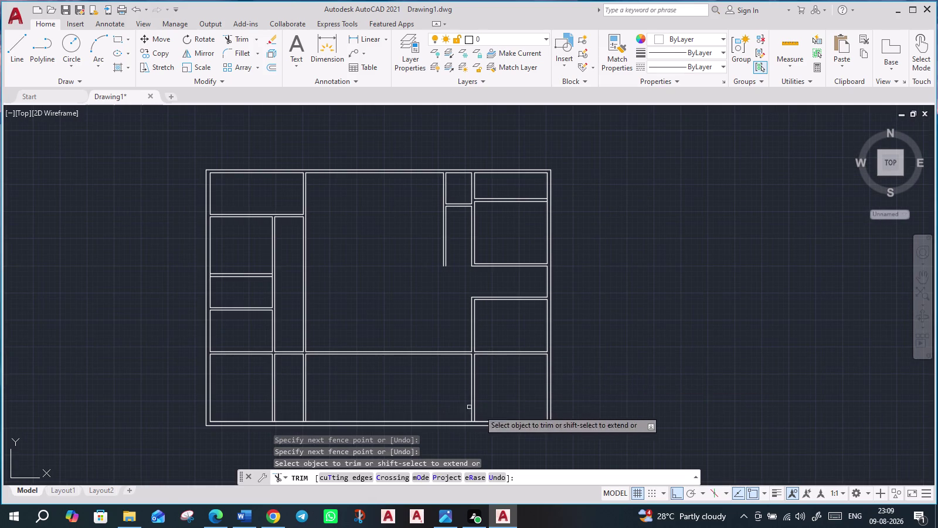
Trim both crossing lines at the next interior wall junction.
middle_drag(529, 421, 481, 344)
scroll(up, 3)
scroll(up, 3)
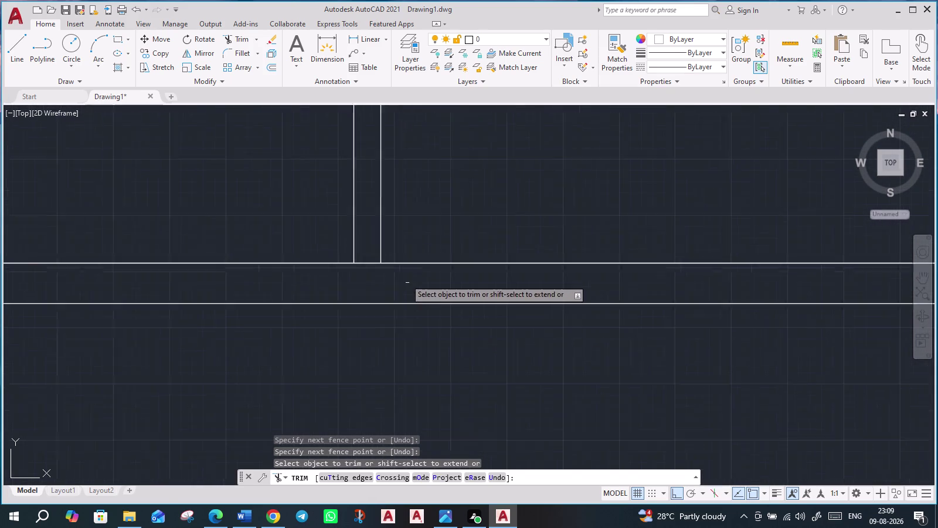
click(345, 262)
click(342, 231)
scroll(down, 3)
scroll(down, 3)
Clean the overlapping wall lines at the lower junctions.
middle_drag(183, 323, 541, 332)
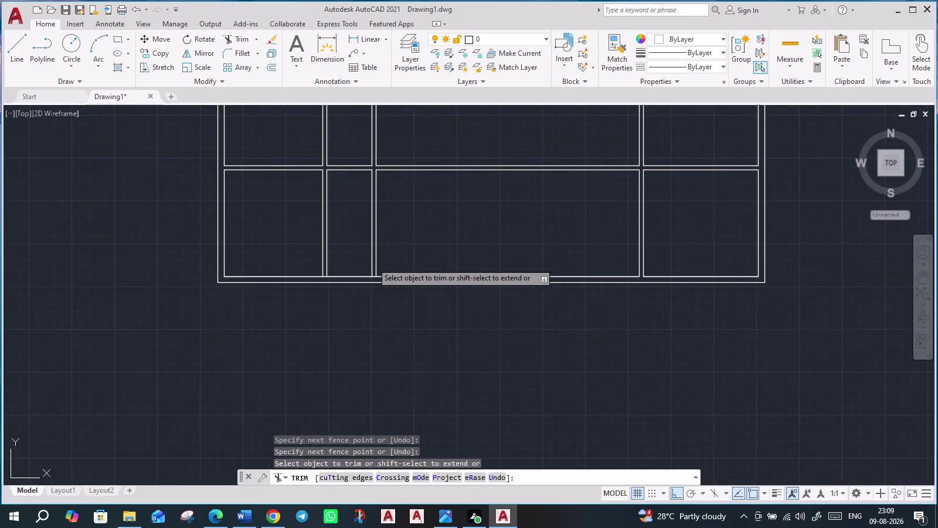
scroll(up, 3)
click(391, 339)
click(395, 315)
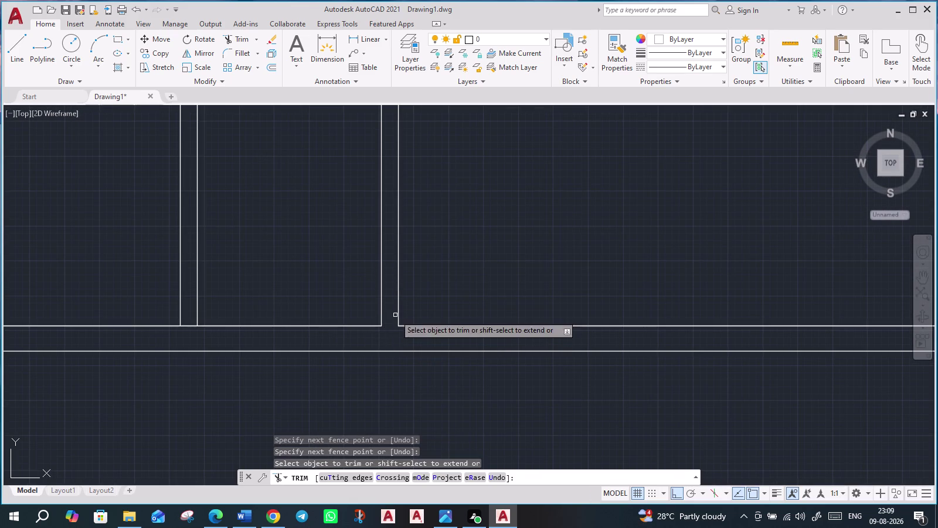
click(187, 337)
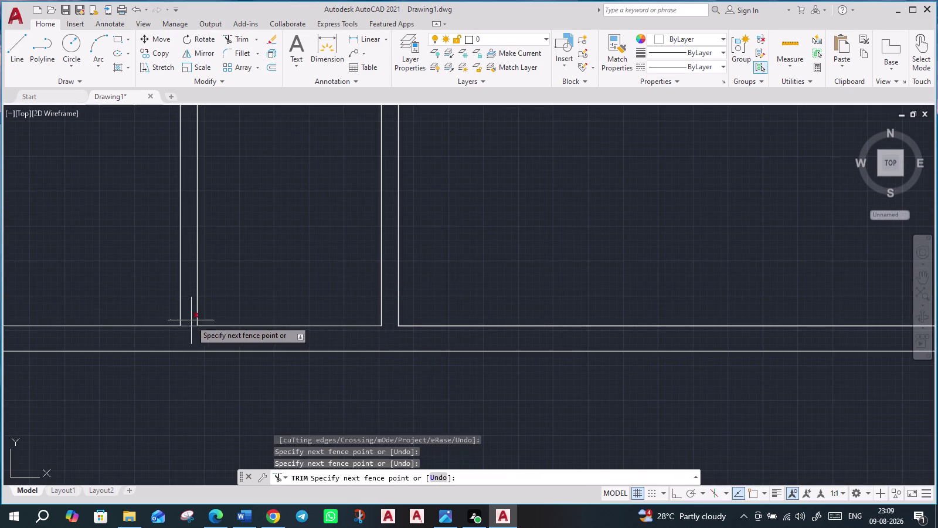
click(191, 320)
scroll(down, 3)
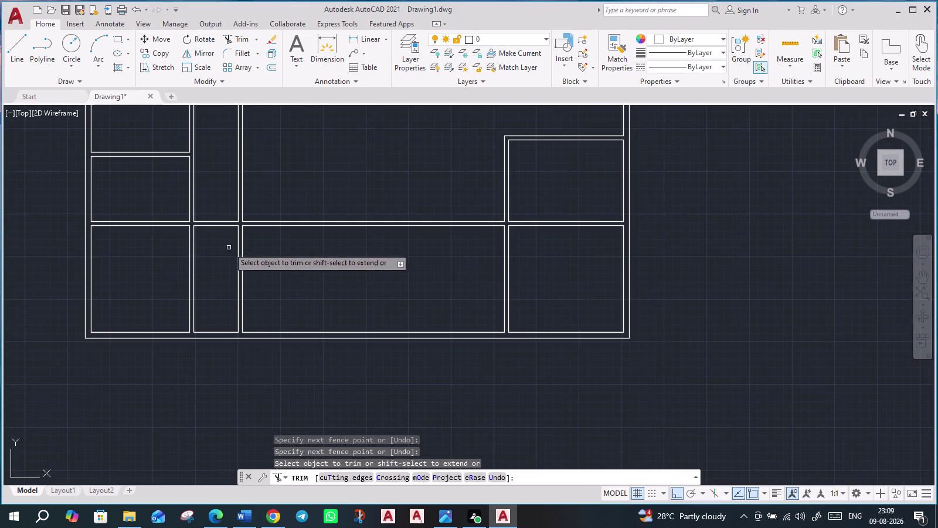
Fence the short wall near the top right, then end the TRIM command.
middle_drag(311, 264, 282, 389)
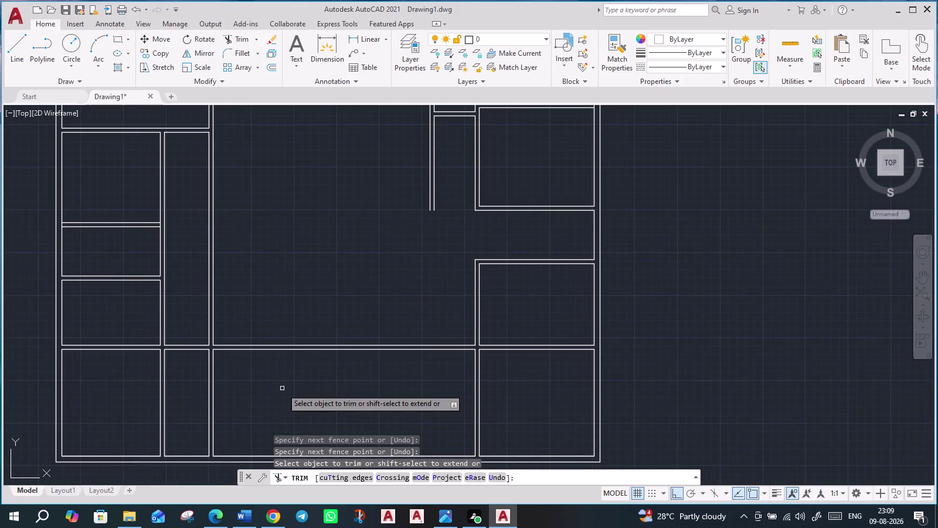
middle_drag(382, 282, 376, 411)
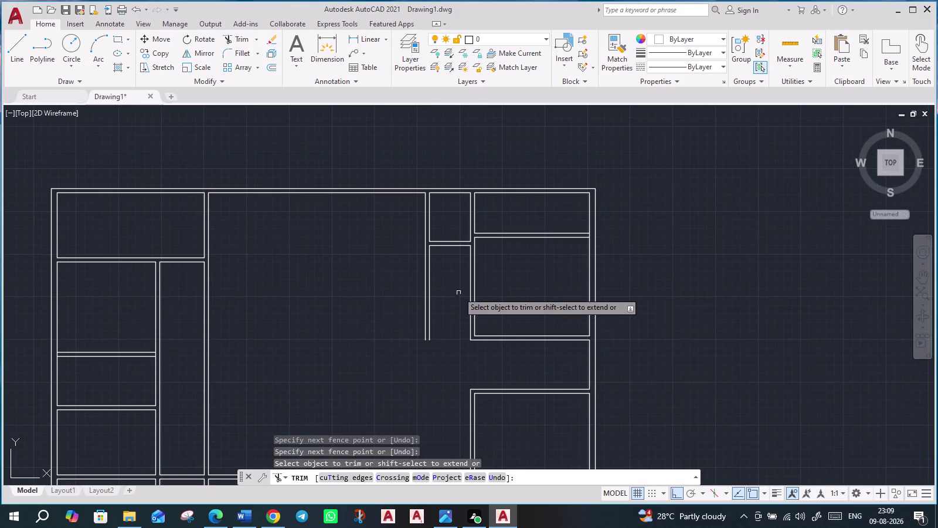
click(452, 298)
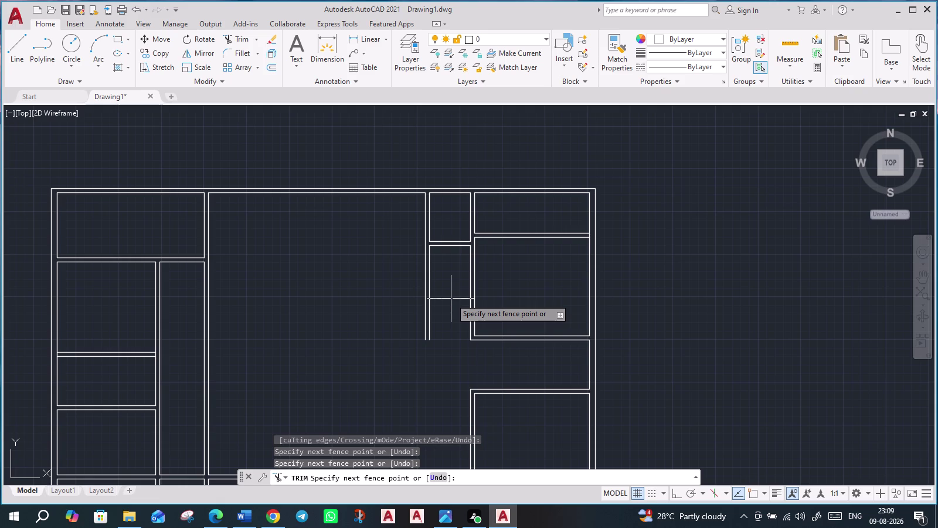
scroll(down, 3)
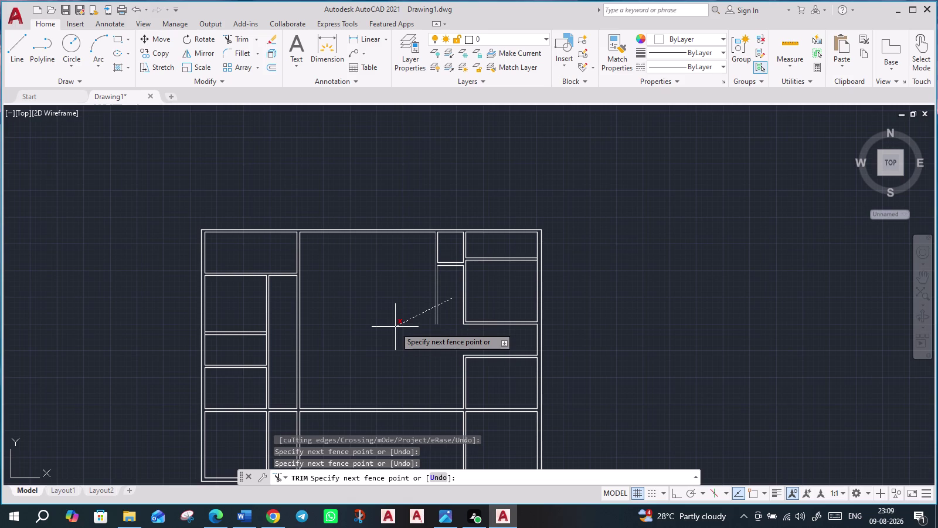
scroll(down, 3)
scroll(up, 3)
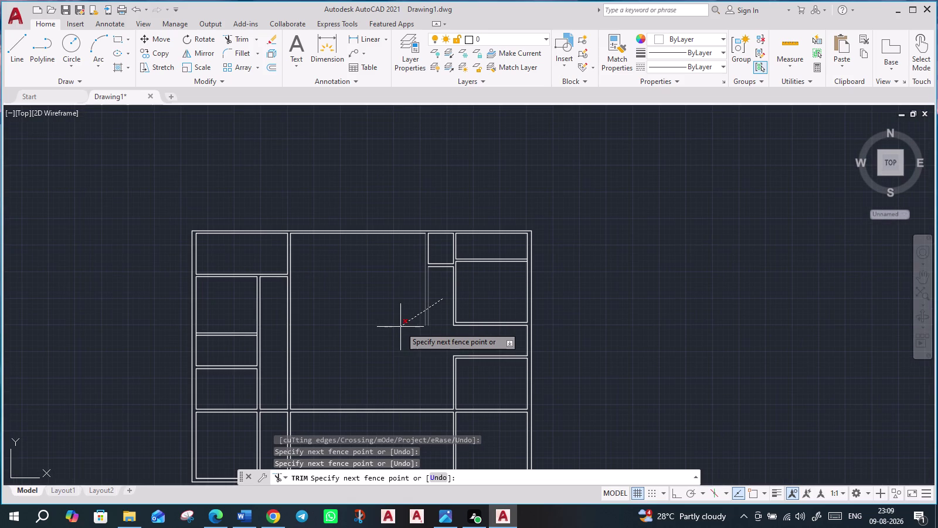
key(Escape)
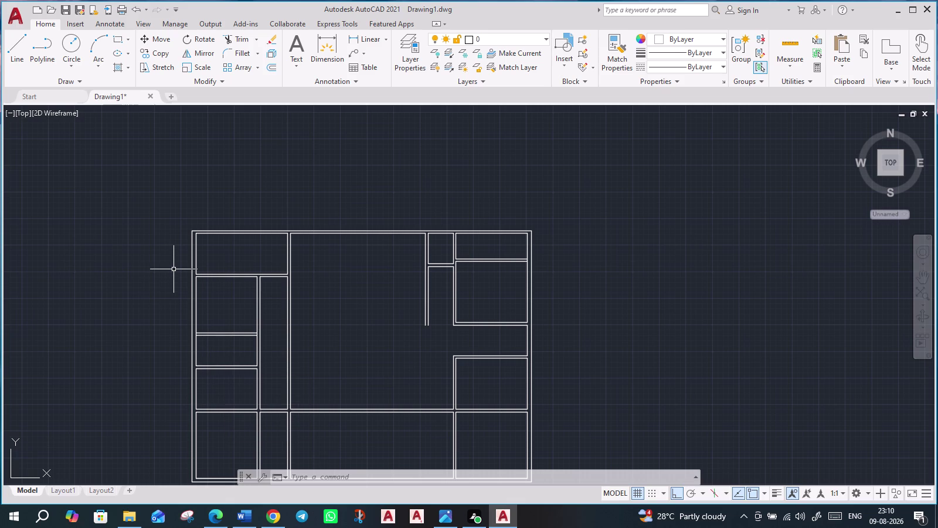
Zoom in on the trimmed floor plan with no command running.
scroll(up, 3)
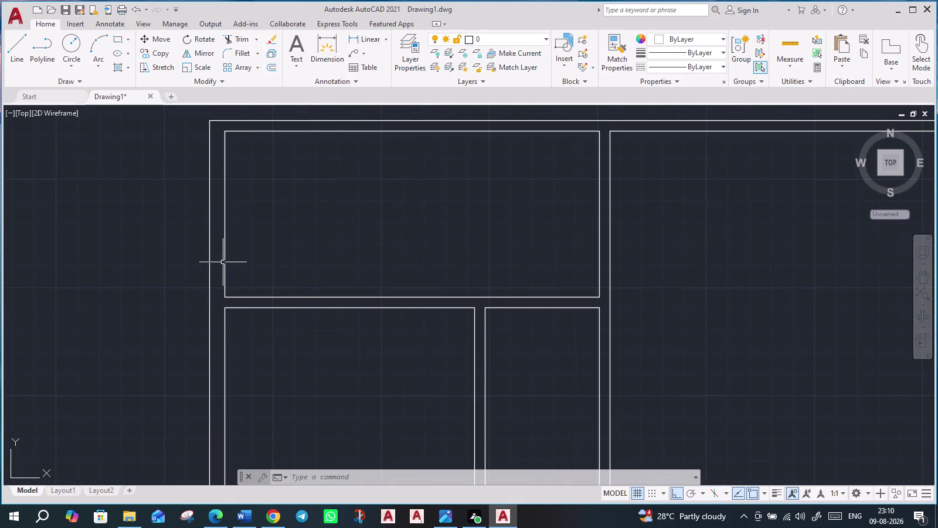
key(o)
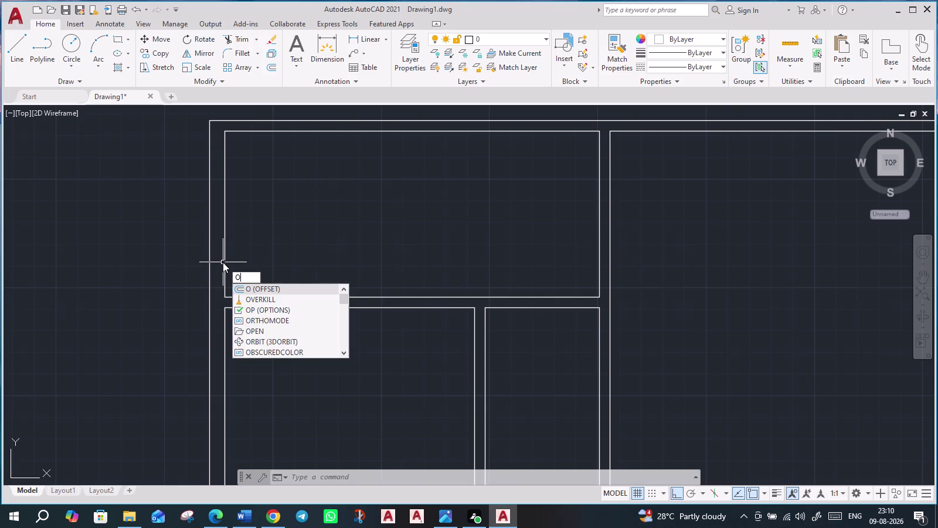
key(Return)
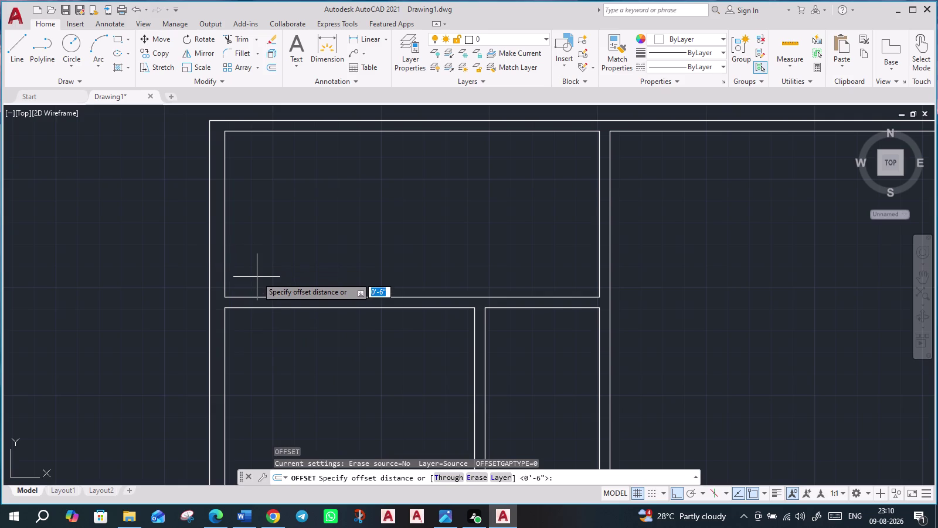
text(18)
key(apostrophe)
key(Return)
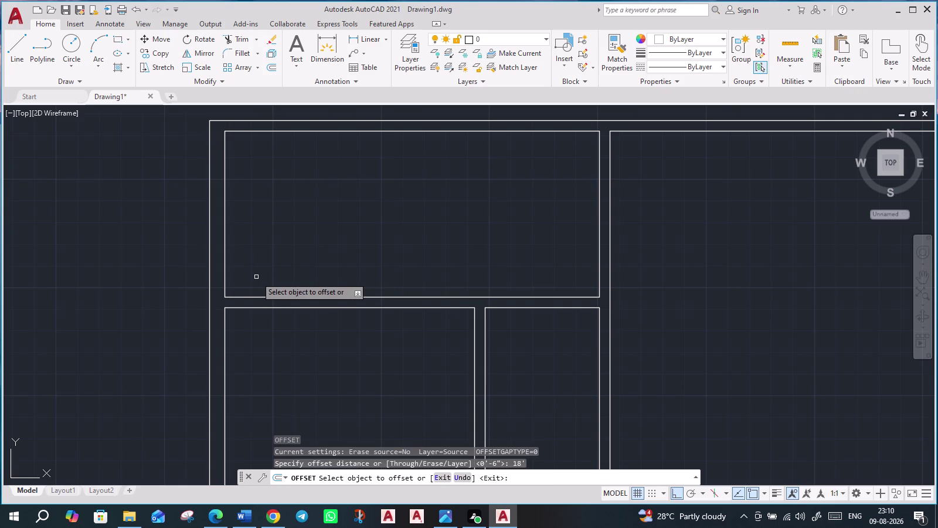
click(225, 275)
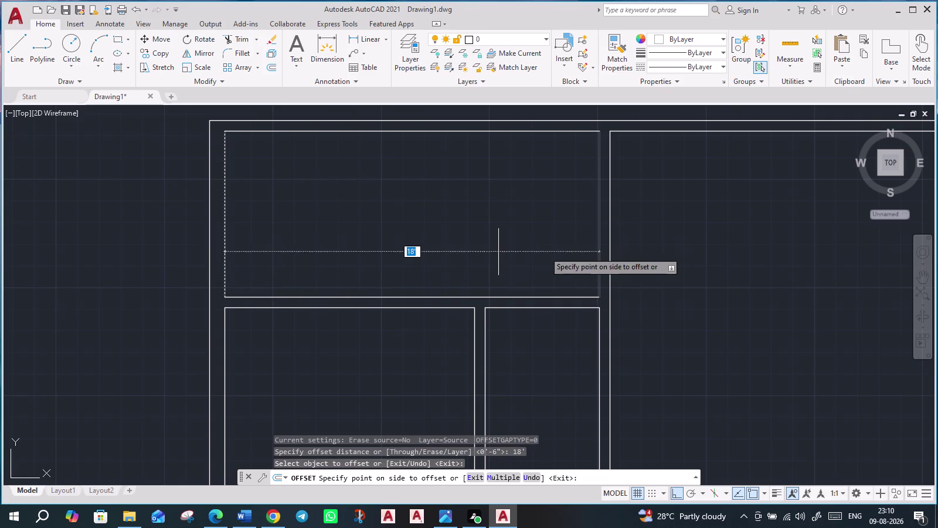
key(Escape)
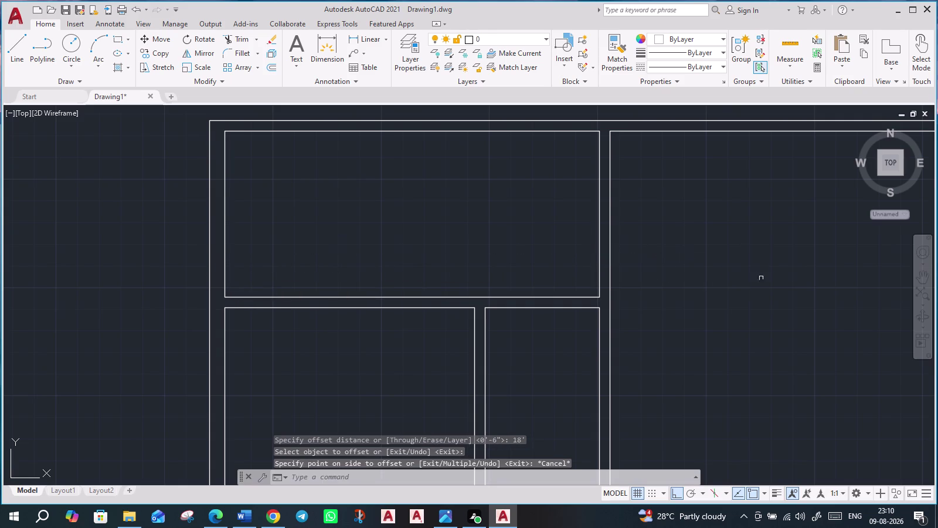
middle_drag(770, 284, 526, 234)
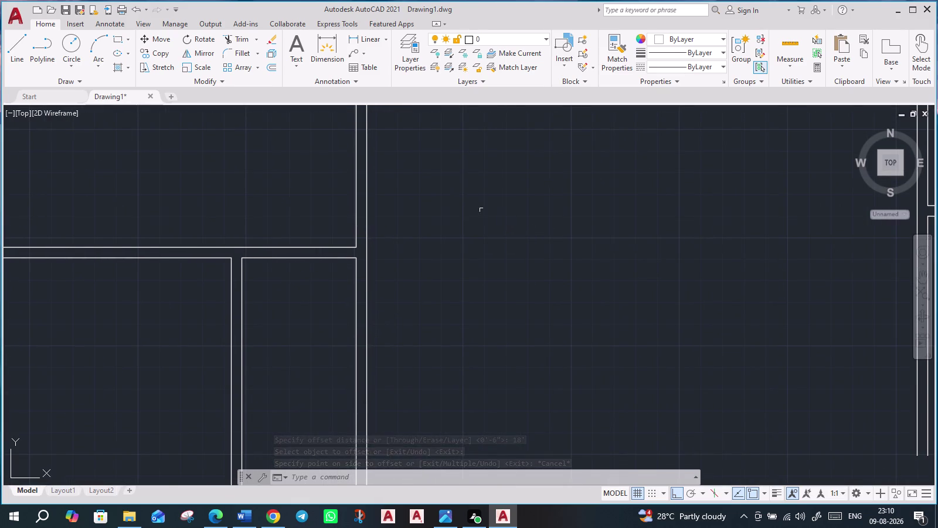
scroll(down, 3)
middle_drag(480, 207, 347, 283)
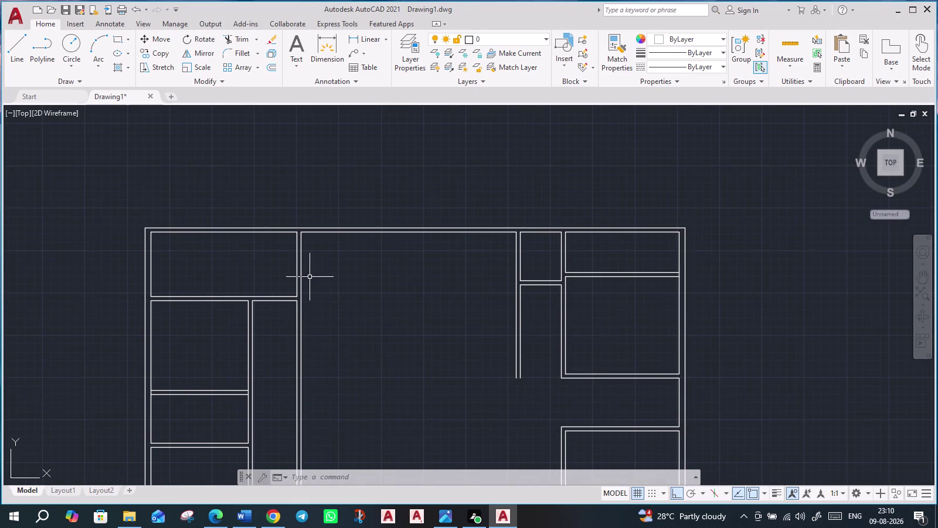
Offset a vertical wall line 5' to the right, adding a line below the small upper-right room.
key(o)
key(Return)
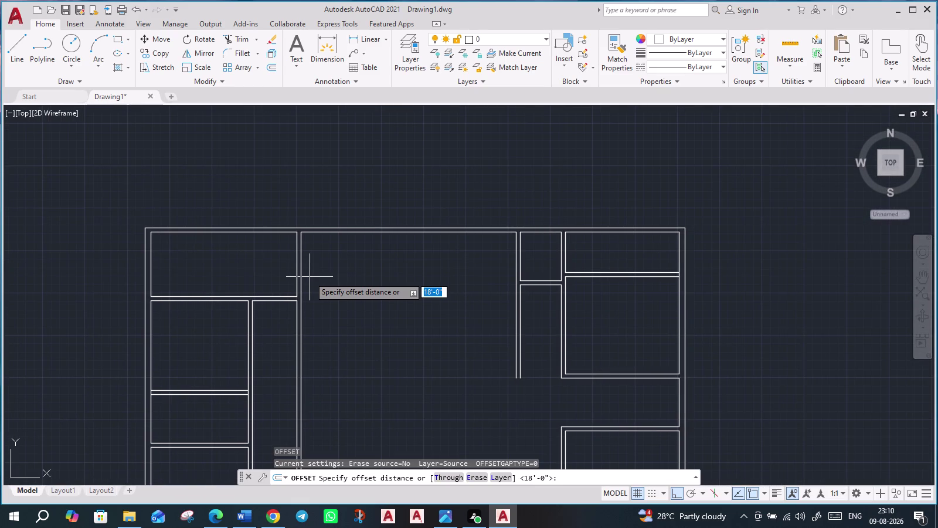
scroll(up, 3)
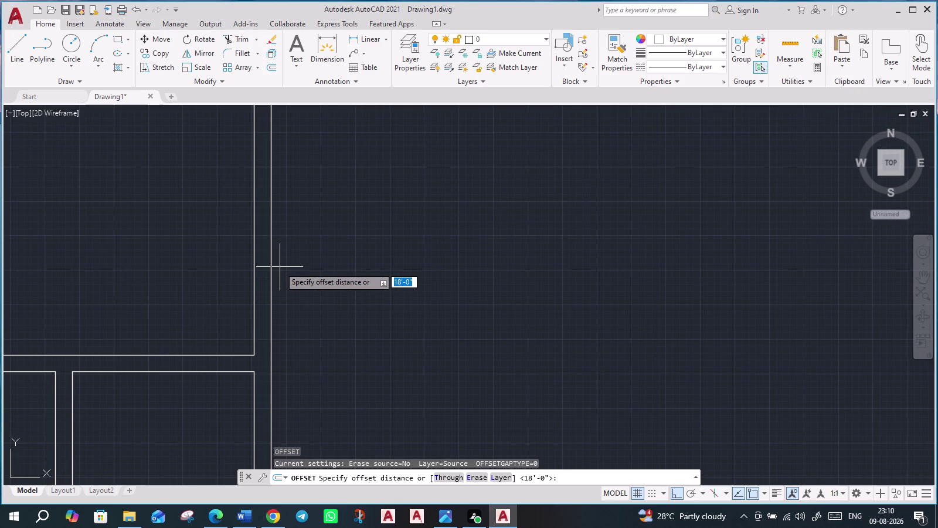
text(5)
text(')
key(Return)
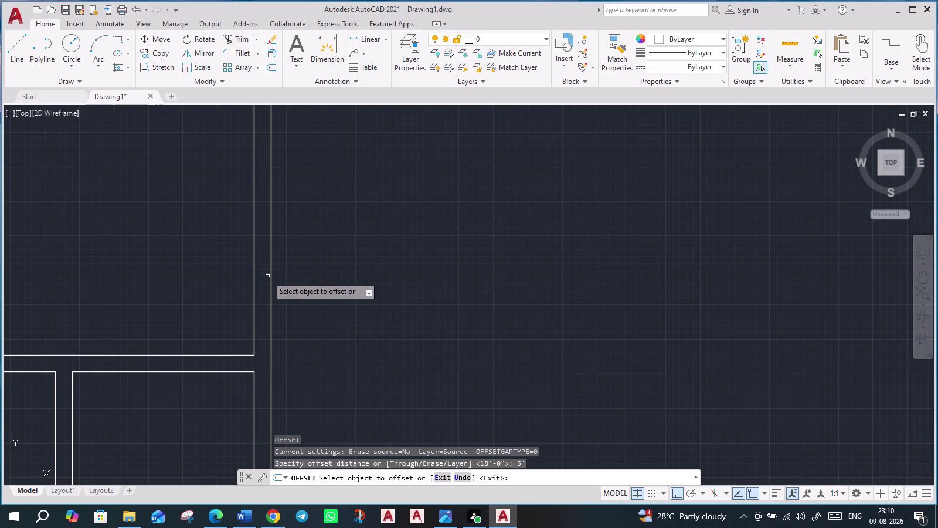
click(272, 275)
click(450, 236)
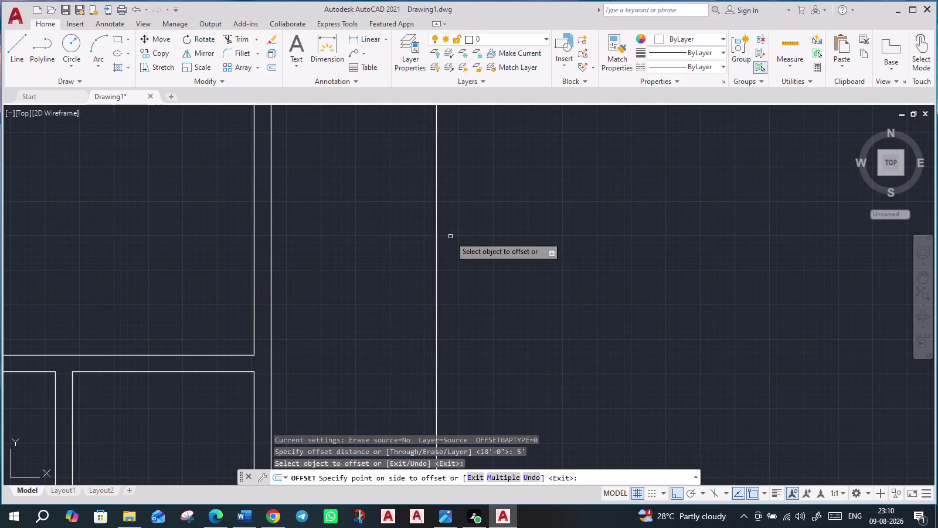
End the offset and pan around the floor plan to check the new line.
scroll(down, 3)
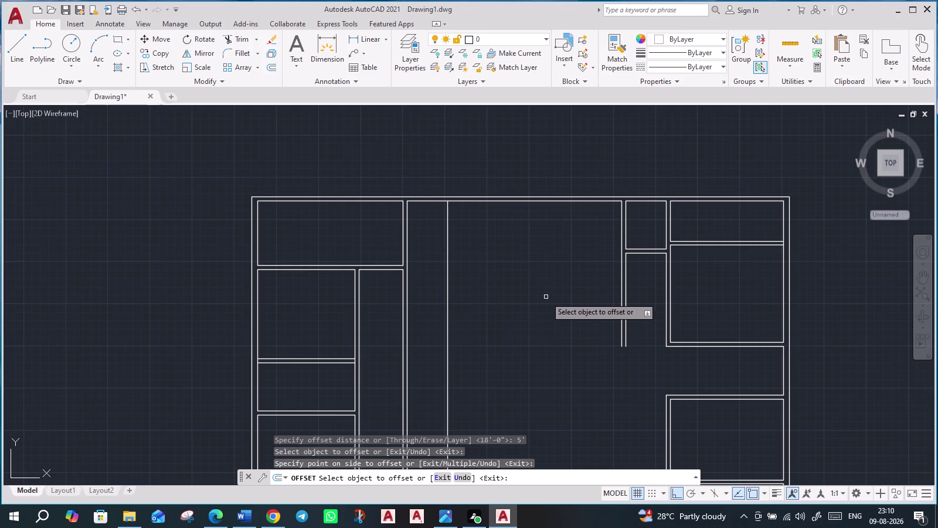
middle_drag(546, 320, 408, 354)
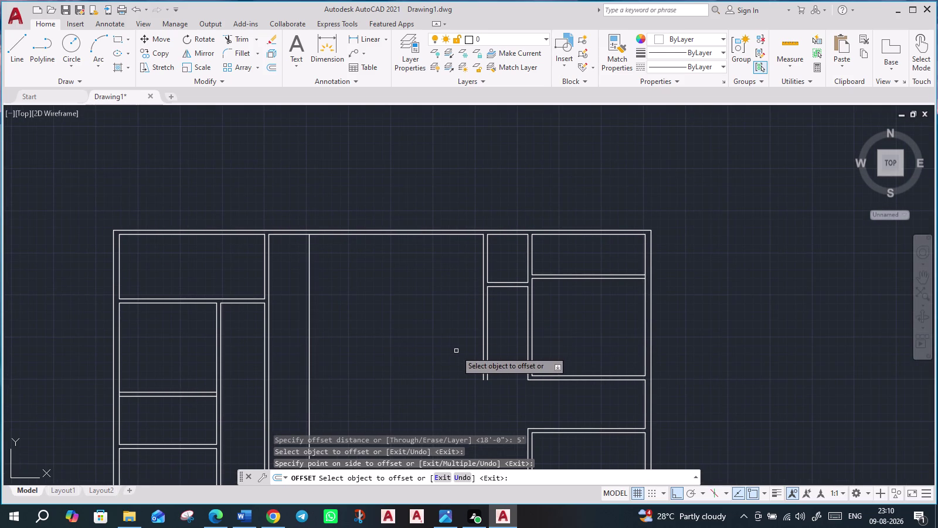
key(Escape)
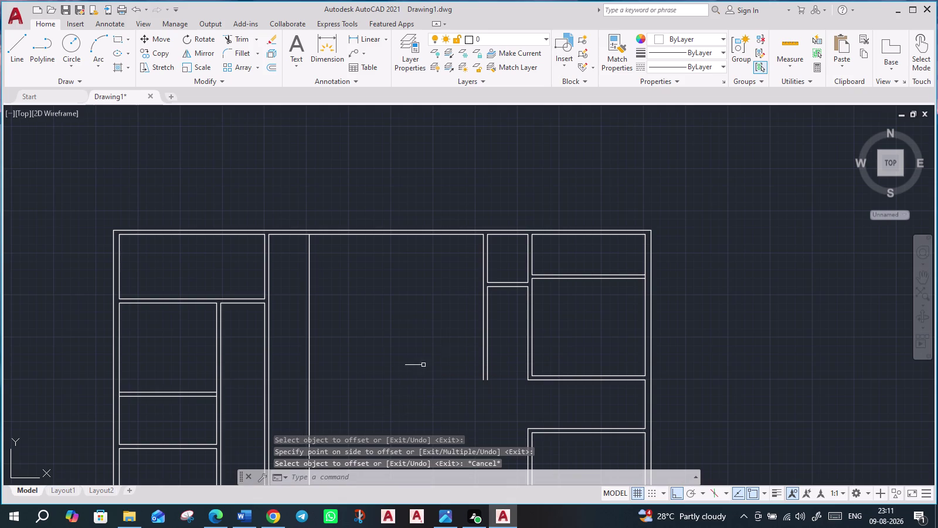
scroll(up, 3)
scroll(down, 3)
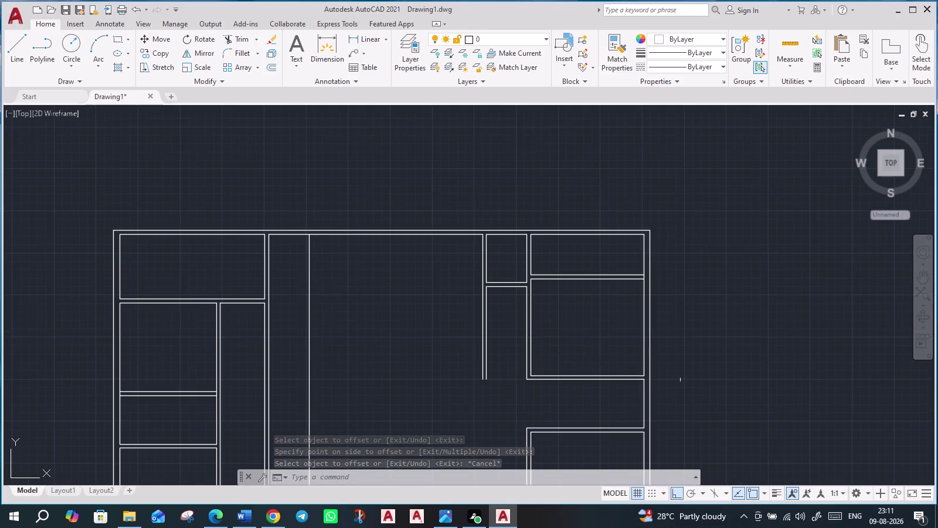
scroll(down, 3)
middle_drag(710, 407, 553, 338)
scroll(up, 3)
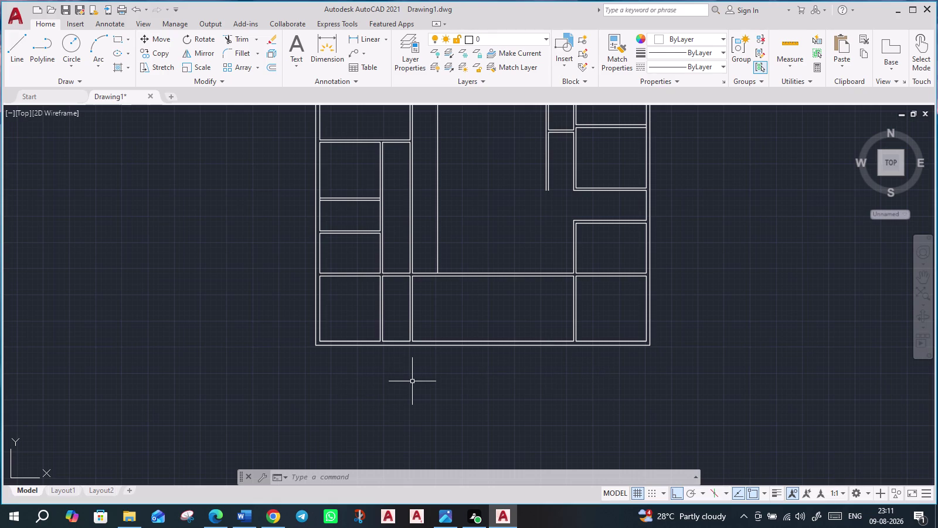
scroll(down, 3)
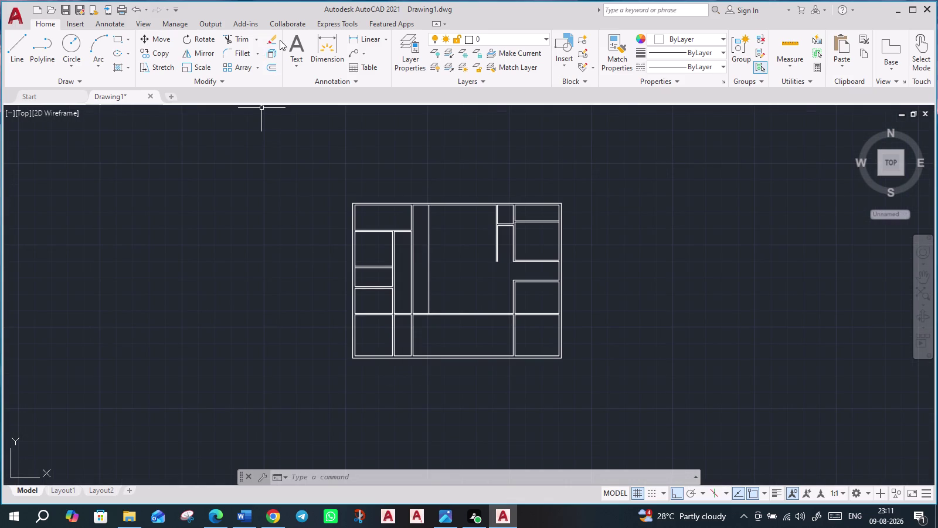
Trim away the vertical wall dividing the two lower-left rooms with a fence cut.
click(247, 42)
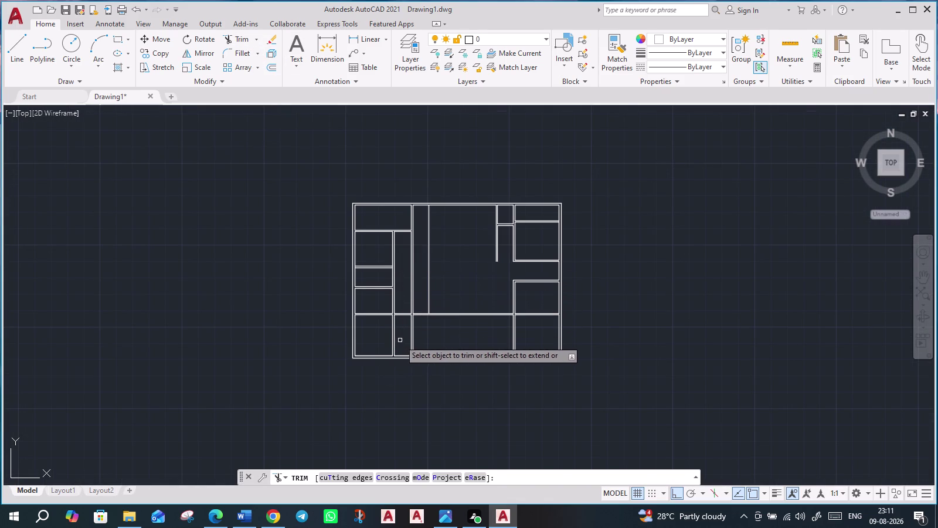
click(402, 339)
click(377, 335)
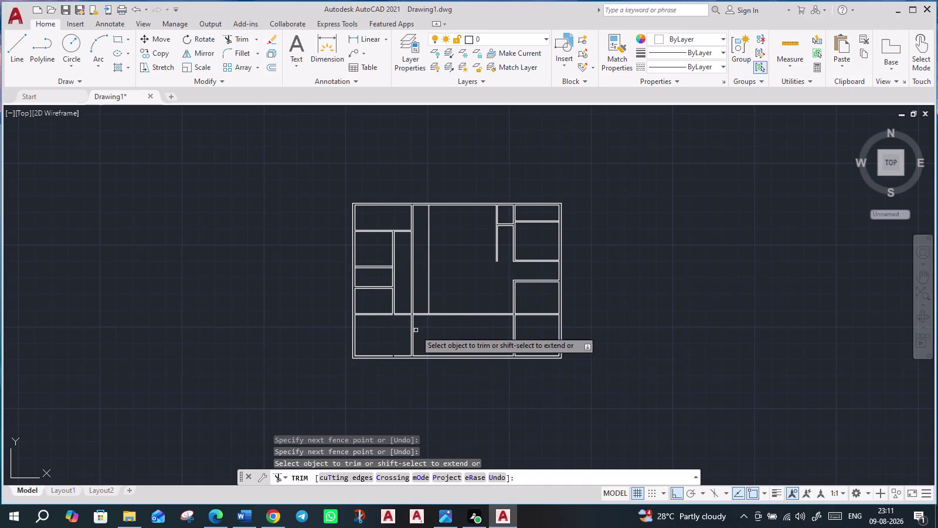
scroll(up, 3)
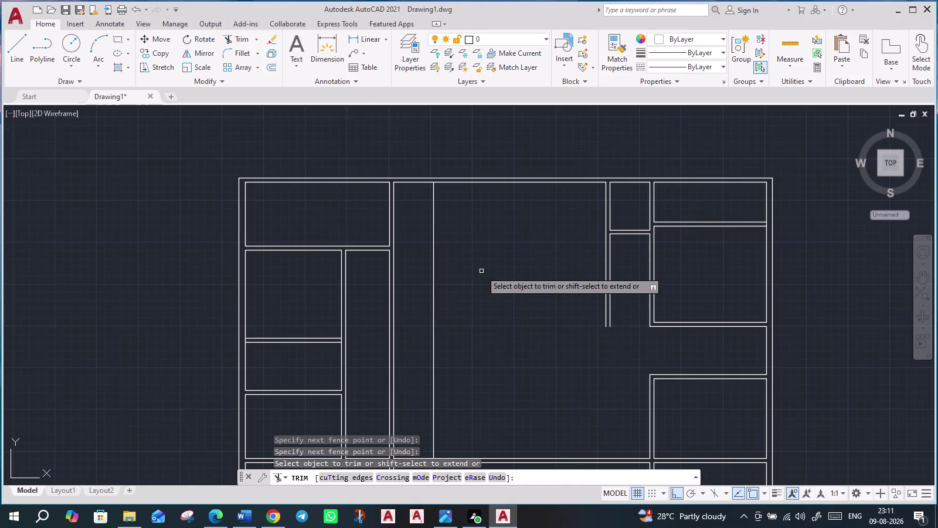
key(Escape)
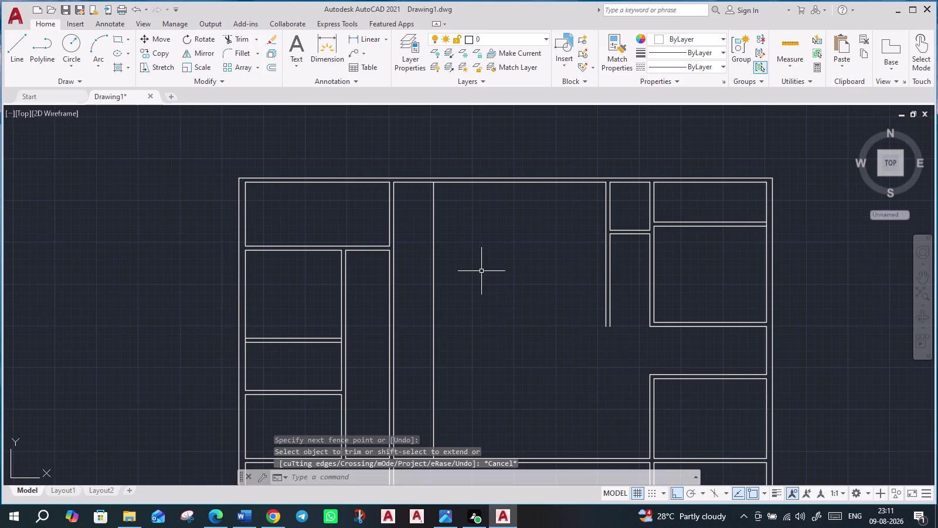
key(o)
key(Return)
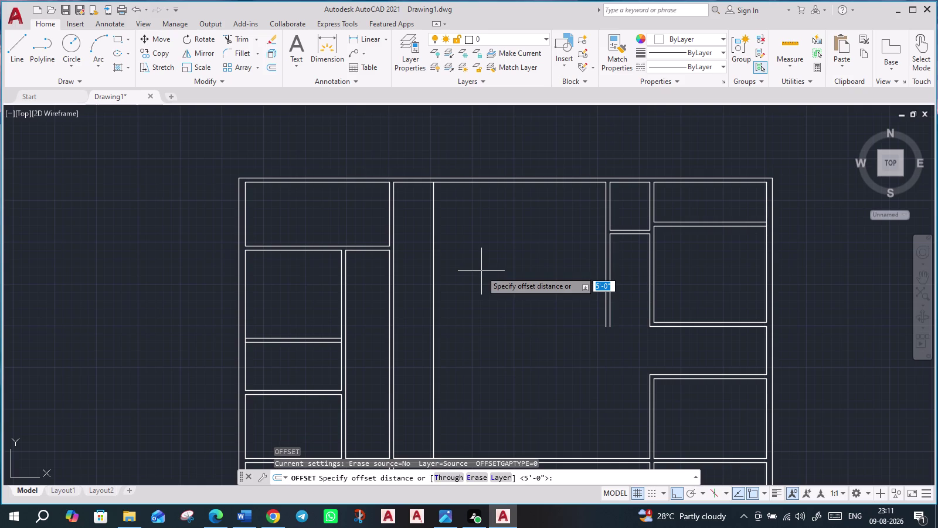
Offset the long vertical interior wall line 6" to its right to form a doubled wall.
key(6)
key(shift+quotedbl)
key(Return)
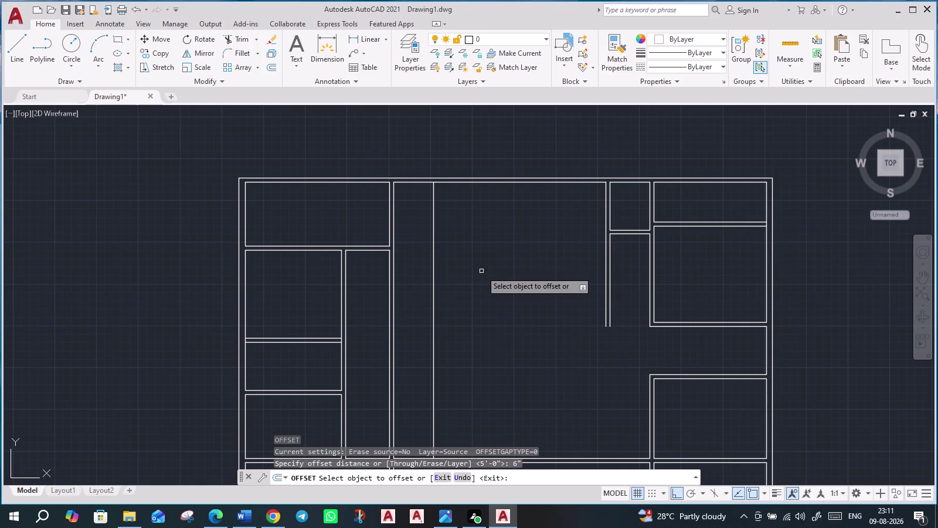
click(433, 296)
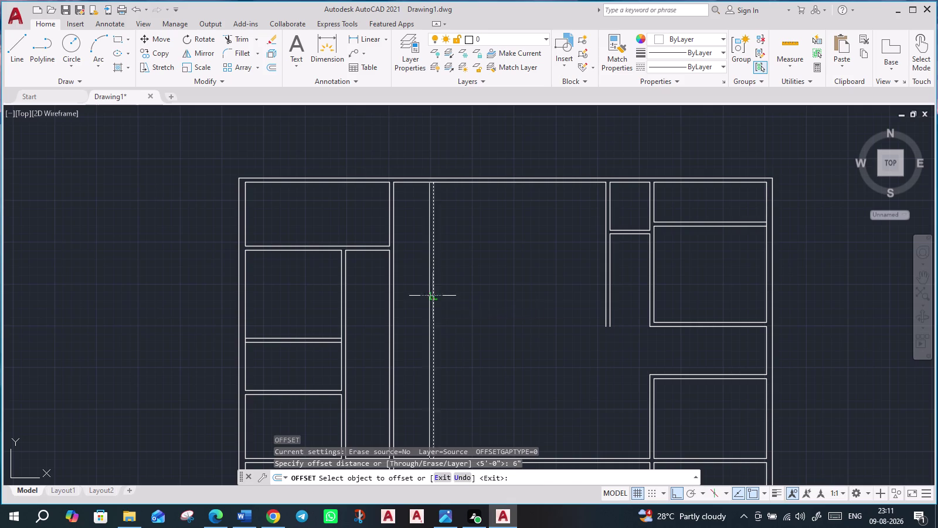
click(480, 288)
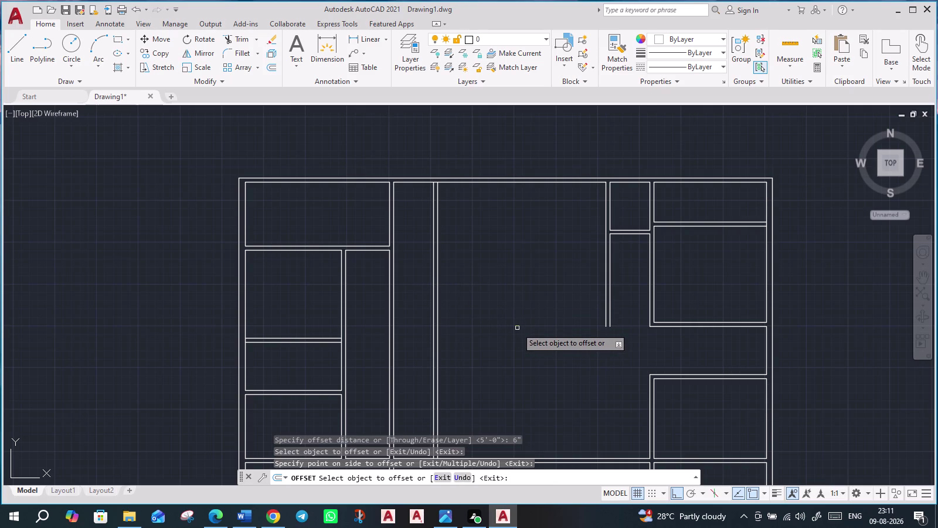
middle_drag(528, 328, 515, 327)
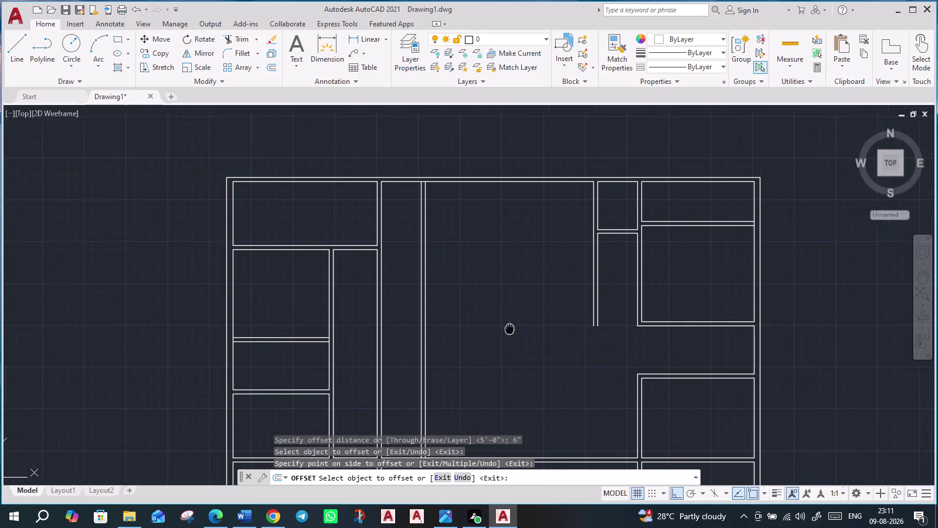
middle_drag(515, 327, 456, 305)
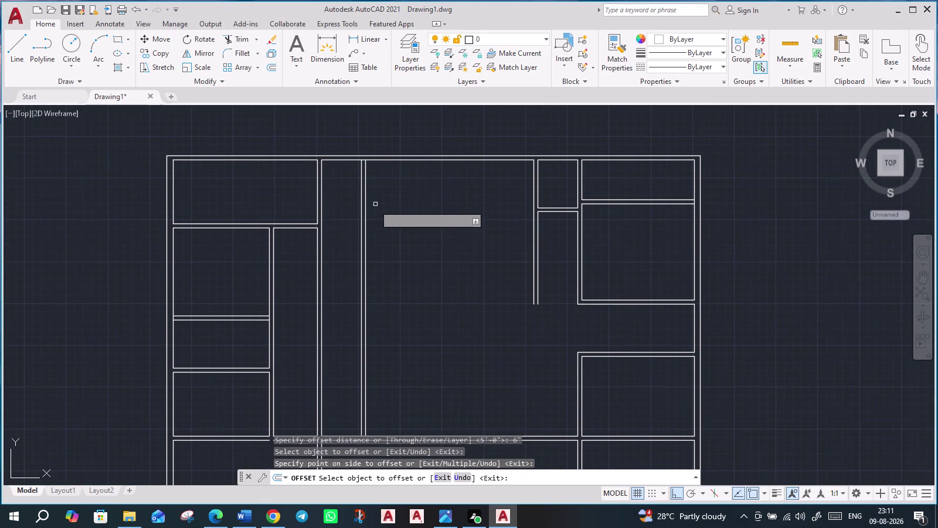
key(Escape)
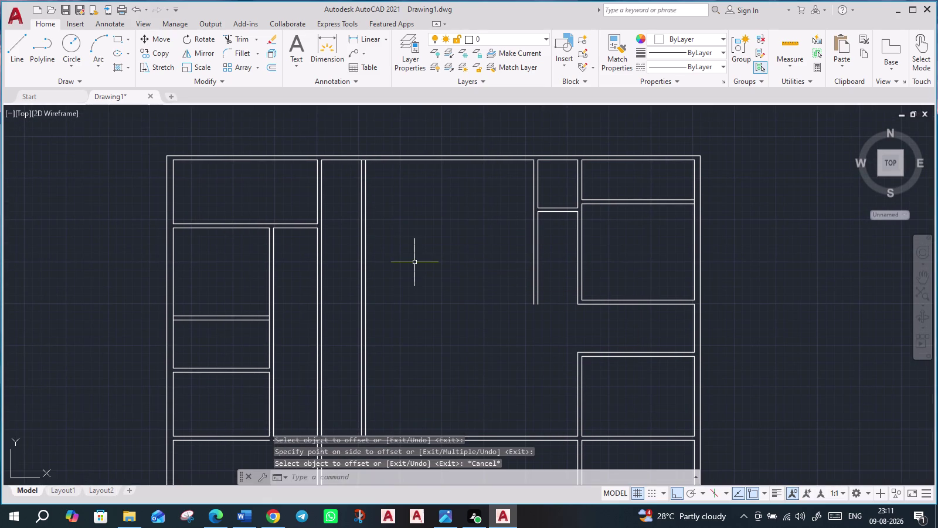
Offset the doubled wall's right line 14' to the right to place a new wall line.
key(Return)
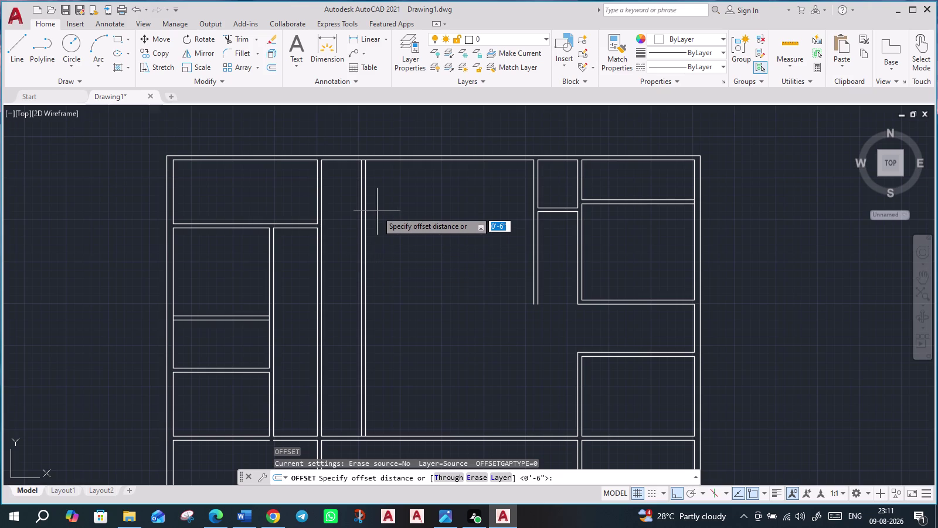
text(1)
text(4')
key(Return)
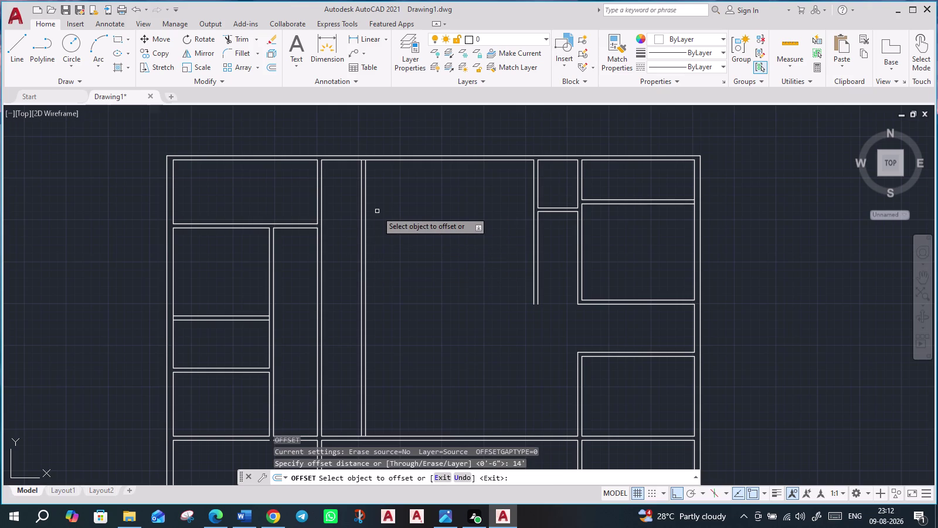
scroll(up, 3)
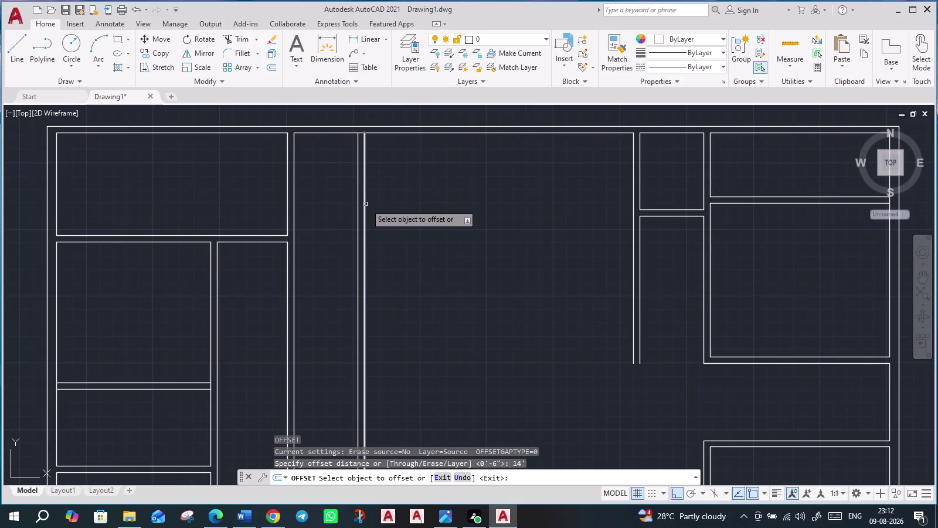
click(364, 204)
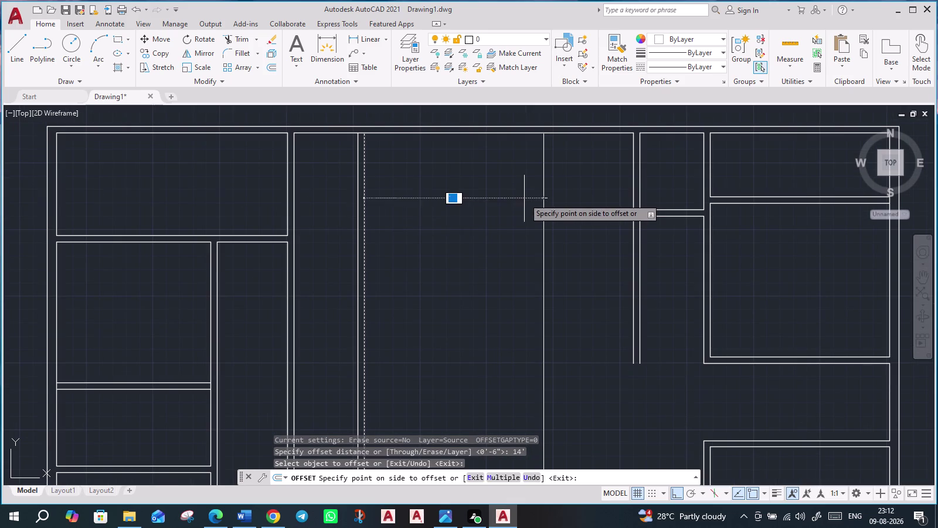
click(525, 198)
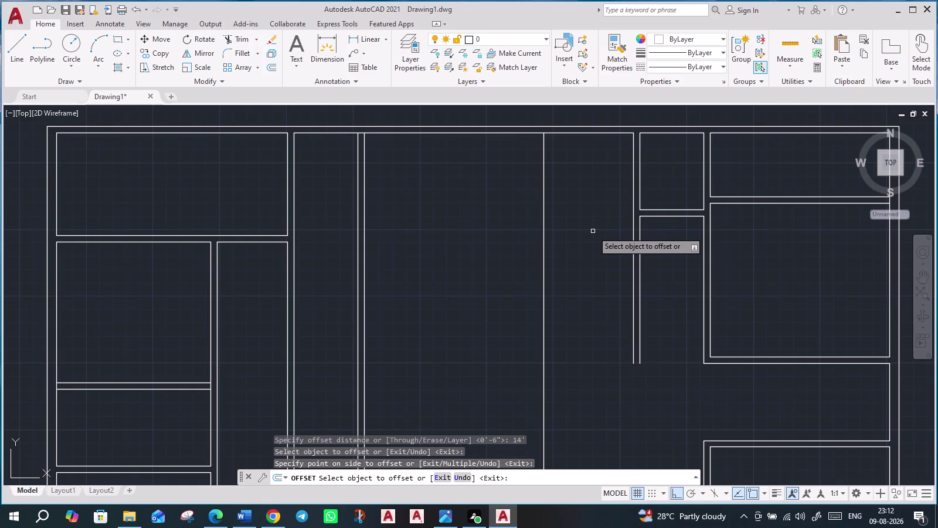
key(Escape)
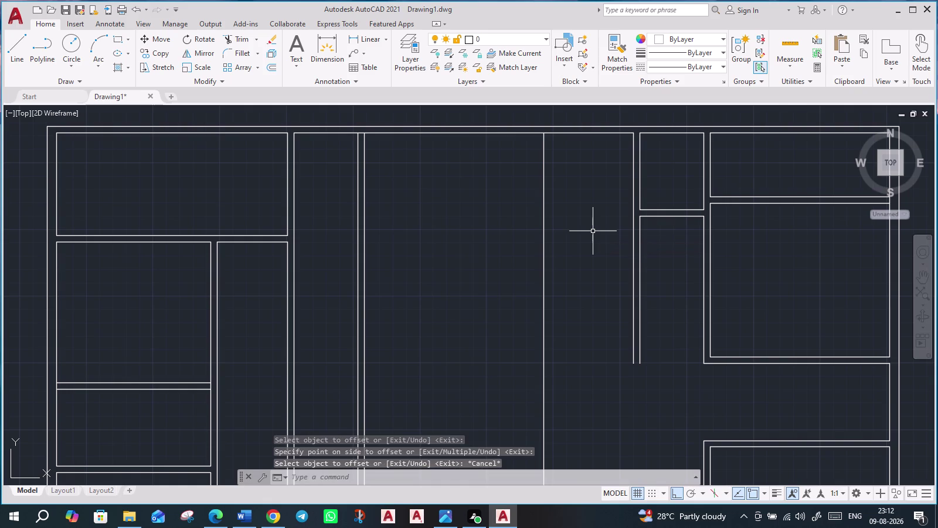
Double the new wall line with a 6" offset to its right, then recentre the whole plan.
key(o)
key(Return)
key(6)
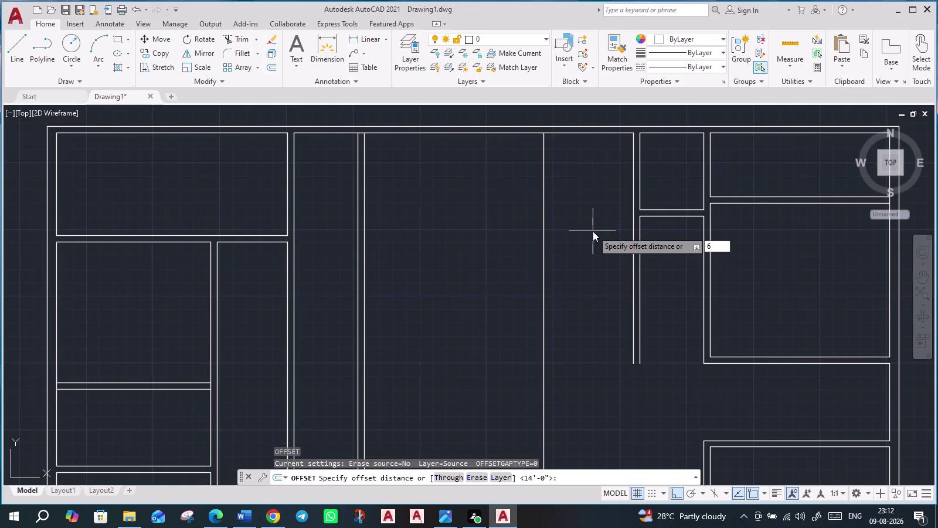
key(shift+quotedbl)
key(Return)
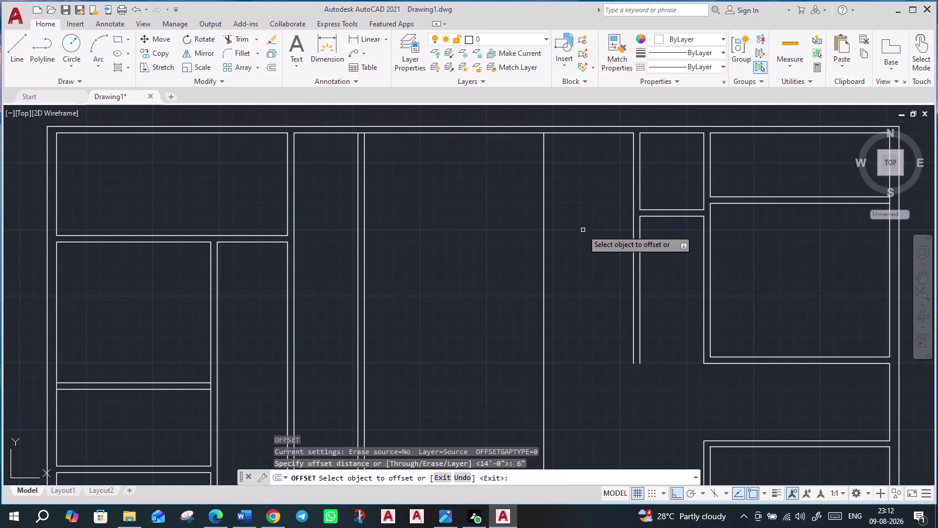
click(542, 226)
click(563, 224)
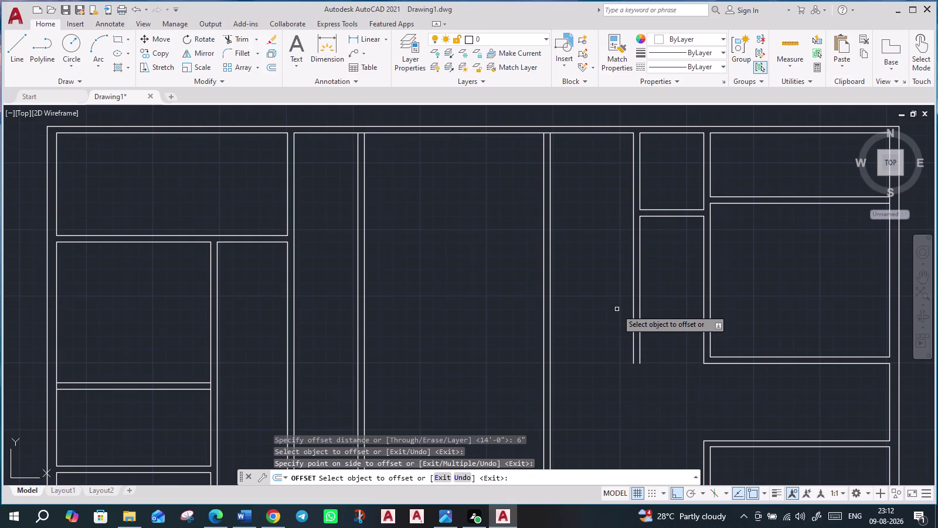
scroll(down, 3)
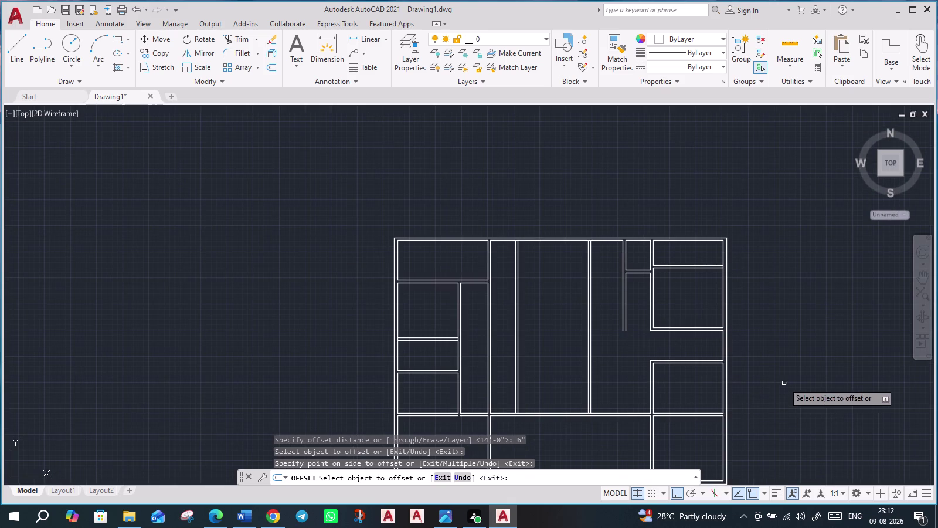
middle_drag(784, 383, 688, 269)
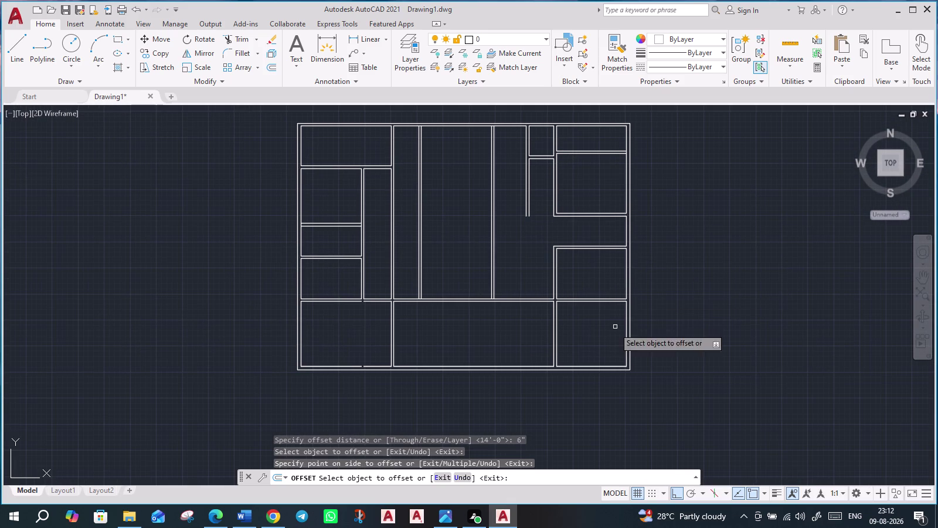